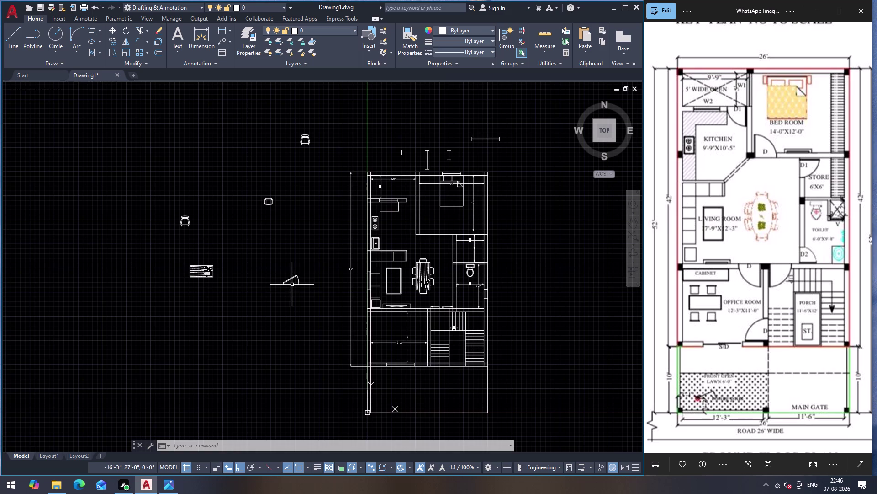
Insert the Door - Imperial block from the Tool Palette and swing it open to 90°.
scroll(up, 3)
click(279, 244)
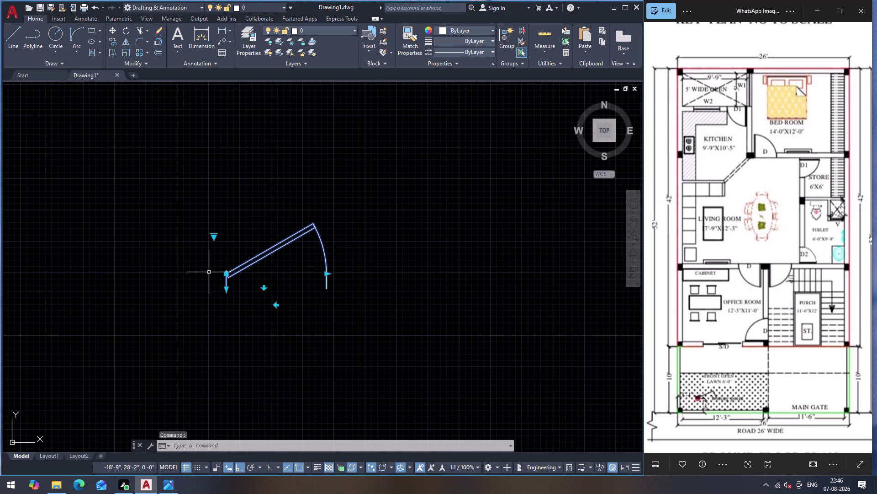
click(213, 233)
click(229, 270)
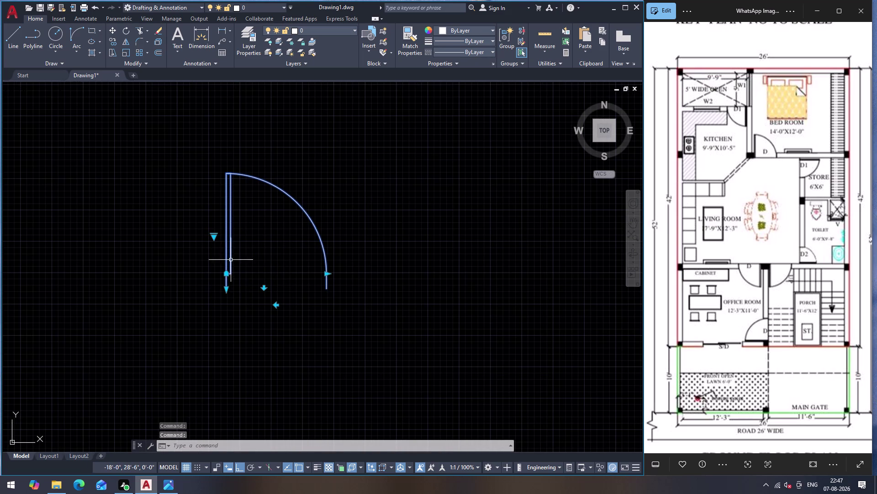
Start copying the door with CO from a base point on it.
text(CO)
key(Return)
click(327, 287)
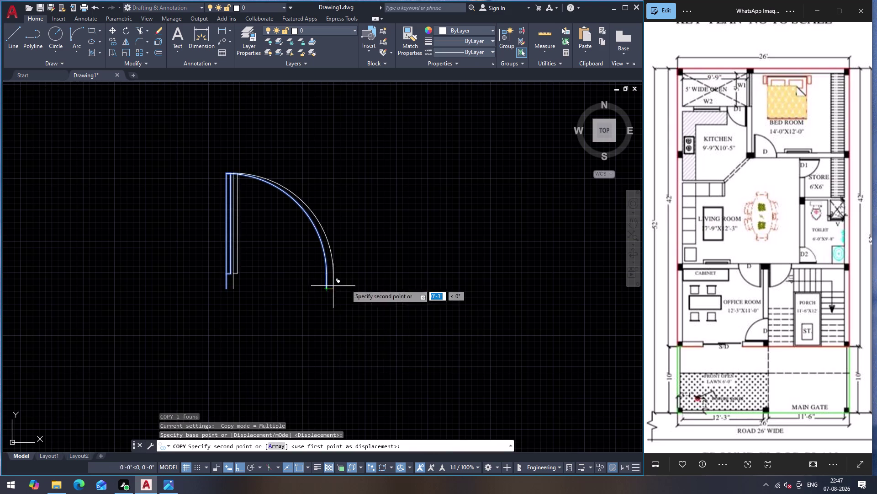
Place two door copies, one to the right and one to the left.
click(554, 277)
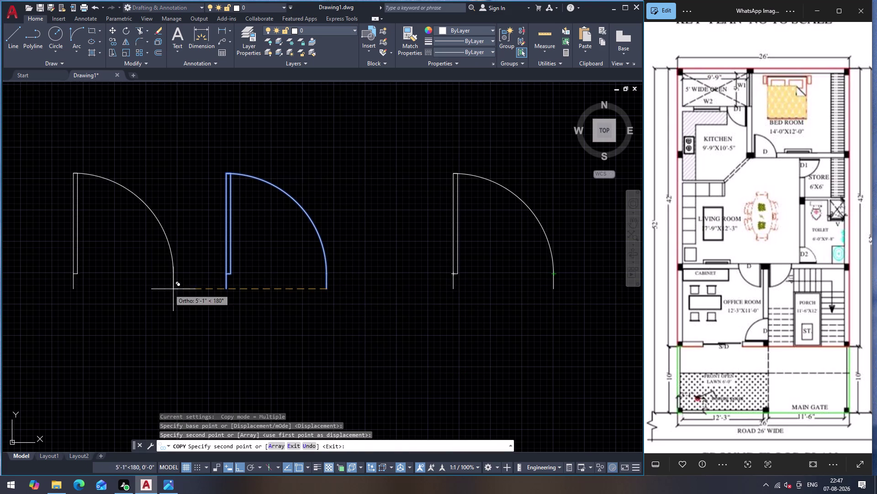
click(115, 283)
key(Escape)
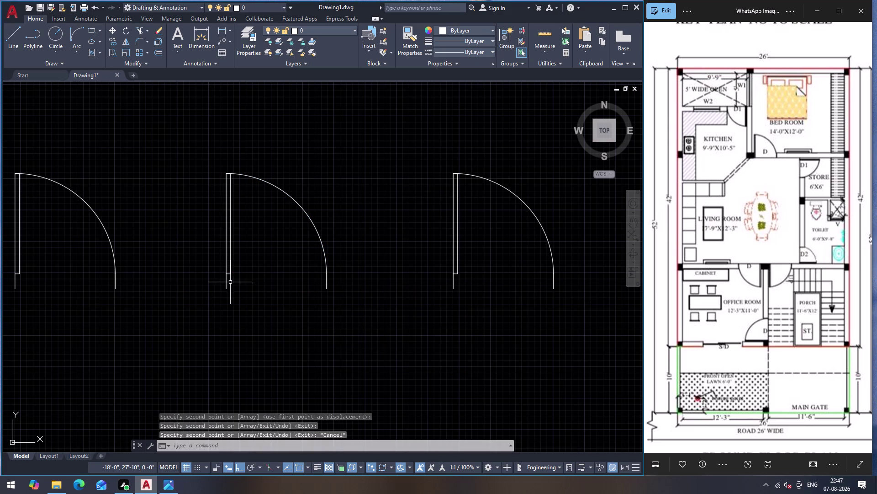
Narrow the middle door to 2' wide.
click(228, 284)
click(223, 287)
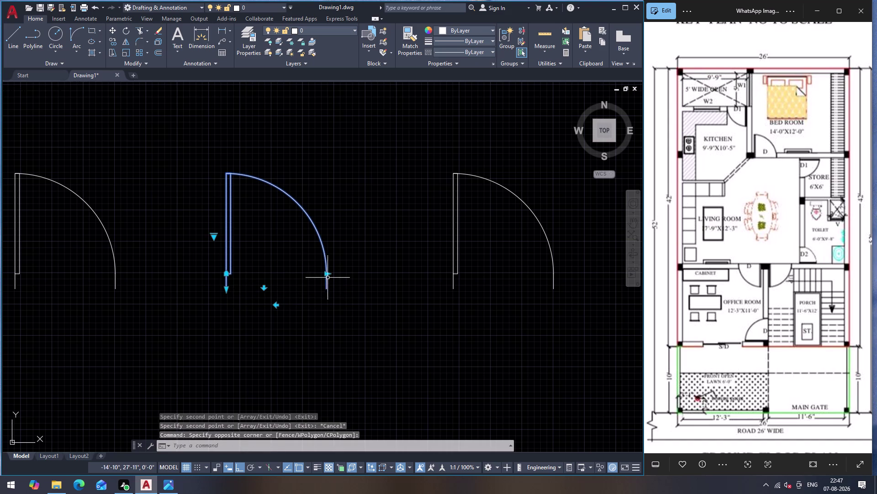
click(328, 274)
key(2)
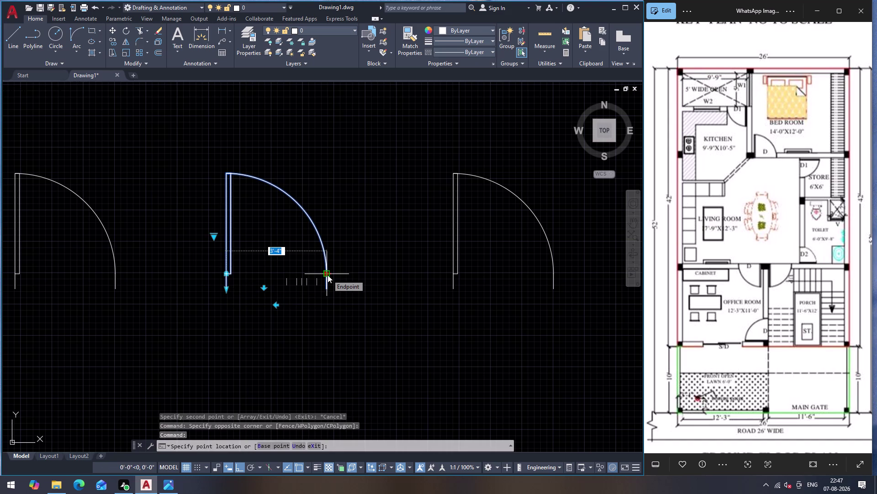
key(apostrophe)
key(Return)
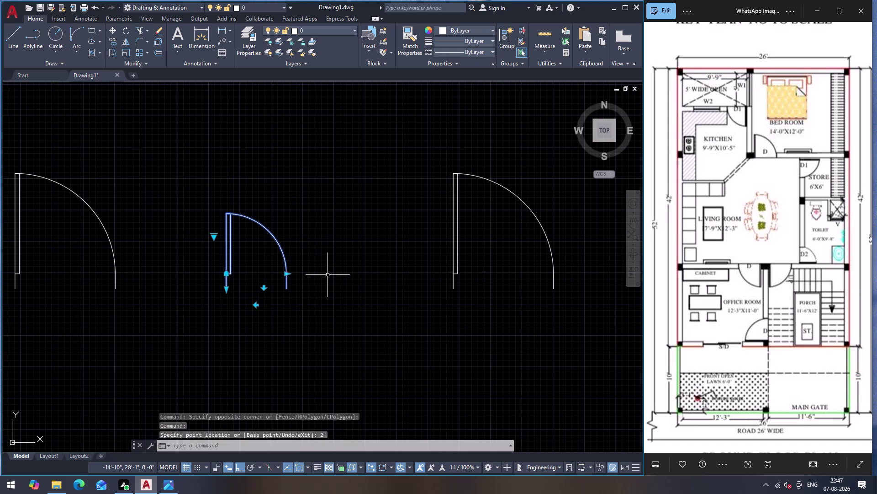
key(Escape)
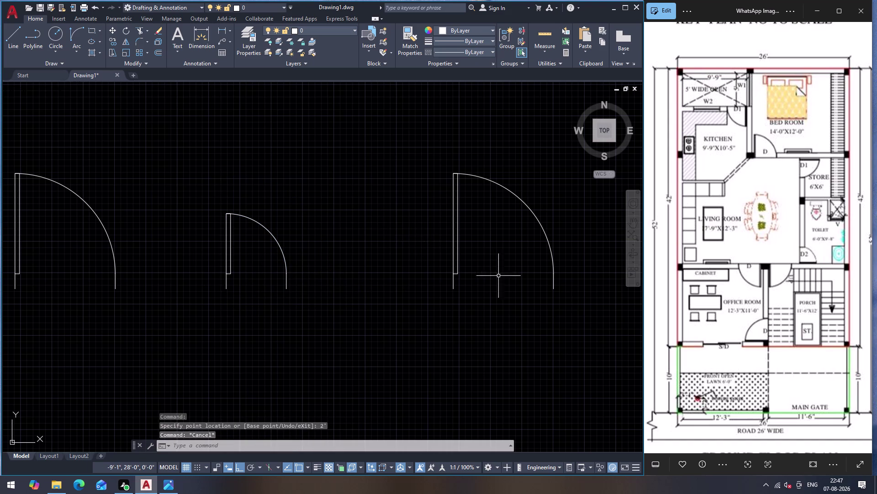
Check the width grips on the right and left doors without resizing them.
scroll(down, 3)
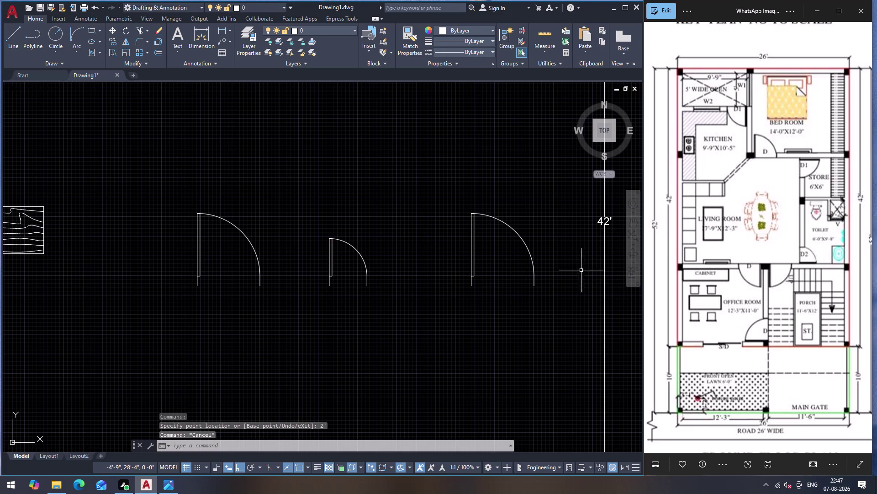
click(534, 267)
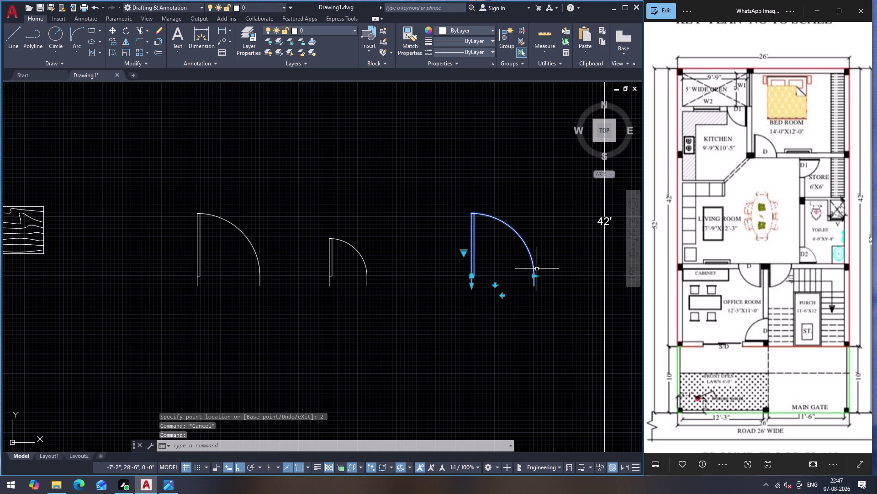
click(535, 275)
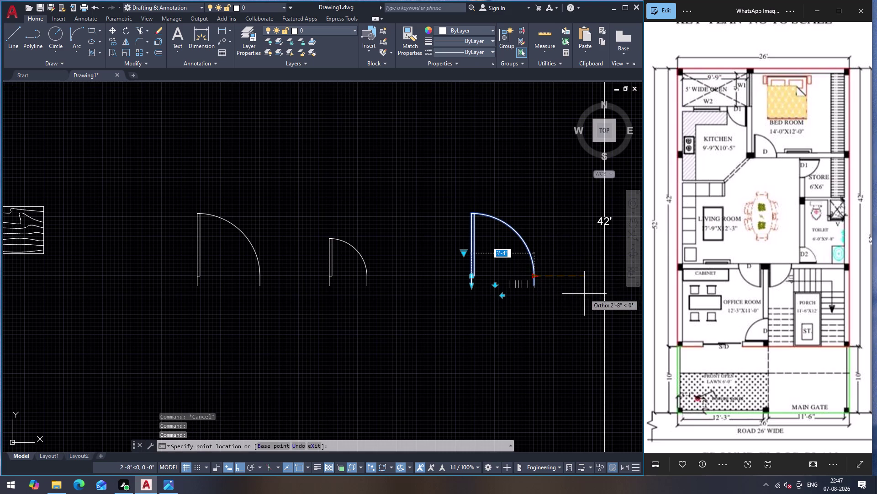
click(579, 288)
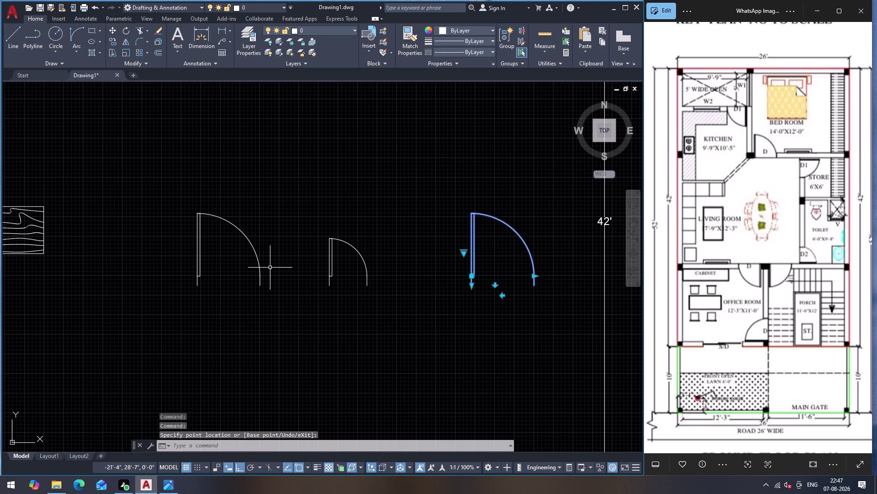
click(260, 269)
click(259, 276)
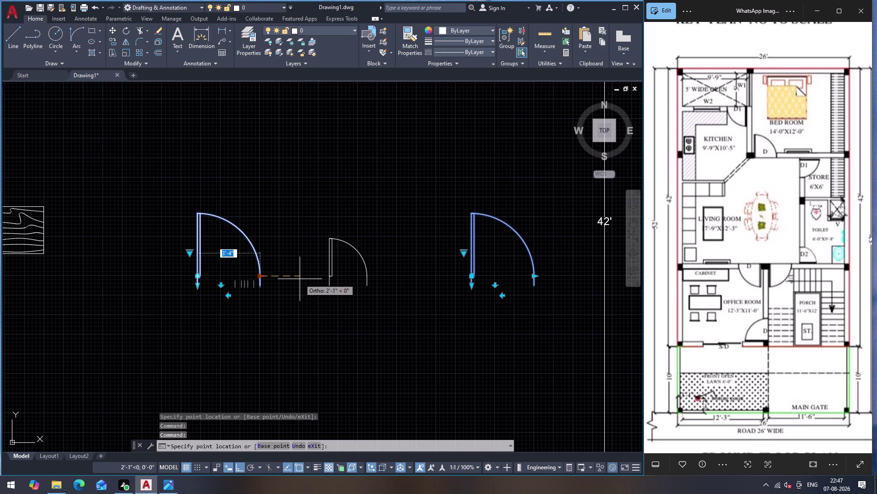
click(311, 280)
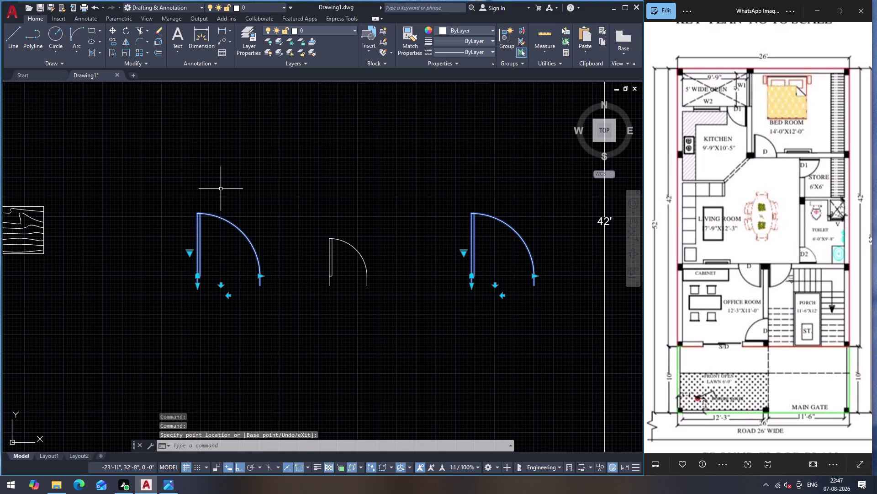
key(Escape)
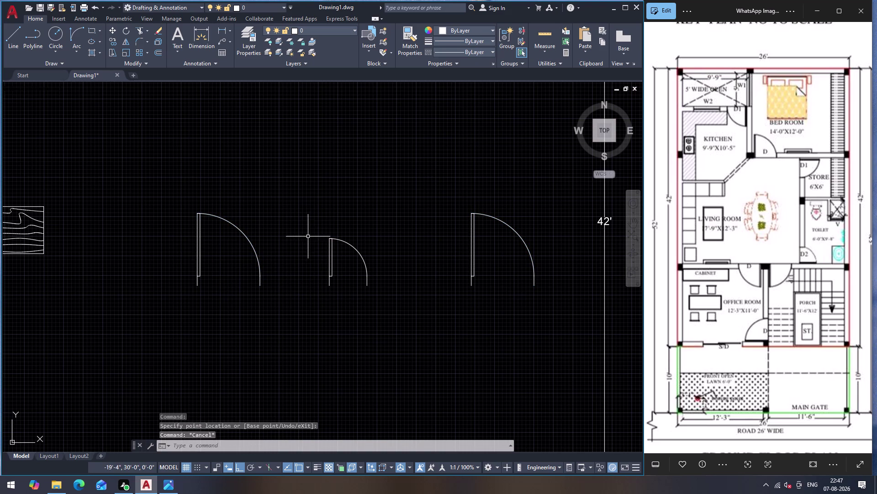
click(308, 227)
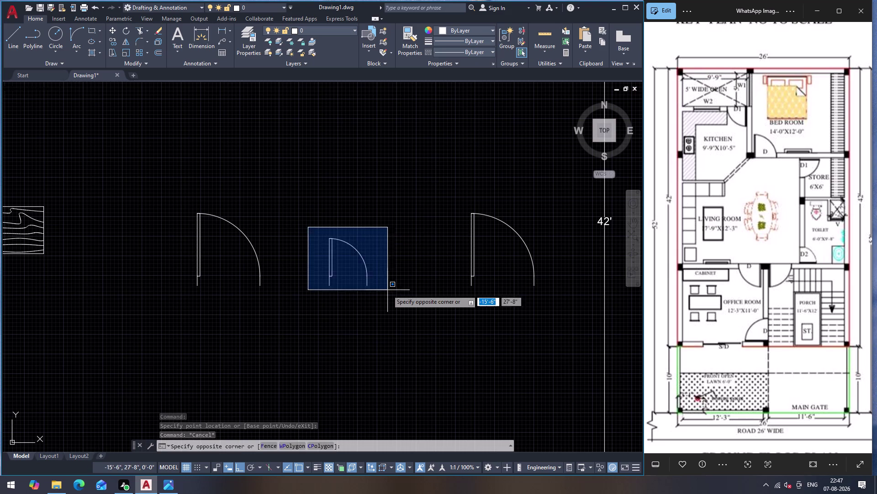
Mirror the small door across a mirror line.
click(398, 305)
text(MI)
key(Return)
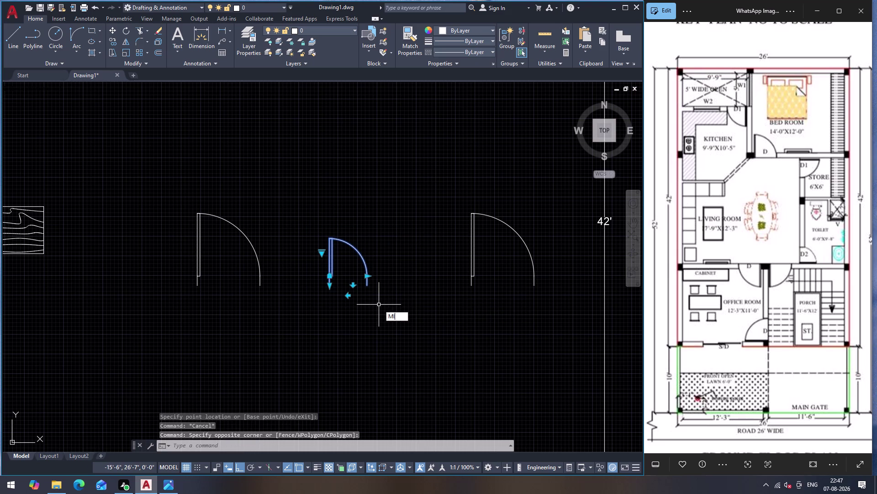
click(330, 286)
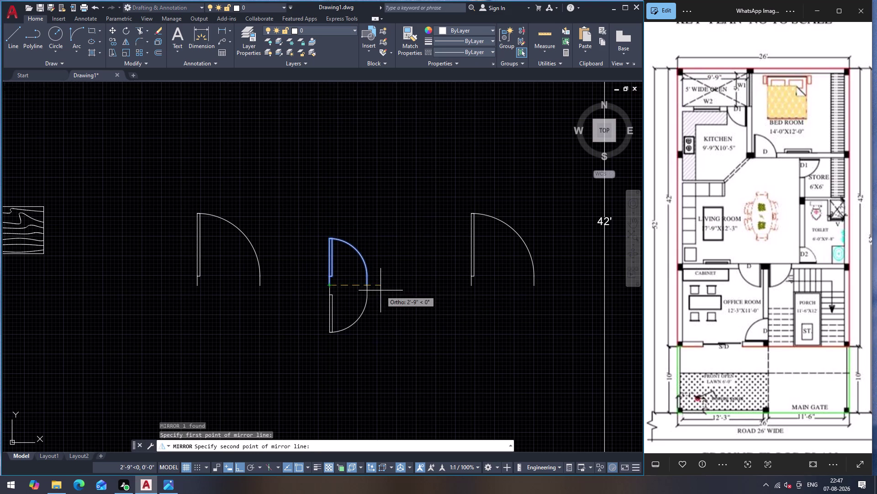
click(369, 287)
drag(390, 311, 369, 287)
click(305, 277)
click(376, 339)
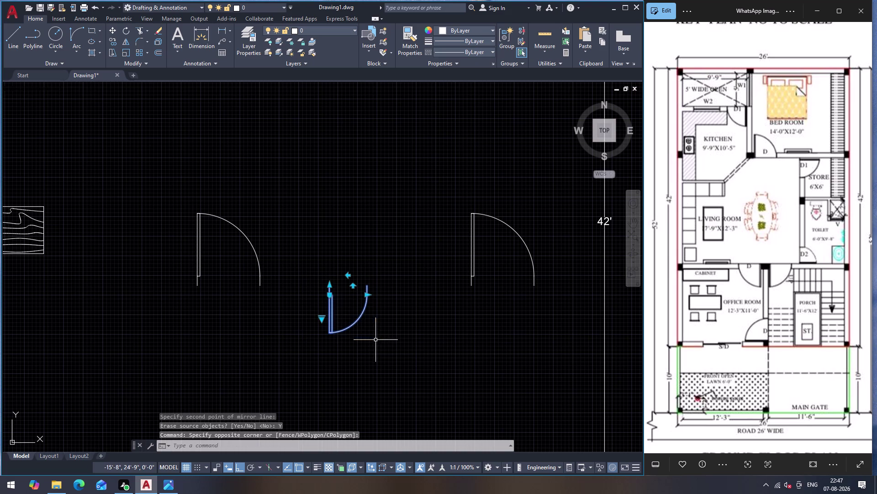
Mirror the door across a vertical line, erasing the source so only the flipped door remains.
key(m)
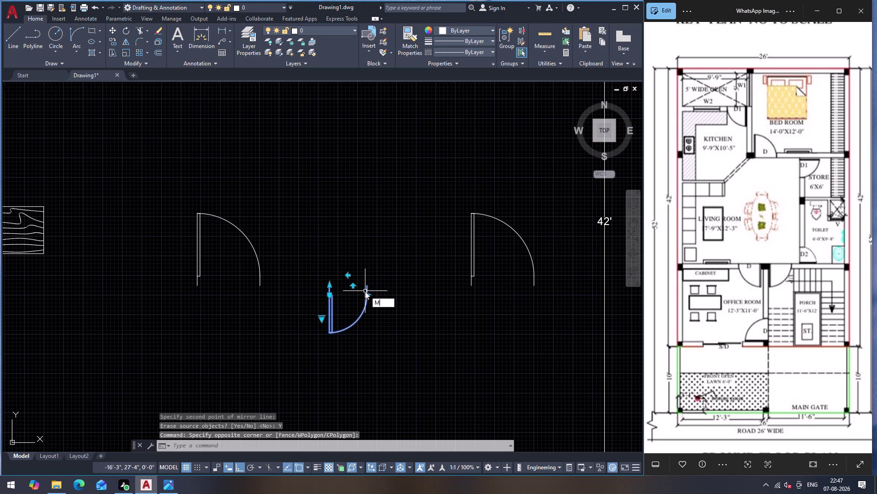
key(i)
key(Return)
click(366, 286)
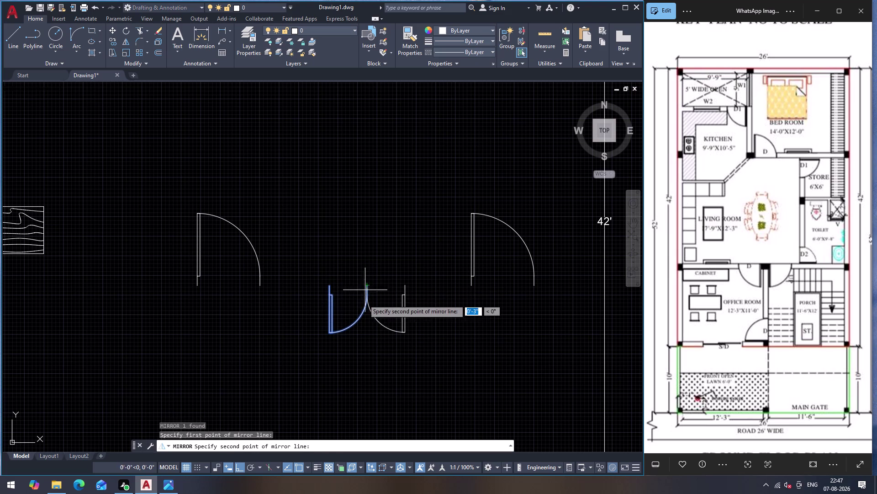
click(361, 347)
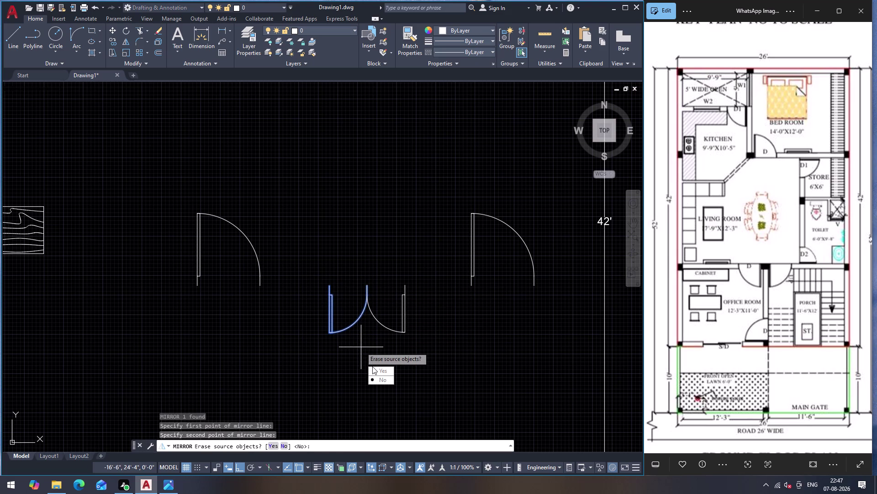
drag(373, 366, 361, 347)
click(339, 267)
click(459, 364)
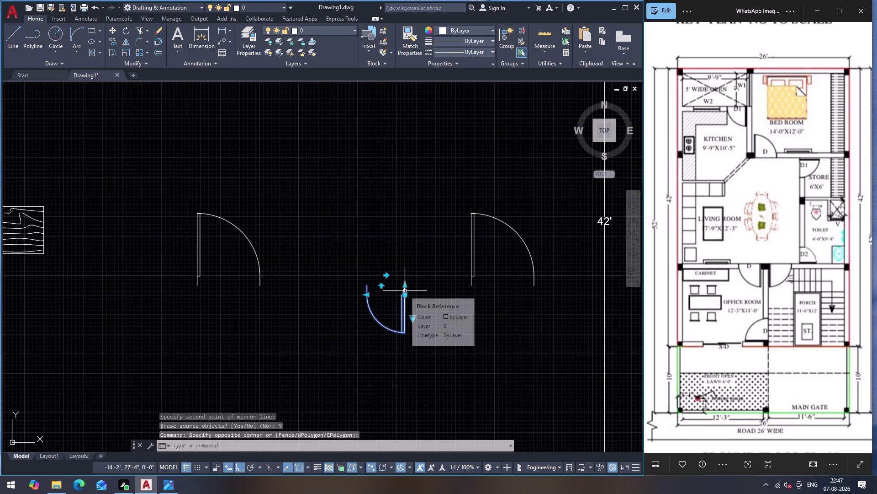
Start moving the flipped door from a base point on it.
key(m)
key(Return)
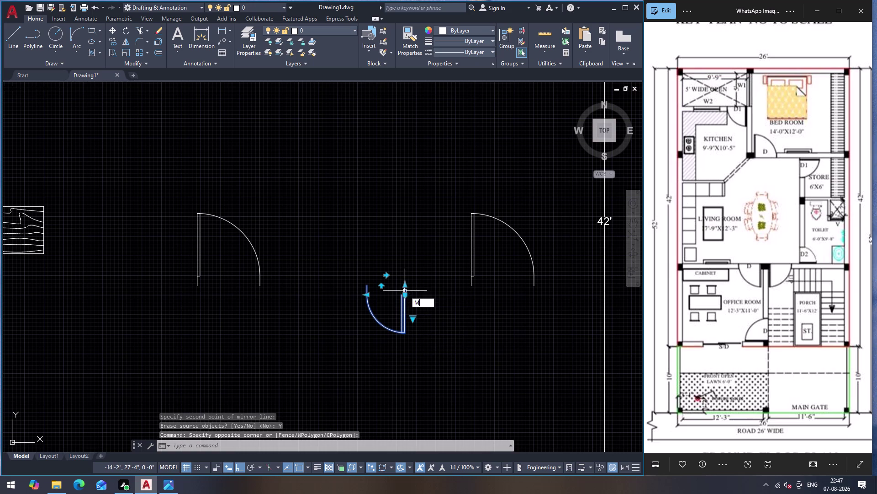
click(404, 284)
Move the flipped door by its hinge corner into the kitchen's upper doorway.
scroll(down, 3)
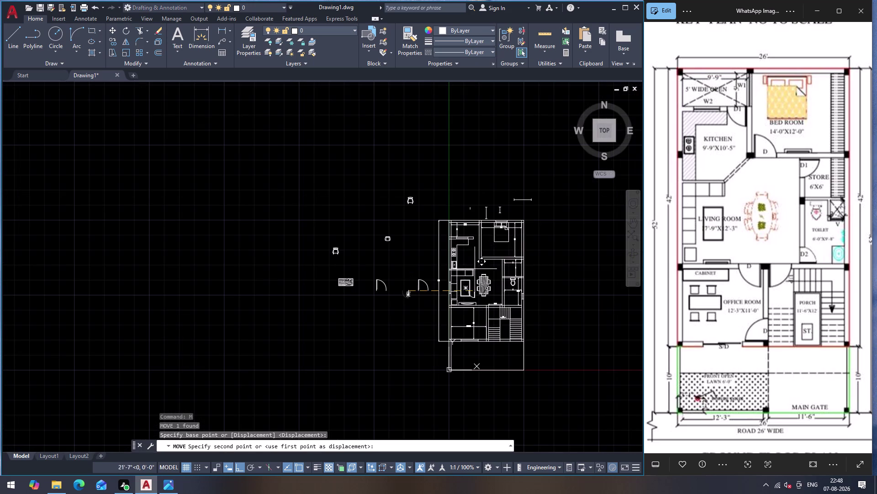
scroll(up, 3)
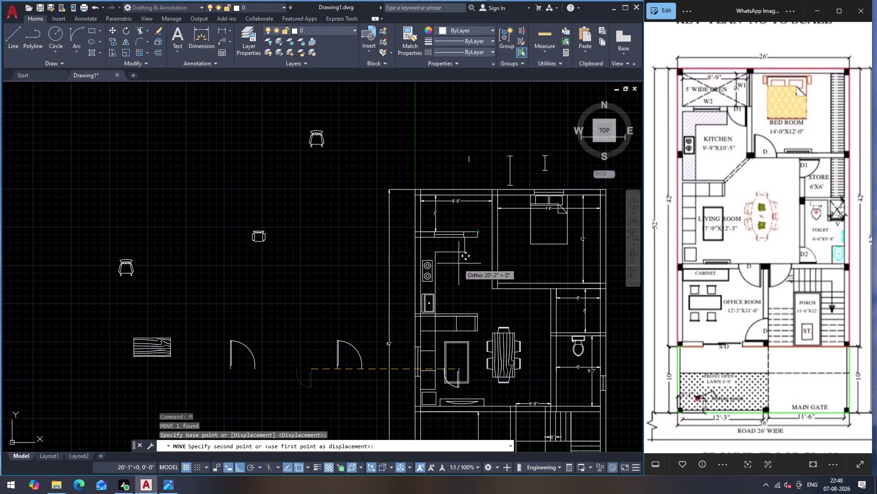
key(Escape)
drag(281, 358, 290, 371)
click(329, 394)
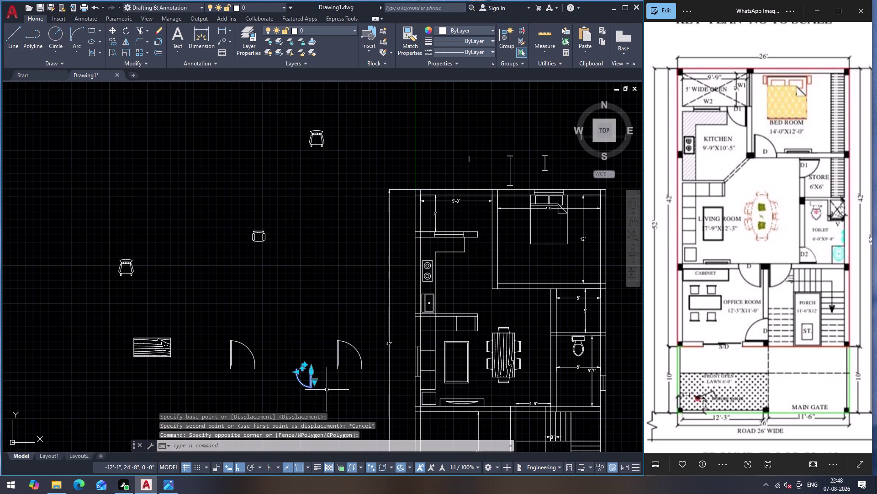
key(m)
key(Return)
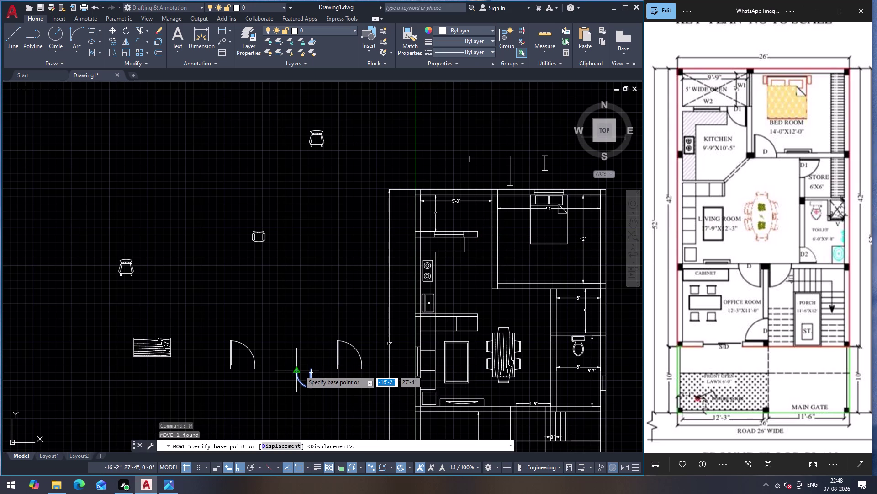
click(299, 367)
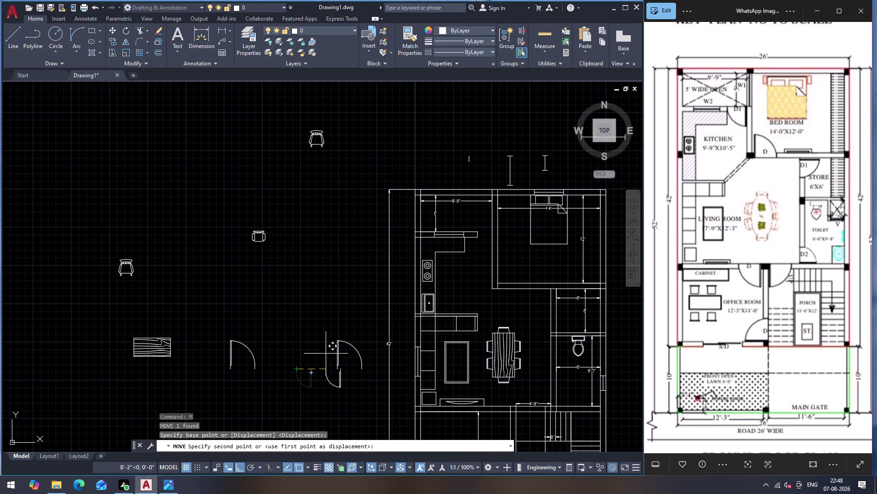
click(478, 231)
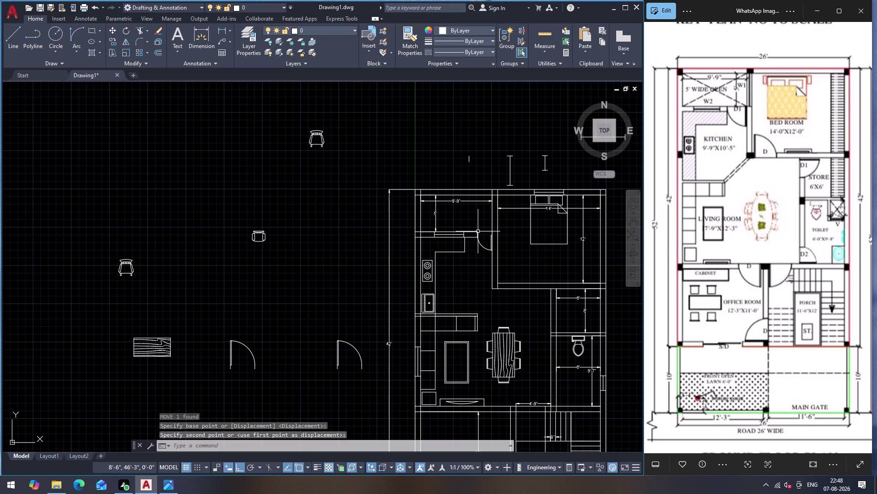
Adjust the view and start the EXTEND command with EX.
scroll(up, 3)
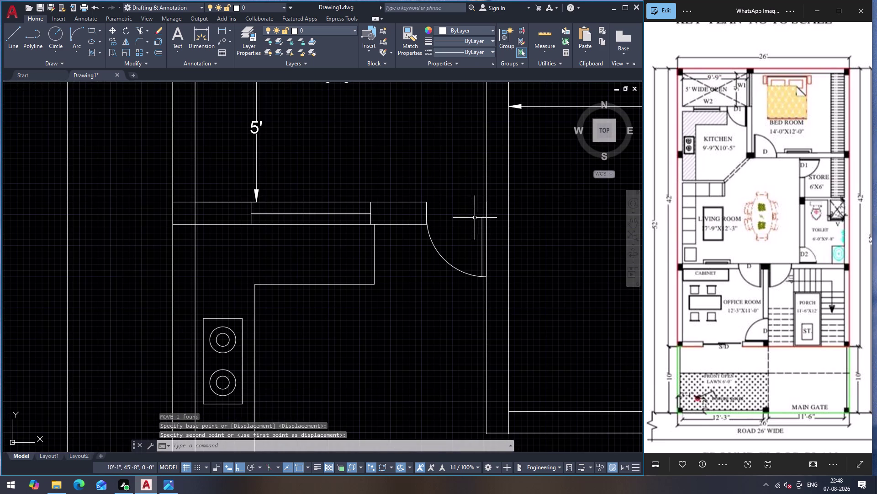
scroll(down, 3)
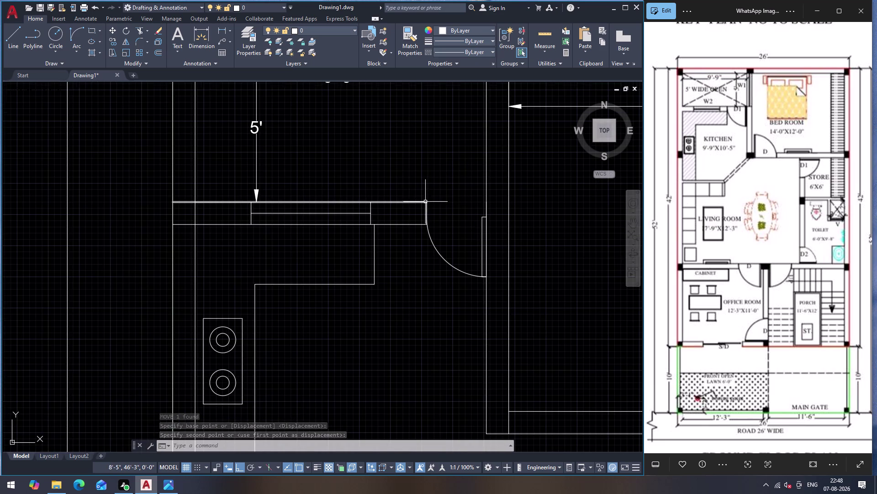
scroll(down, 3)
key(Escape)
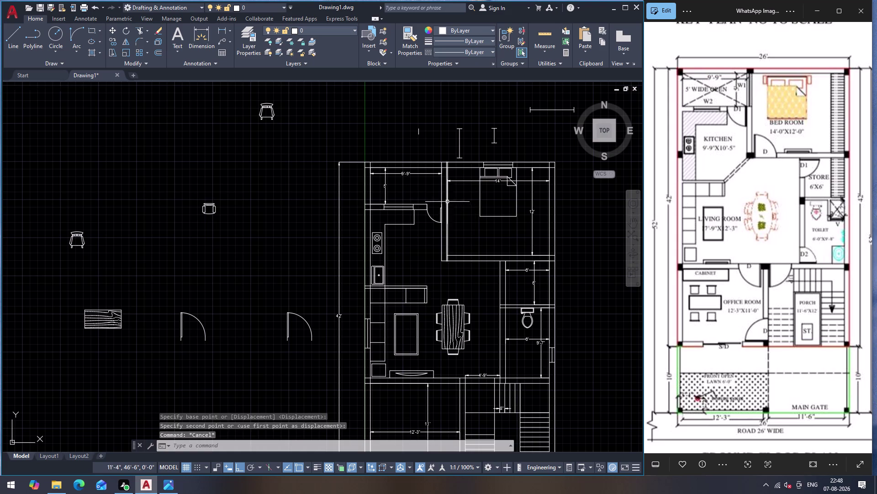
scroll(up, 3)
scroll(up, 3)
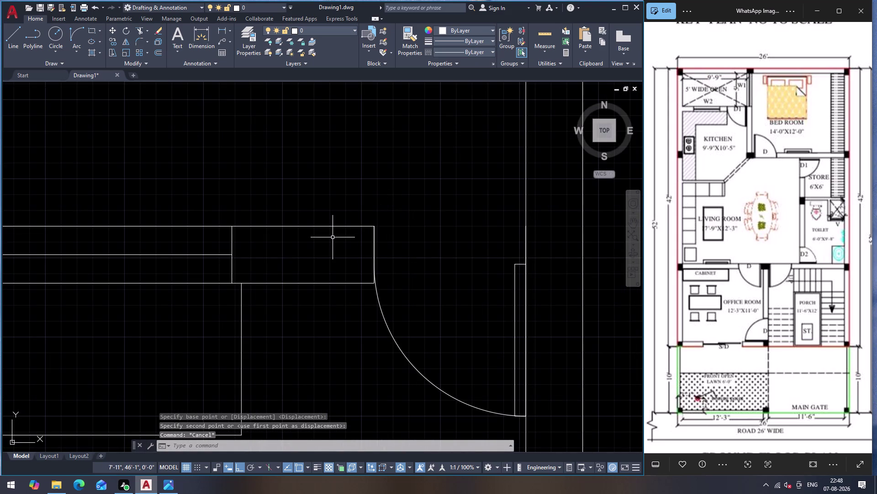
text(EX)
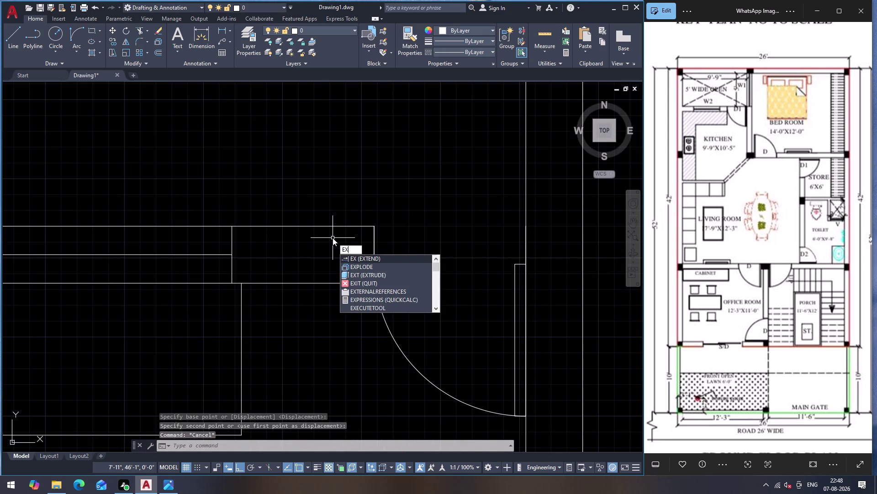
key(Return)
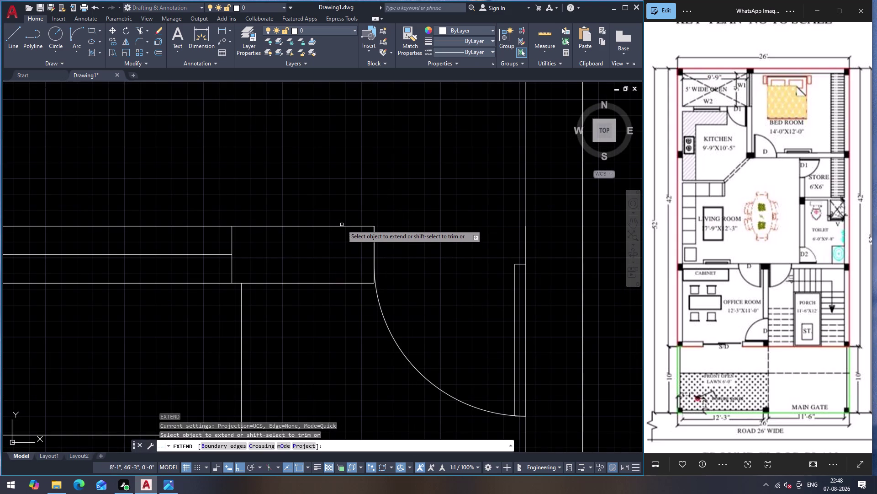
click(366, 225)
scroll(down, 3)
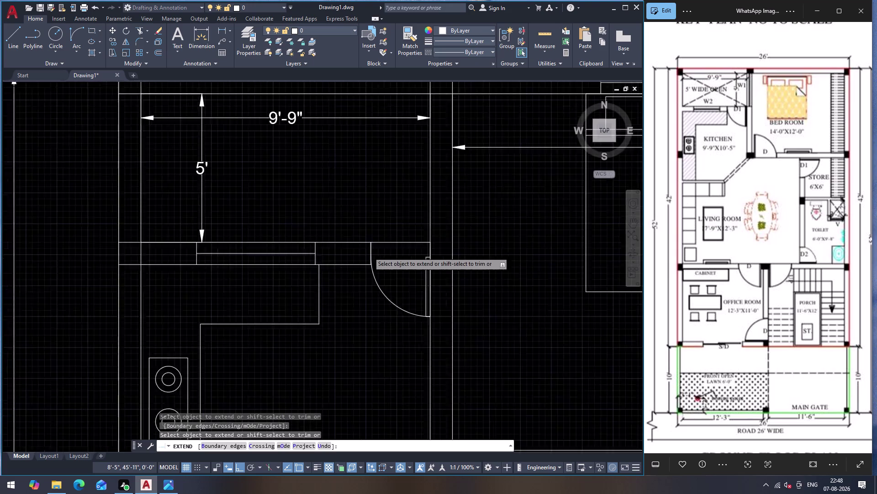
key(Escape)
key(Escape)
scroll(down, 3)
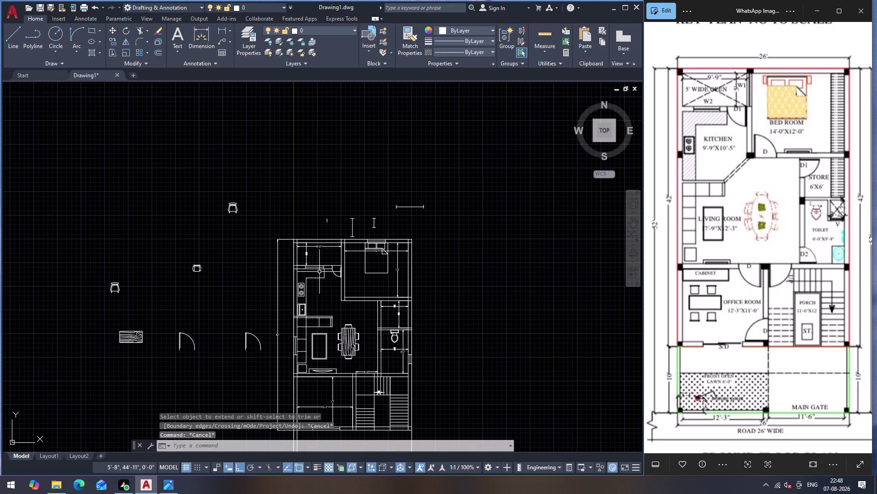
scroll(up, 3)
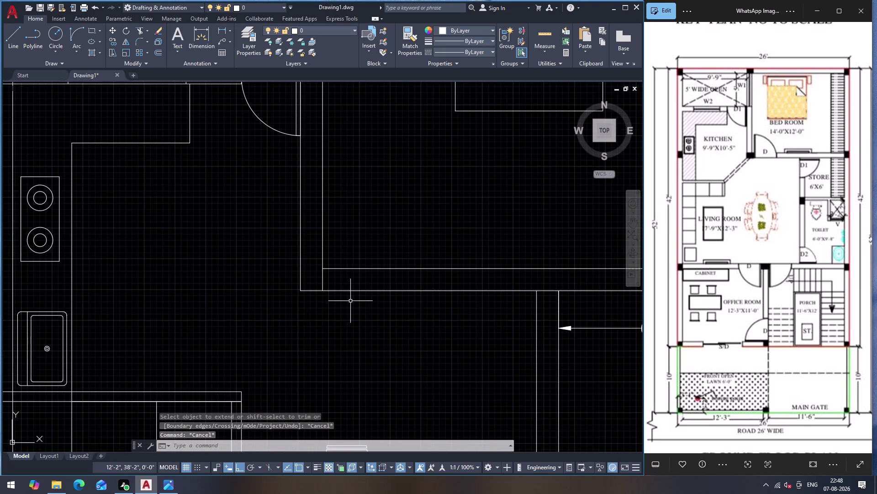
scroll(down, 3)
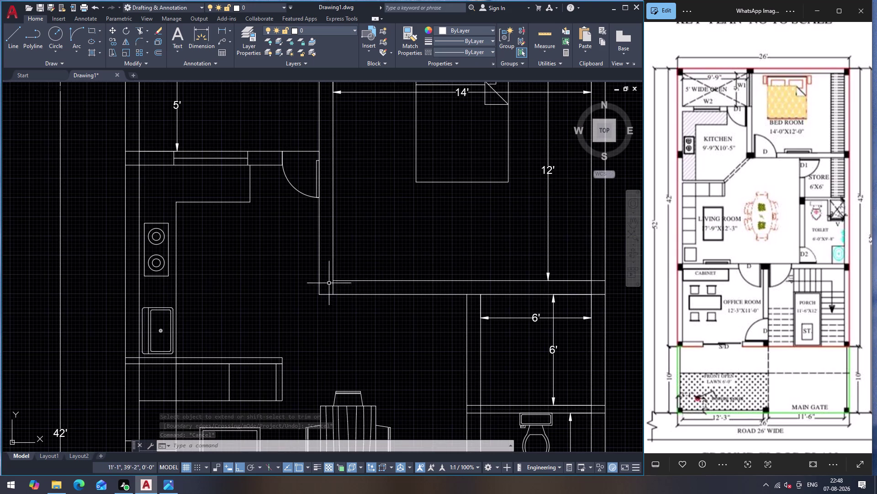
scroll(down, 3)
click(224, 314)
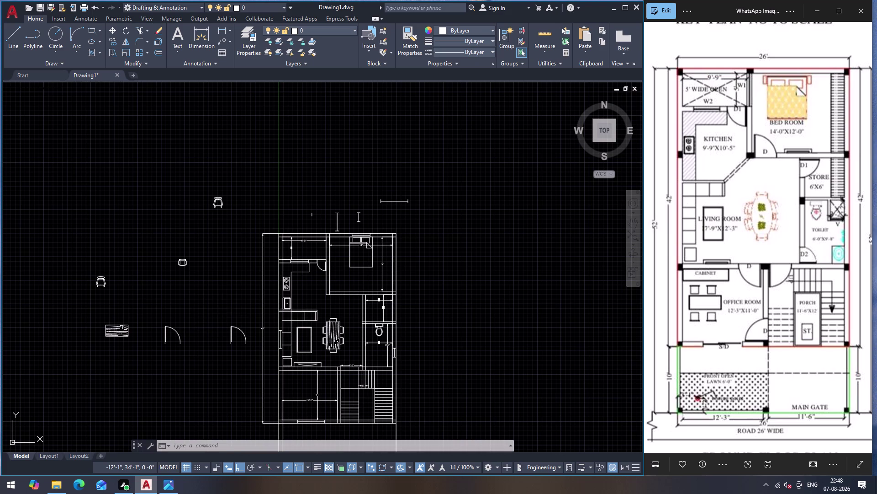
Move the door left of the plan to the bedroom's lower-left corner, then select the last loose door.
click(246, 356)
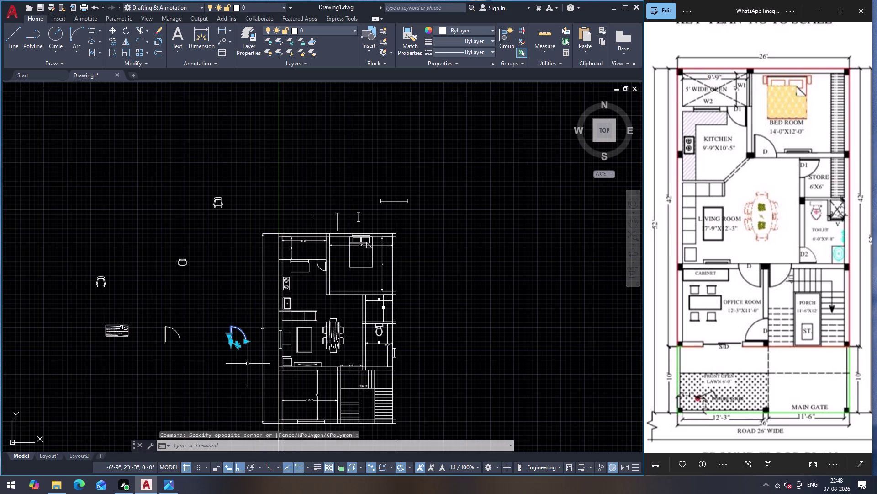
key(m)
key(Return)
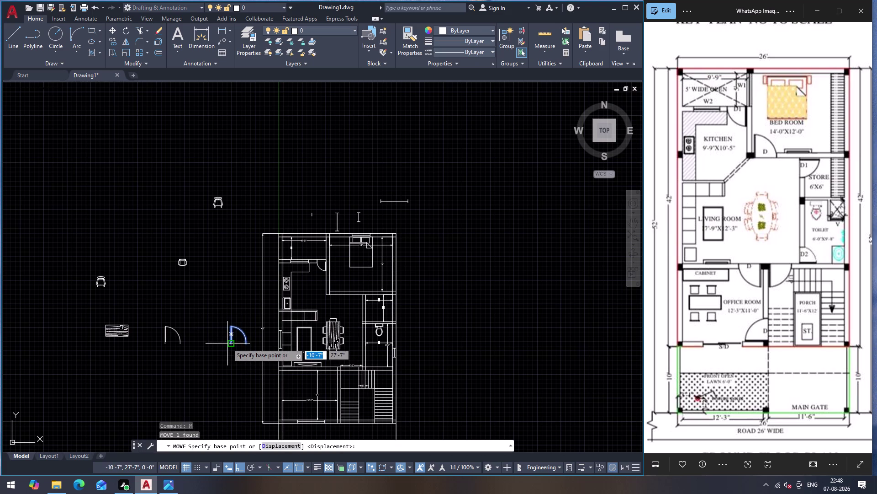
scroll(up, 3)
click(243, 351)
scroll(down, 3)
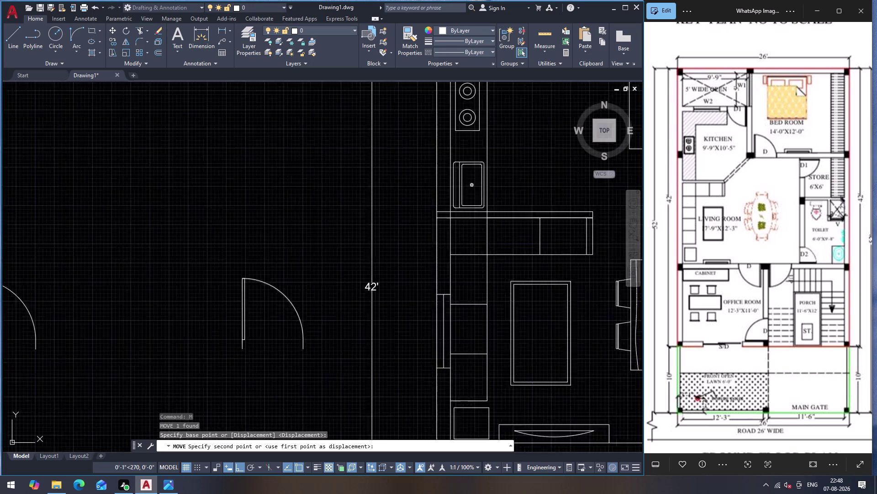
scroll(down, 3)
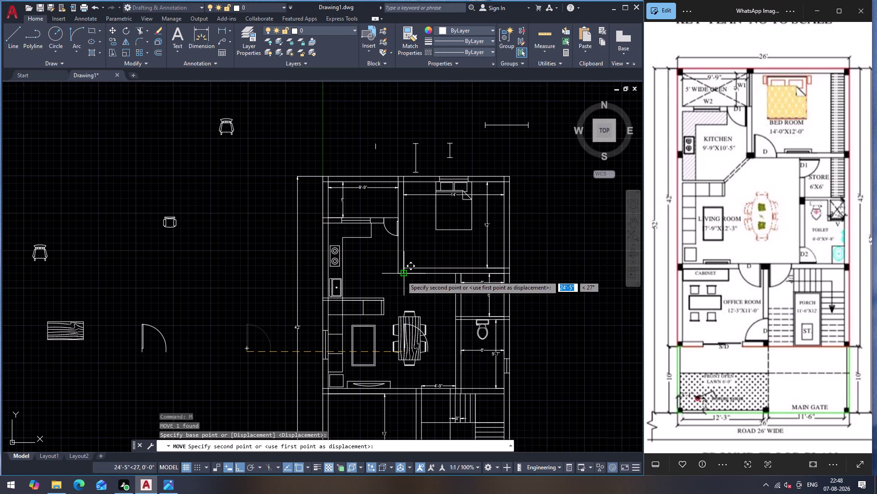
click(402, 275)
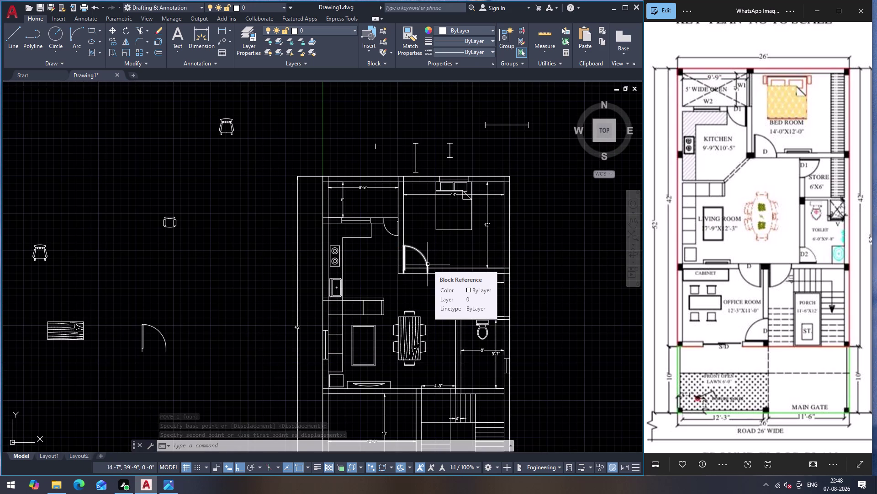
click(135, 316)
click(186, 376)
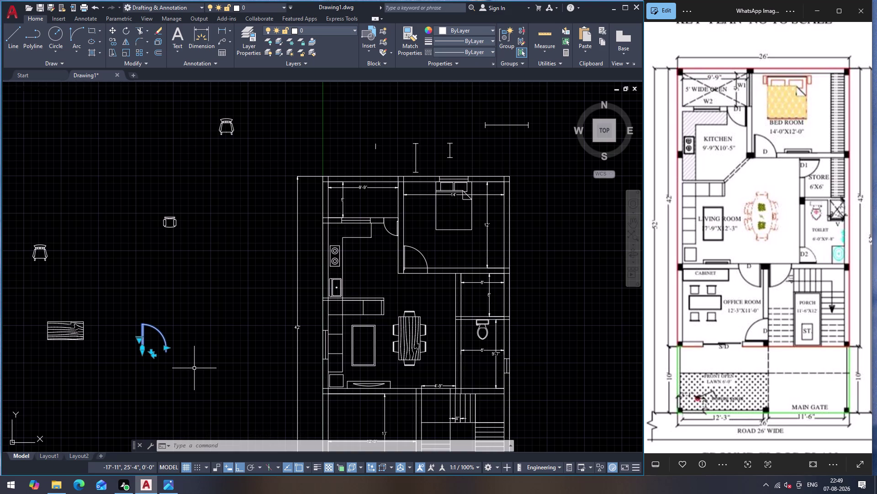
Rotate the last loose door a half turn about a pivot point.
text(RO)
key(Return)
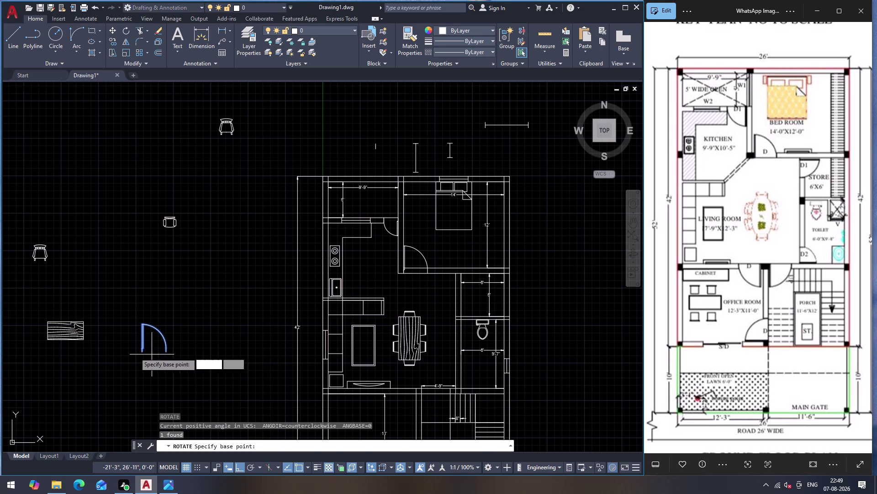
click(169, 353)
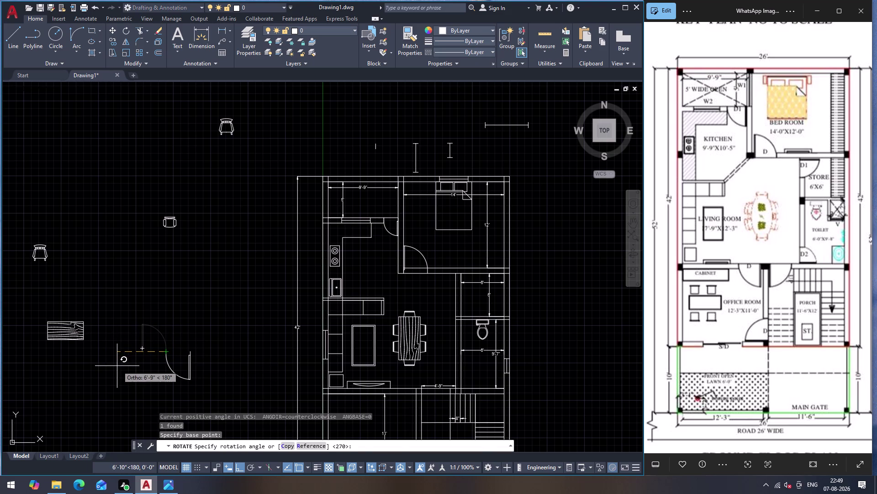
click(171, 367)
click(155, 317)
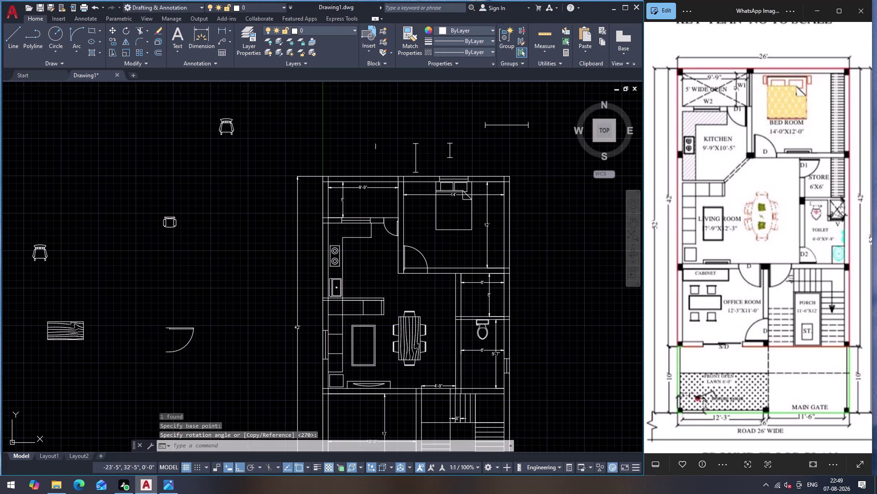
Select the rotated door and start COPY.
click(216, 369)
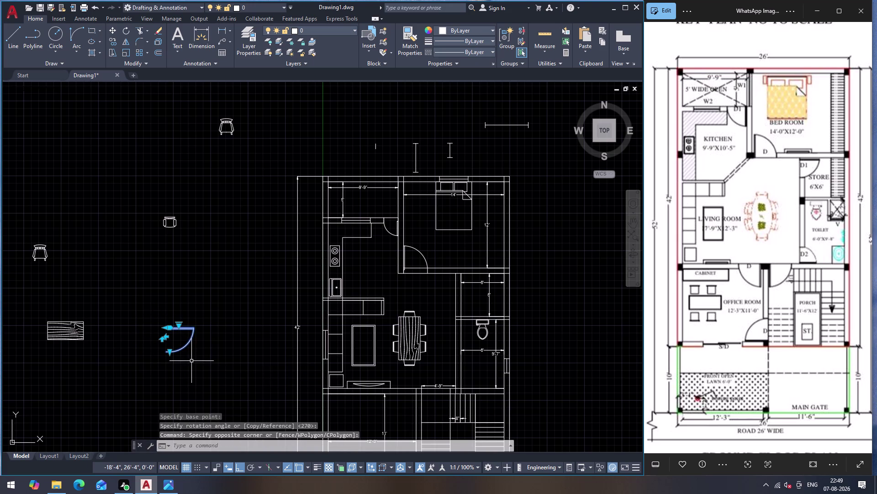
key(c)
key(o)
key(Return)
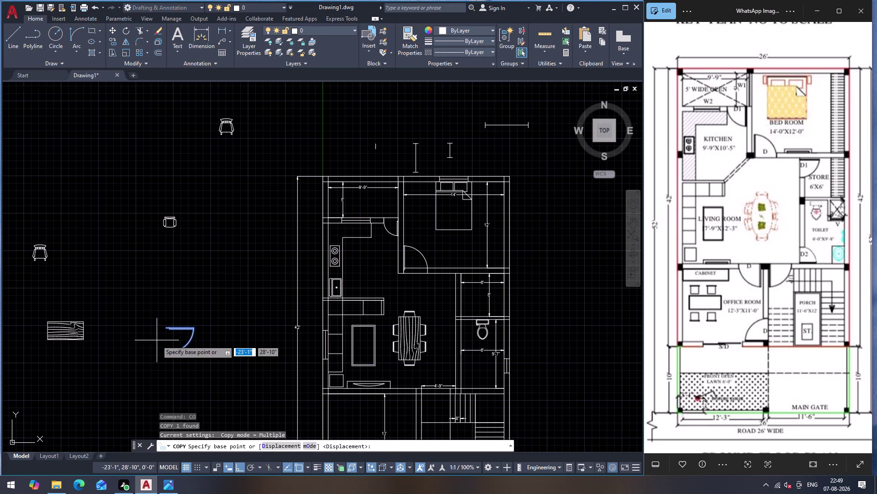
Copy the rotated door to a spot just below it, left of the plan.
click(162, 327)
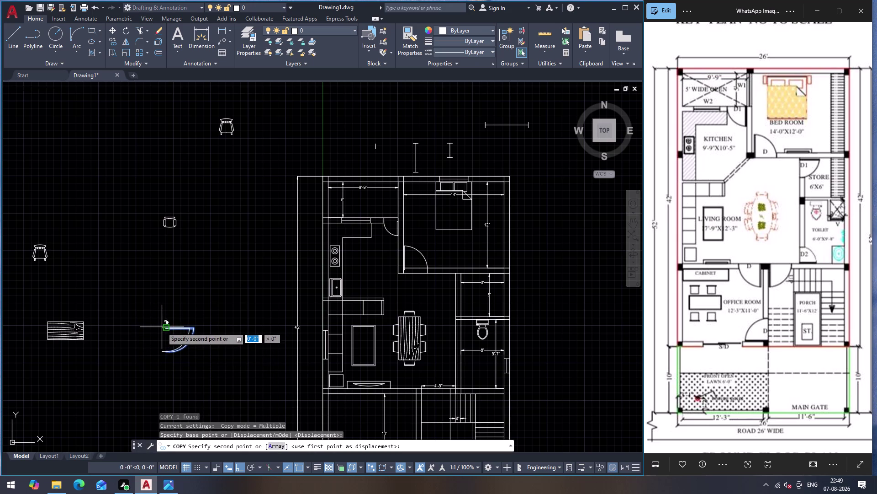
click(456, 274)
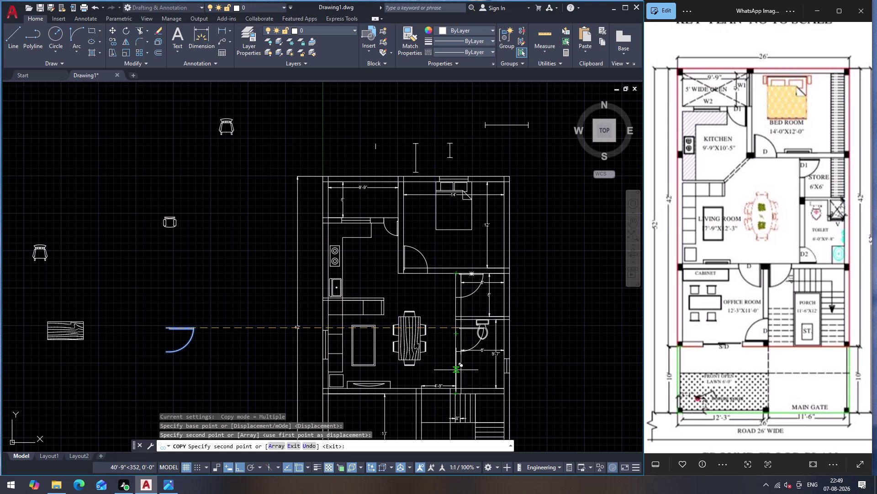
click(208, 372)
key(Escape)
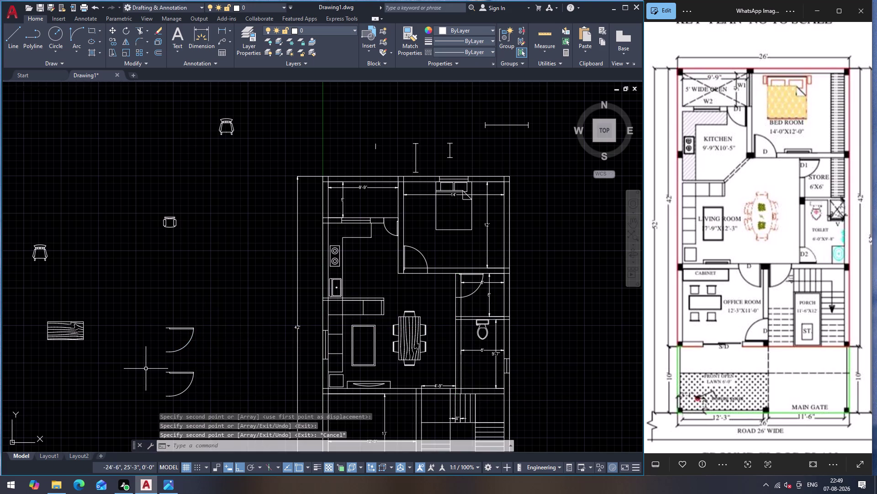
click(161, 323)
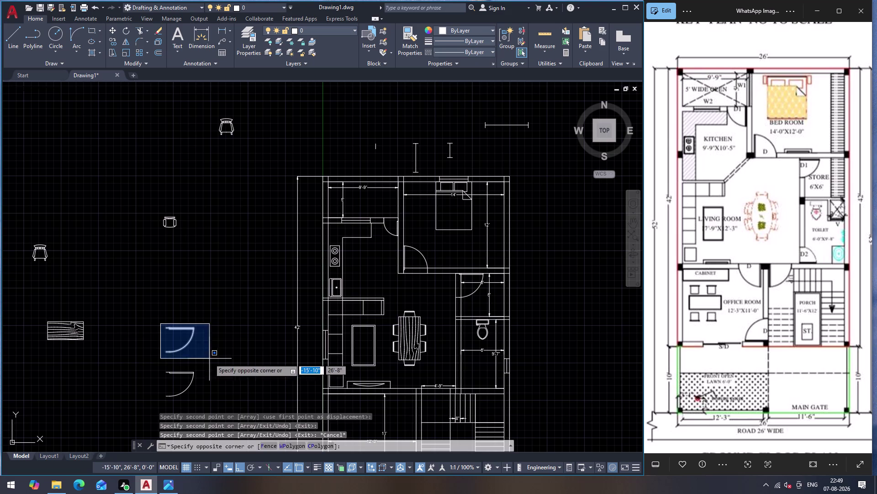
Mirror the upper door across a two-point line, erasing the original, and select the flipped door.
click(210, 358)
text(MI)
key(Return)
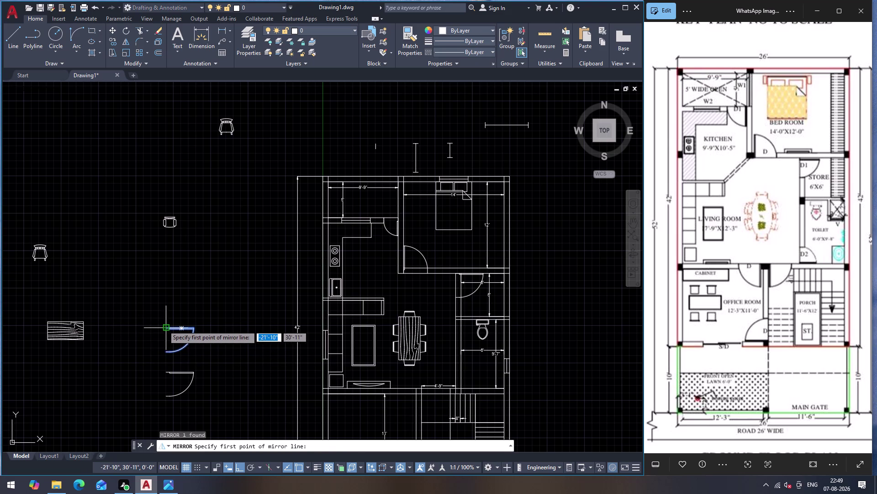
click(164, 325)
click(202, 328)
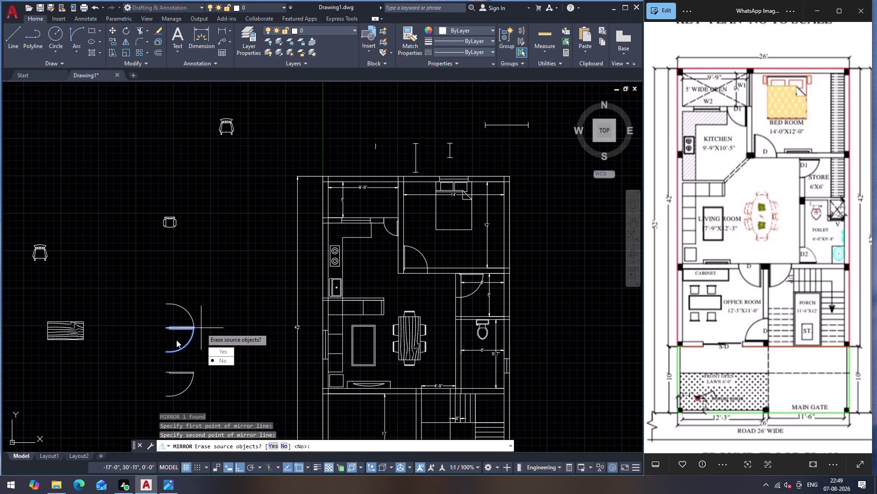
drag(216, 350, 201, 328)
click(148, 296)
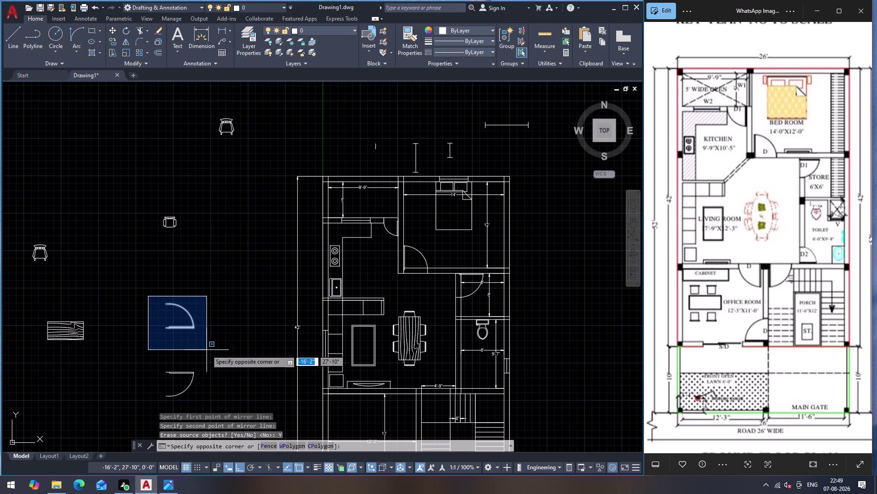
click(206, 349)
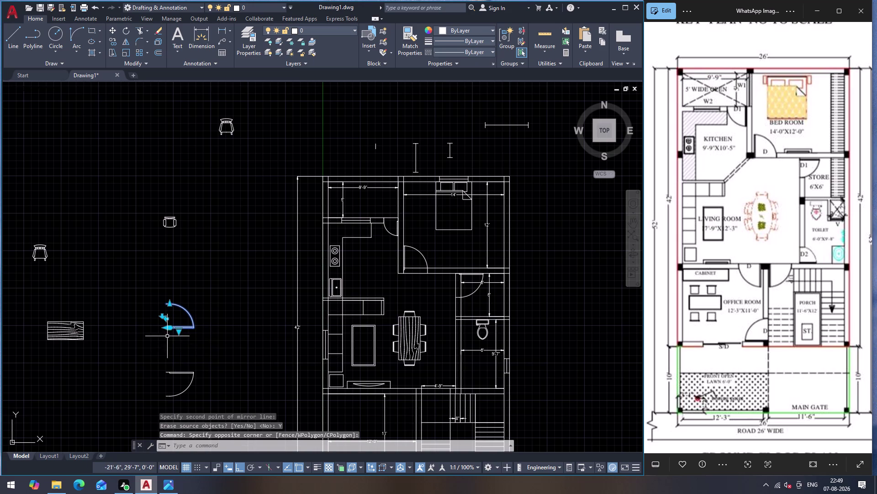
scroll(up, 3)
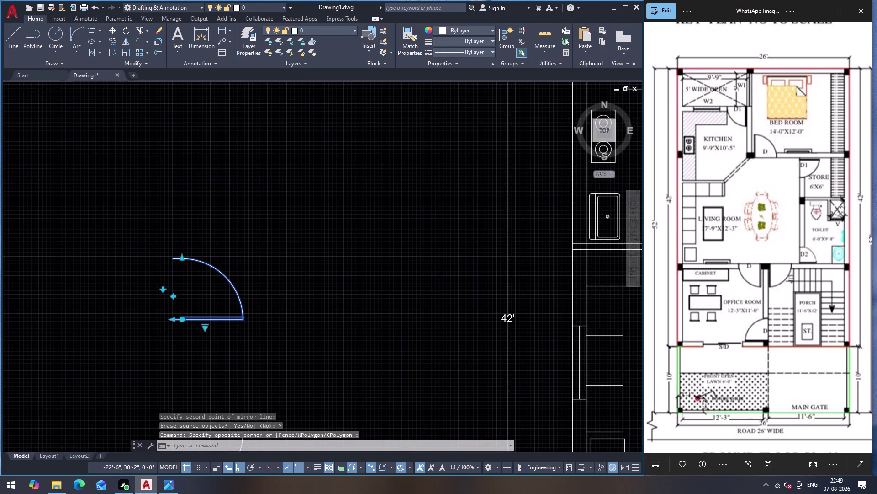
Move the flipped door by its corner to the wall intersection at the 4'-9" dimension, then select the remaining loose door.
key(m)
key(Return)
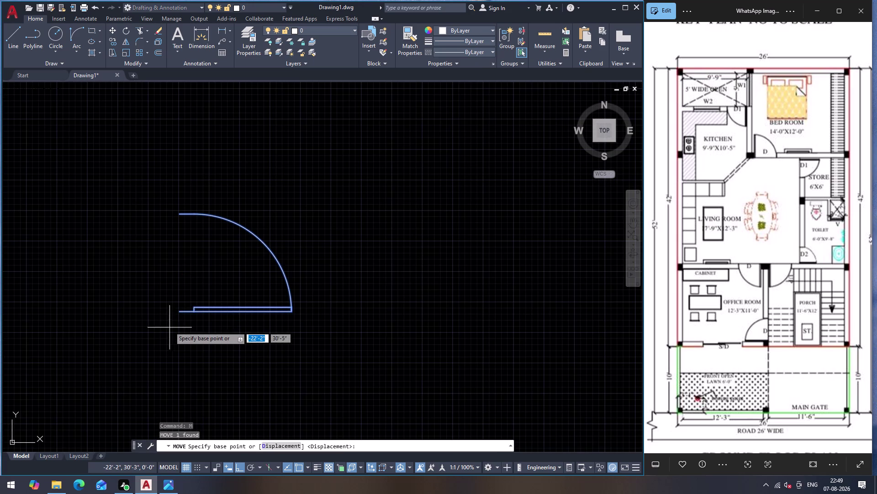
click(177, 313)
scroll(down, 3)
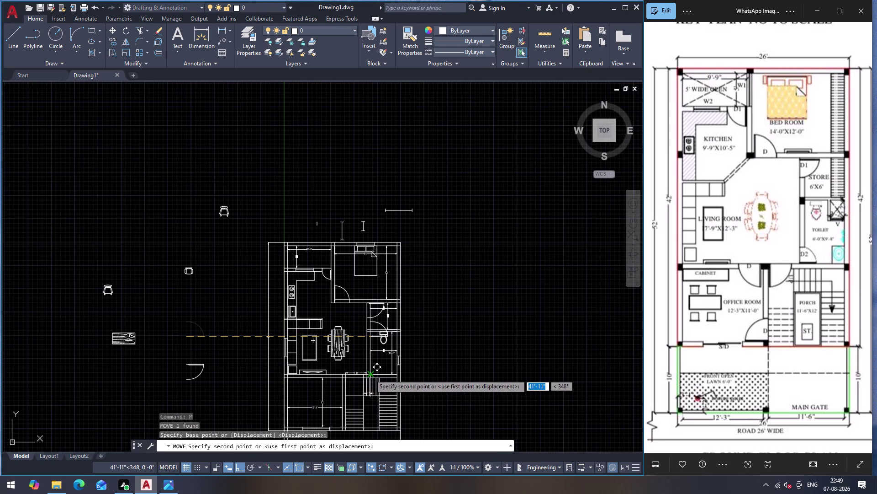
scroll(up, 3)
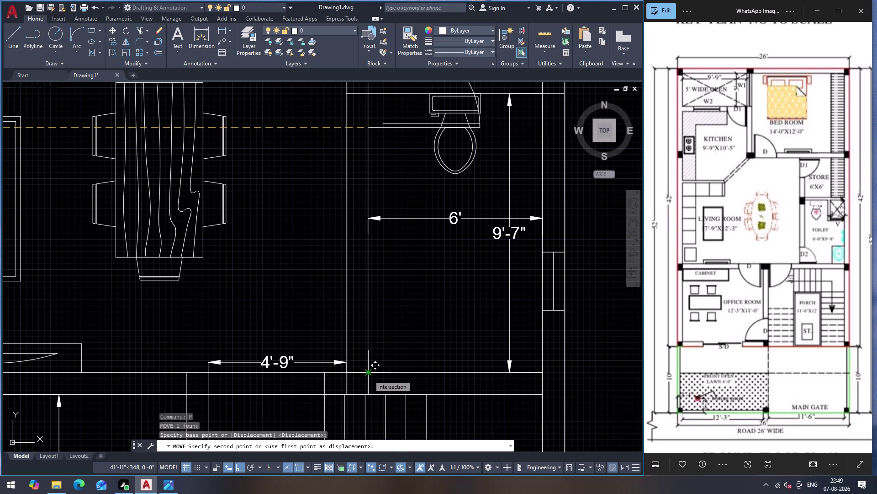
click(369, 375)
scroll(down, 3)
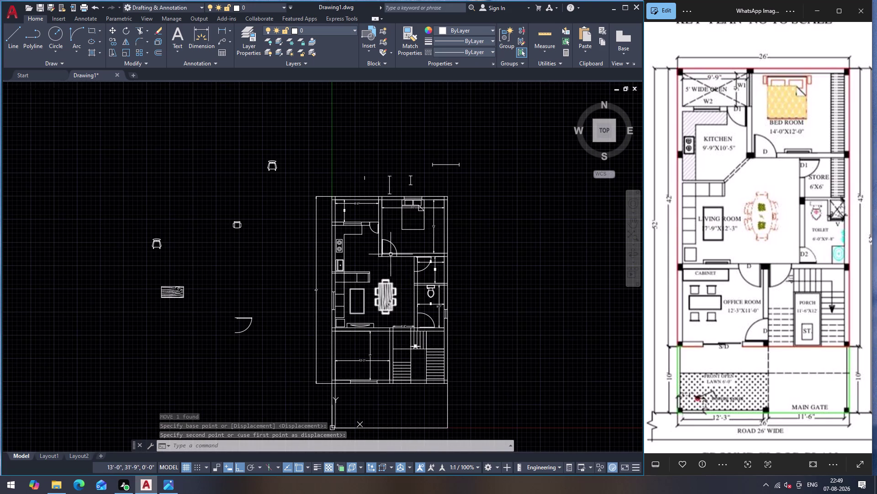
scroll(up, 3)
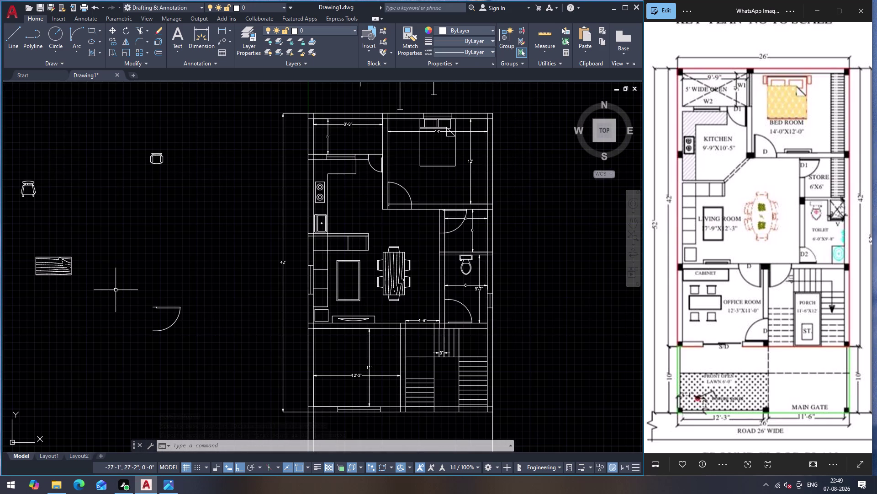
drag(116, 286, 127, 297)
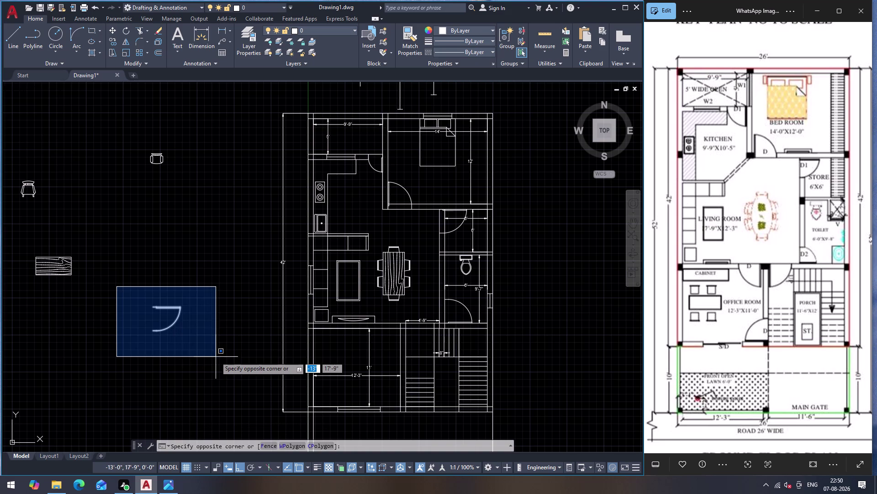
Rotate the remaining loose door 270° about its pivot point so its leaf stands upright.
click(216, 356)
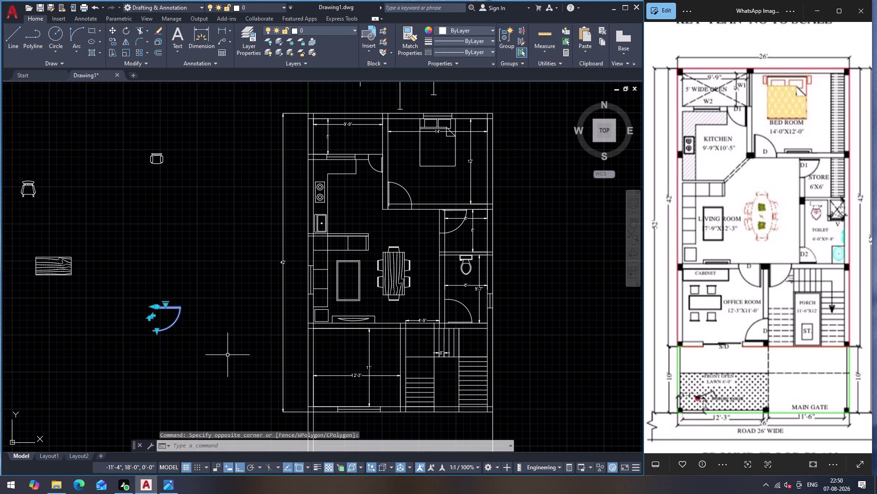
text(RO)
key(Return)
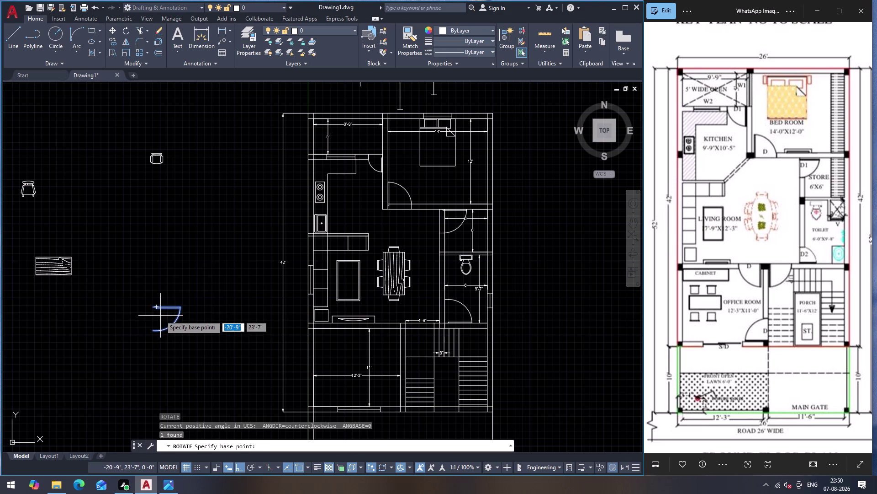
click(151, 306)
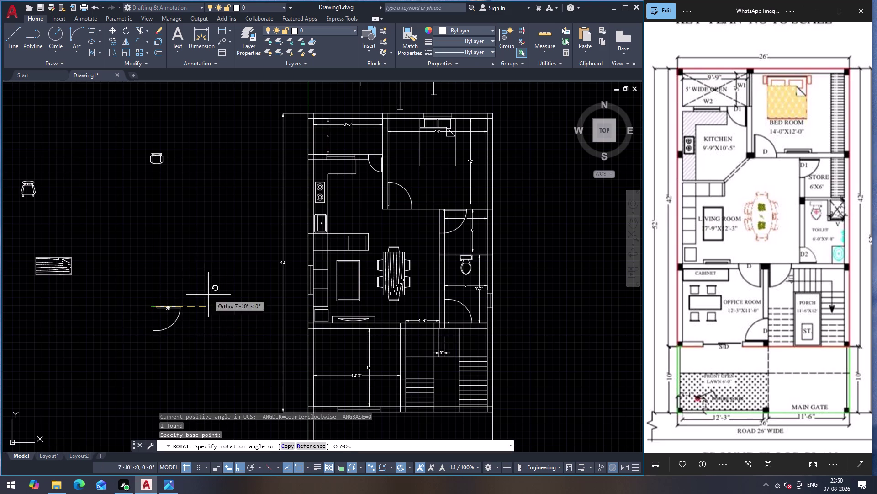
click(107, 358)
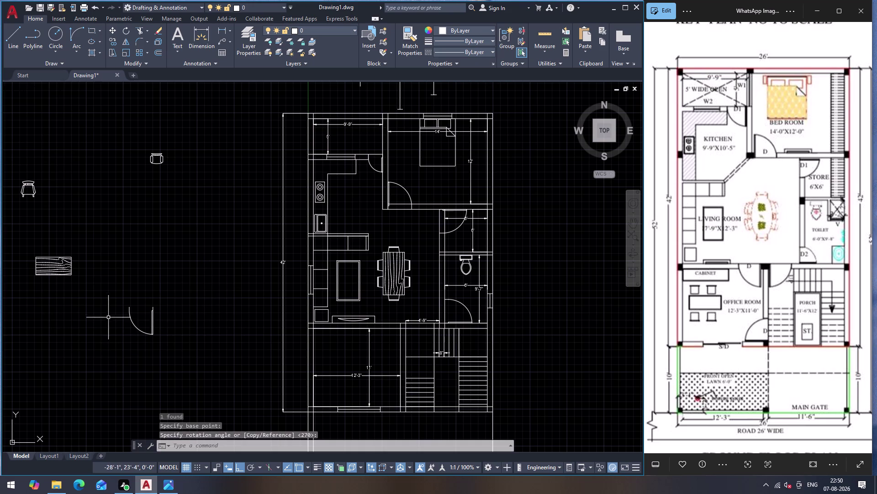
key(Escape)
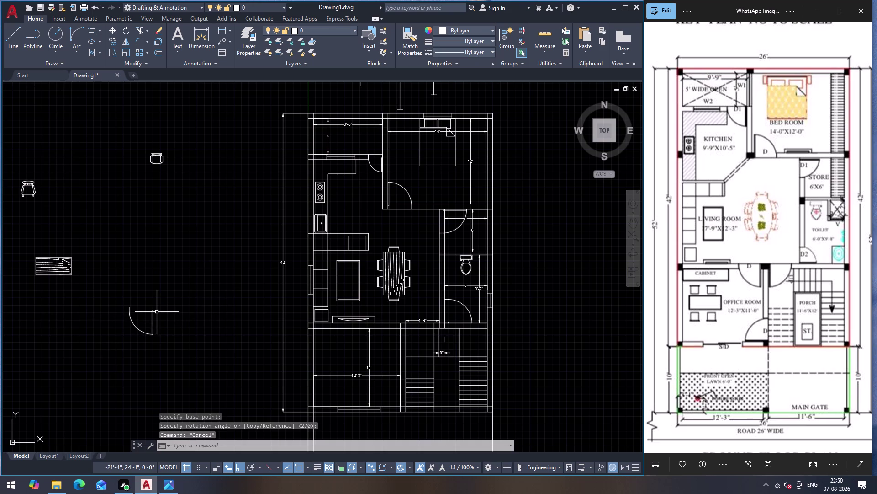
Mirror the upright door across a vertical line, keeping the original, to form a double door.
key(m)
key(i)
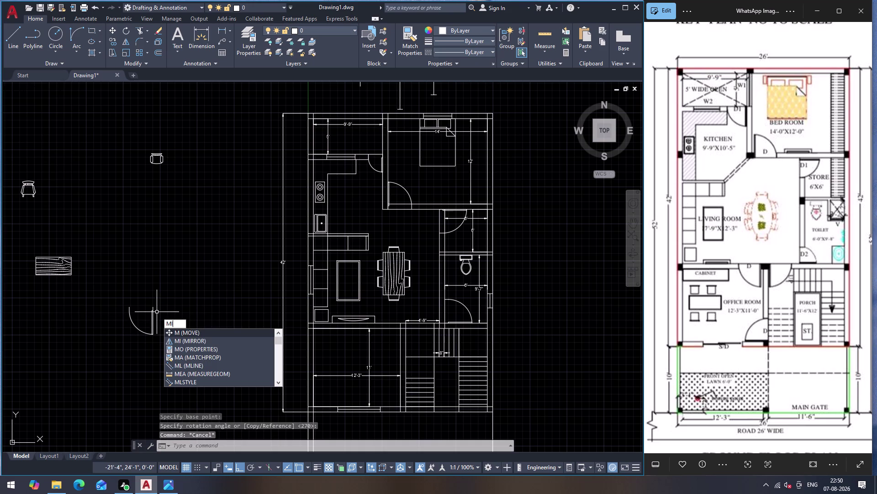
key(Escape)
click(153, 313)
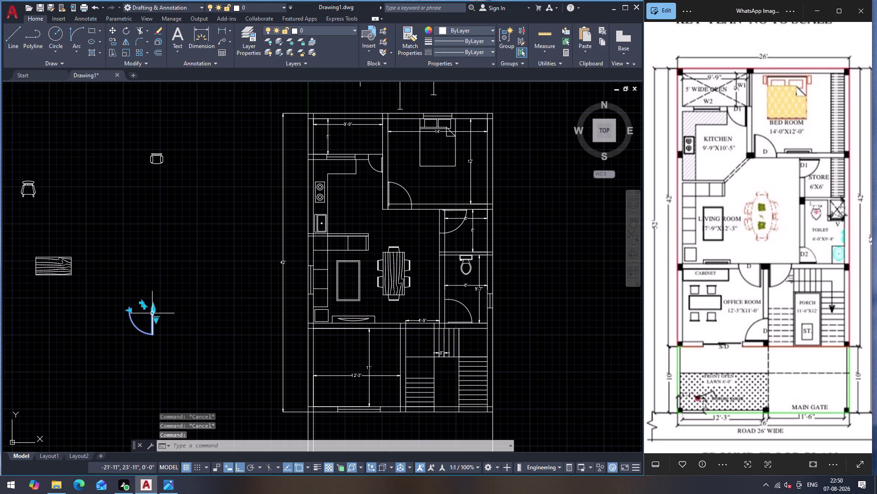
text(MI)
key(Return)
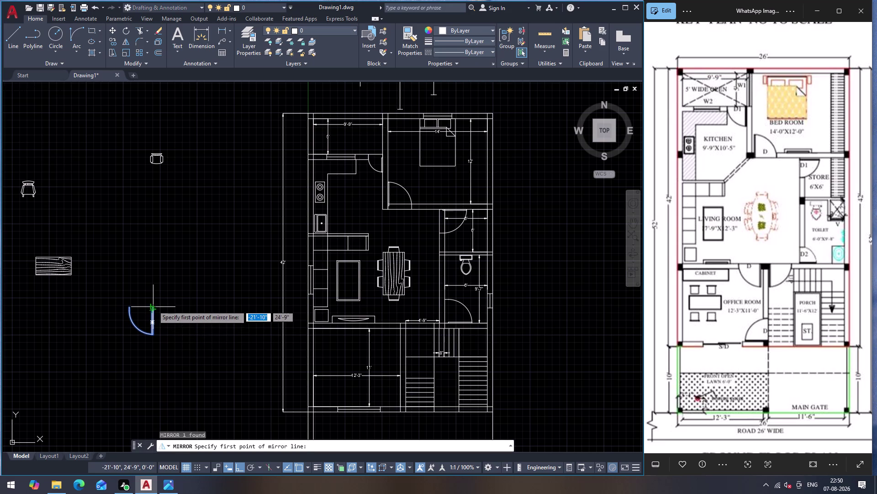
click(153, 305)
click(154, 336)
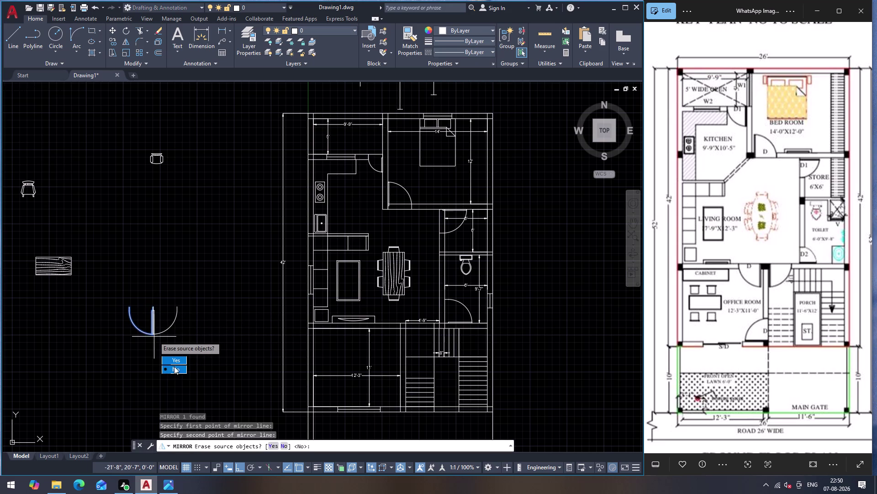
drag(175, 367, 154, 336)
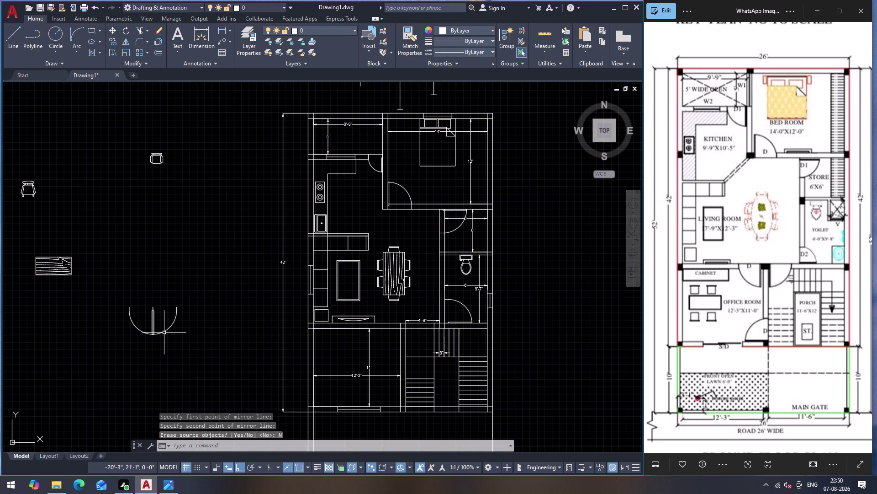
click(165, 333)
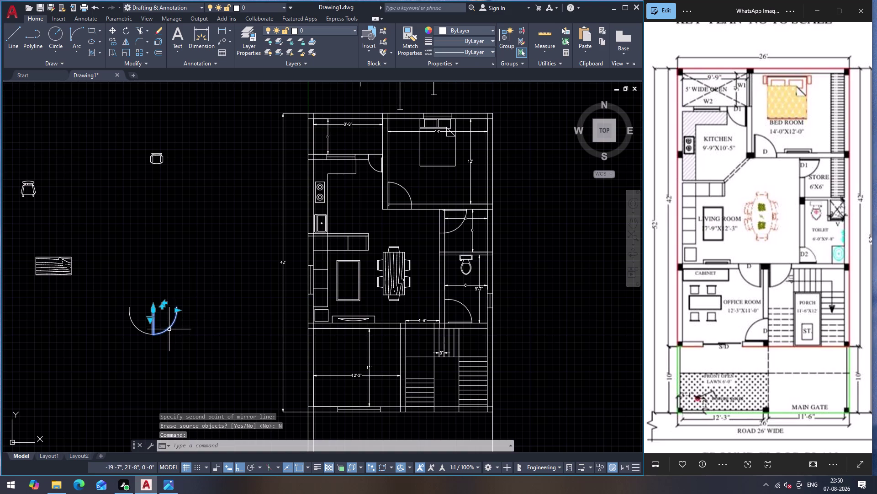
Begin moving one leaf of the double door.
key(c)
key(BackSpace)
key(m)
key(Return)
scroll(up, 3)
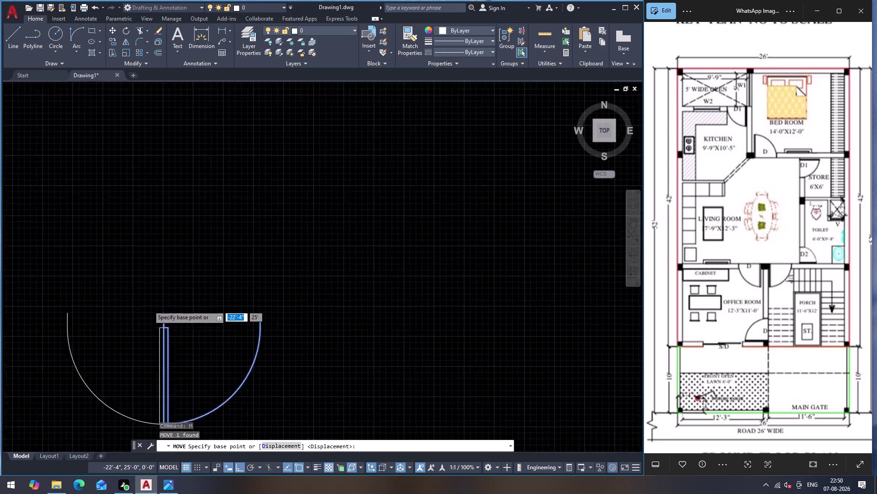
Move the door leaf by its hinge corner to below the 4'-9" passage.
scroll(up, 3)
click(189, 325)
scroll(down, 3)
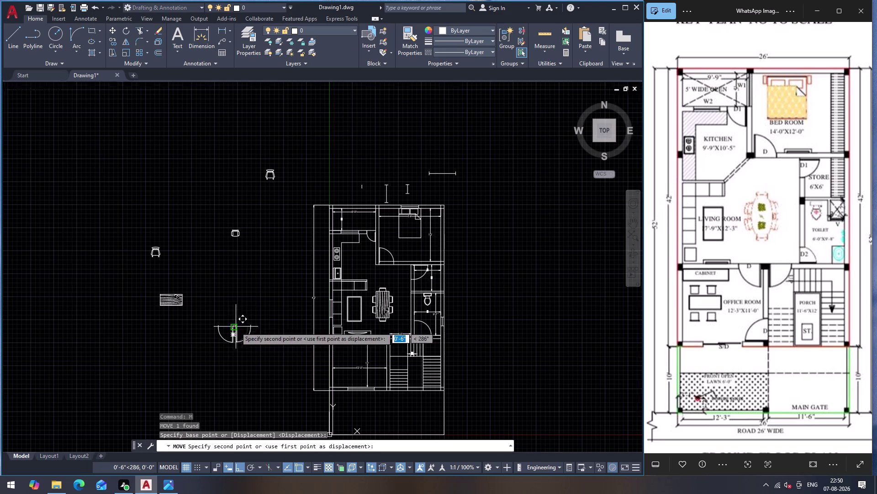
scroll(up, 3)
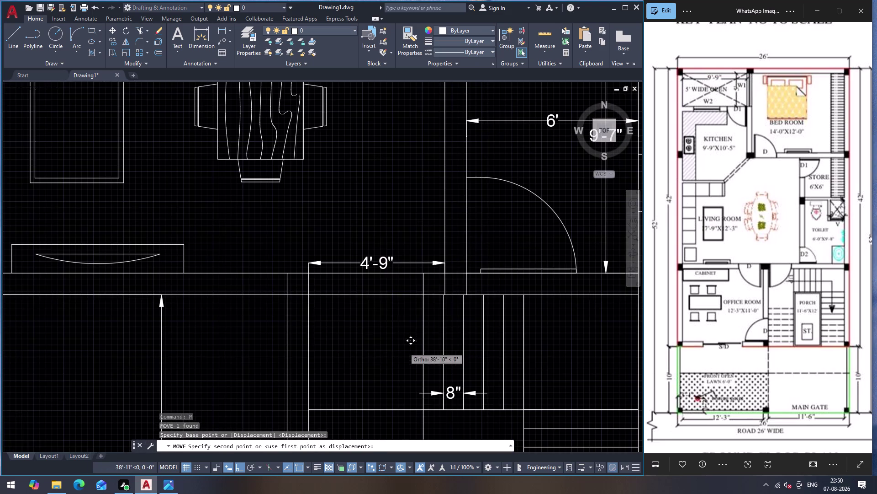
click(305, 273)
scroll(down, 3)
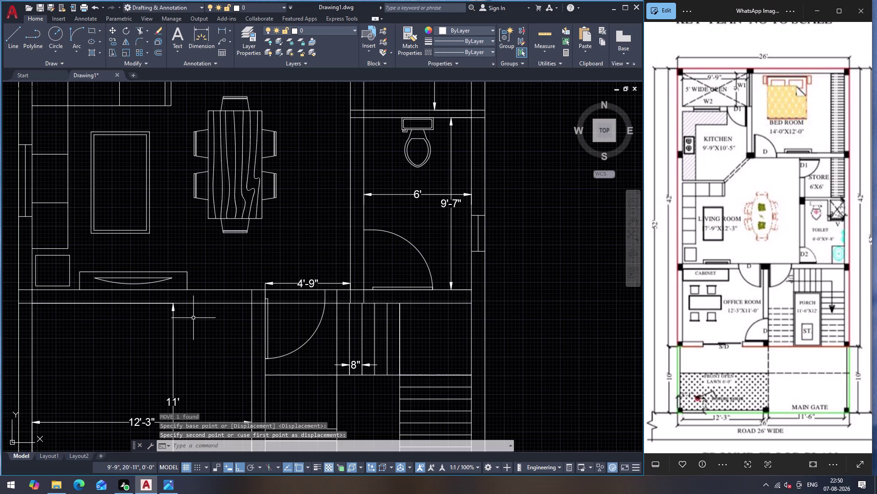
scroll(down, 3)
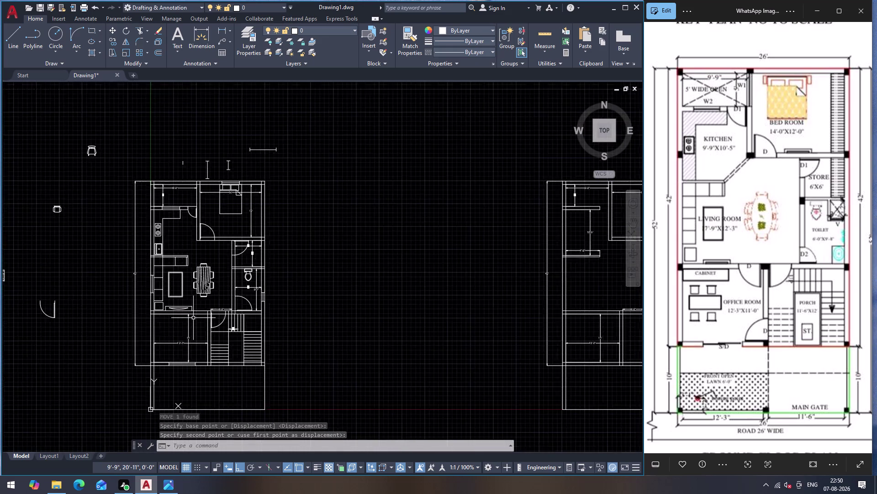
Move the loose door swing by its hinge corner into the right plan's doorway opening.
click(85, 301)
click(108, 334)
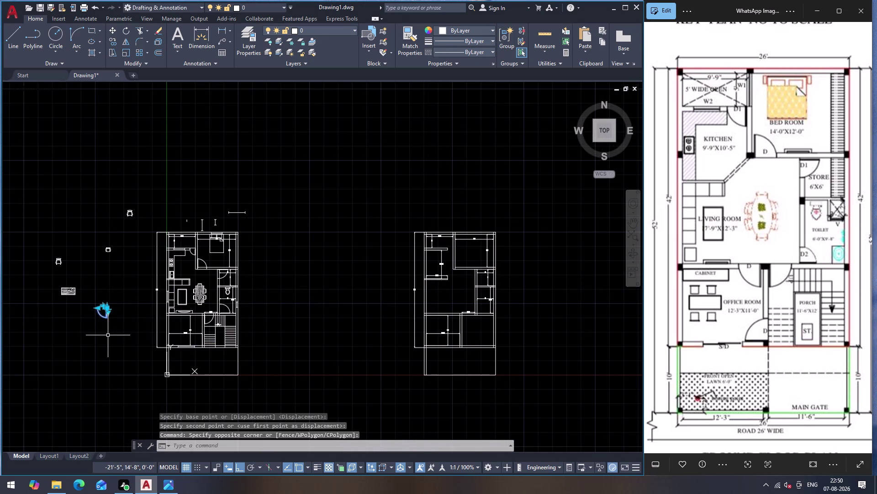
key(m)
key(Return)
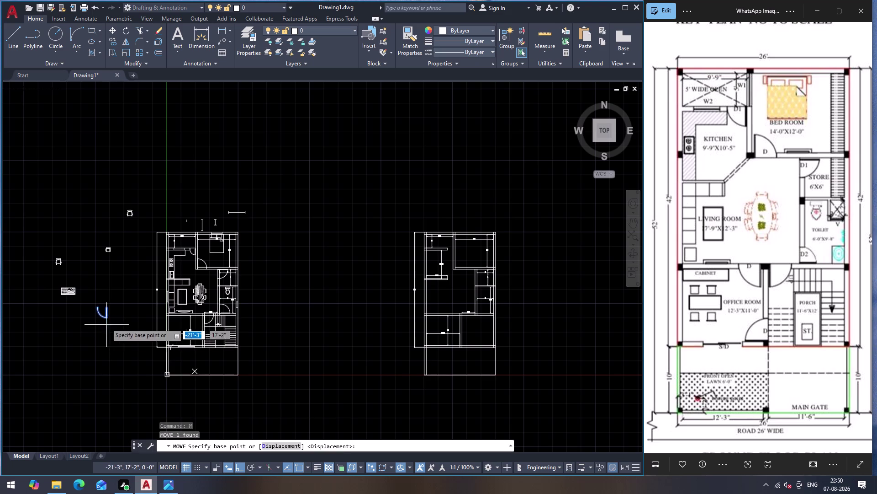
scroll(up, 3)
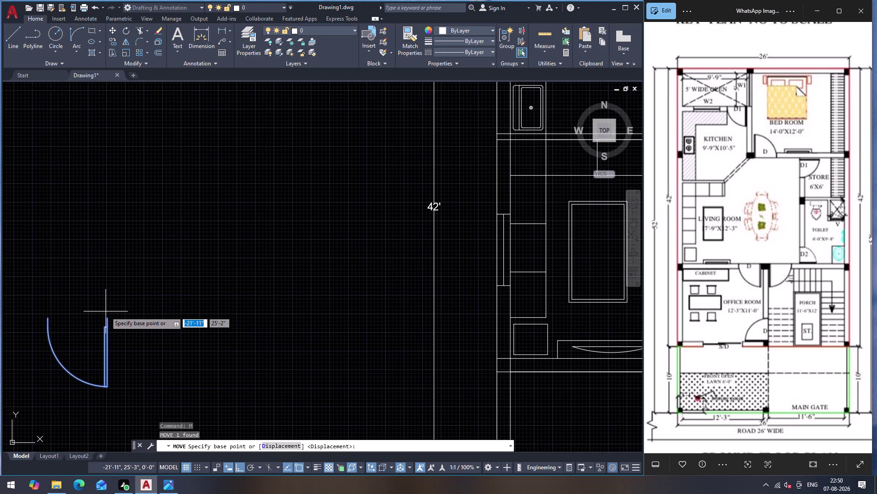
click(106, 315)
scroll(down, 3)
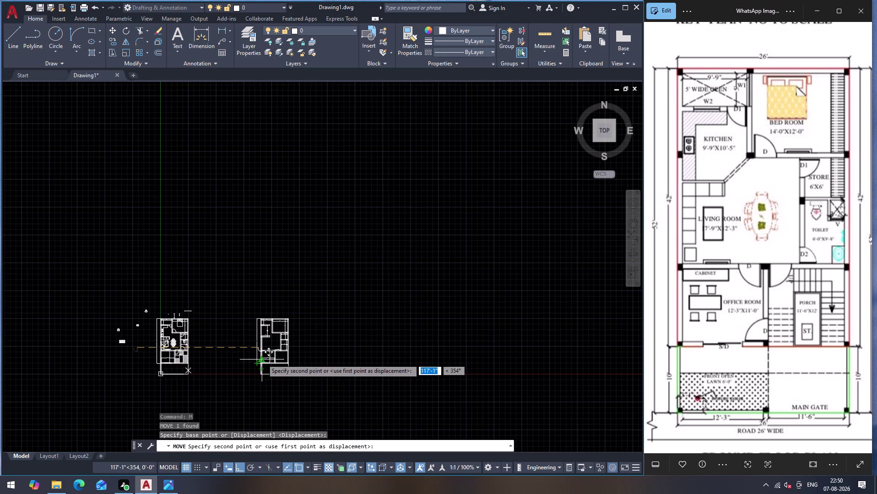
scroll(up, 3)
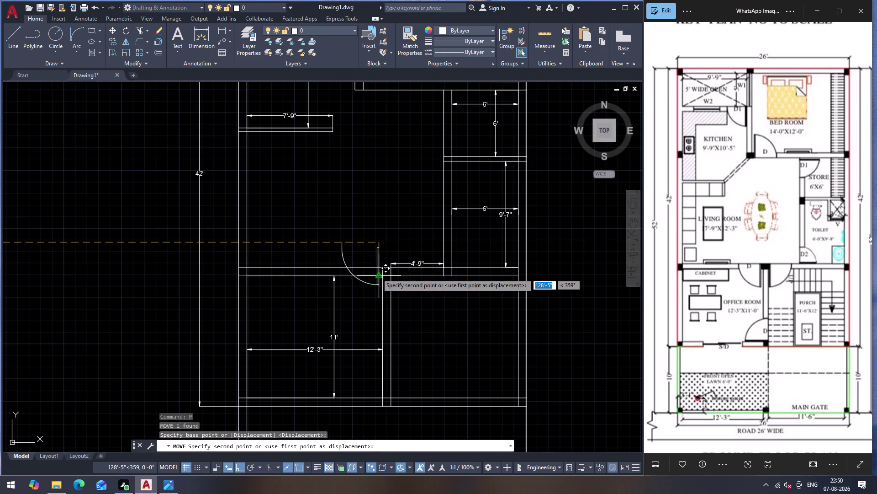
click(381, 266)
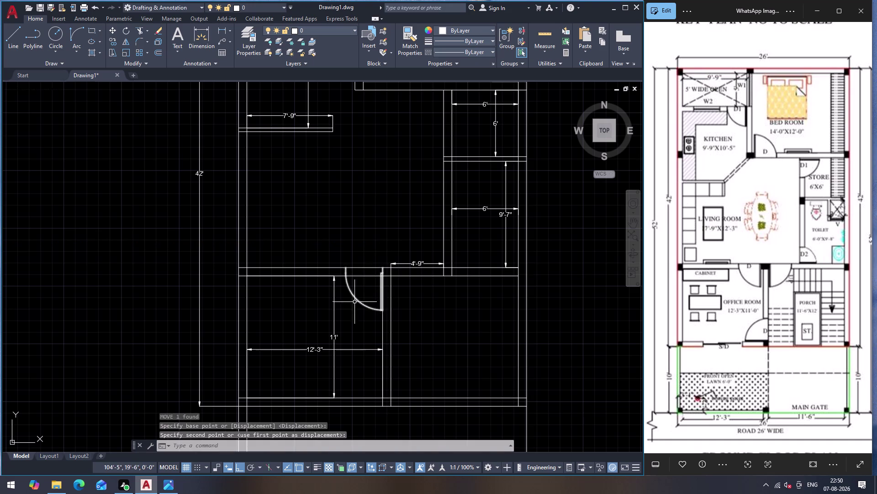
key(Escape)
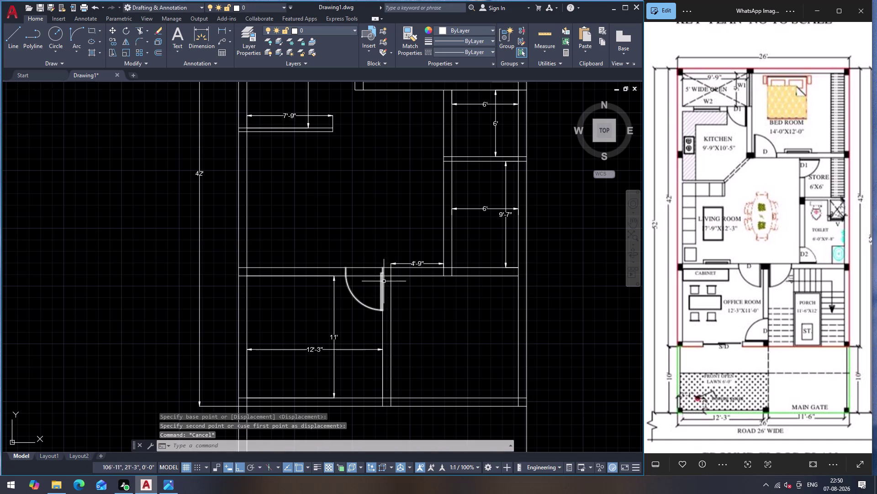
scroll(down, 3)
click(377, 291)
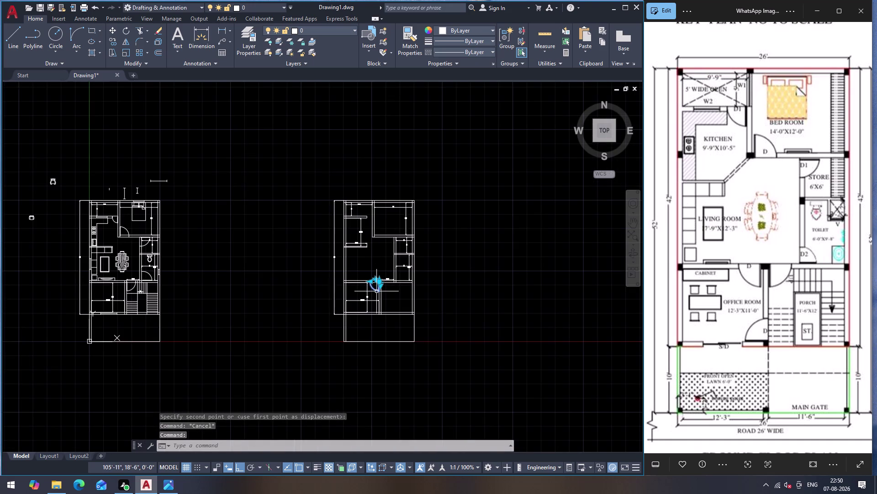
Move the placed door into the left plan beside the existing door.
key(m)
key(Return)
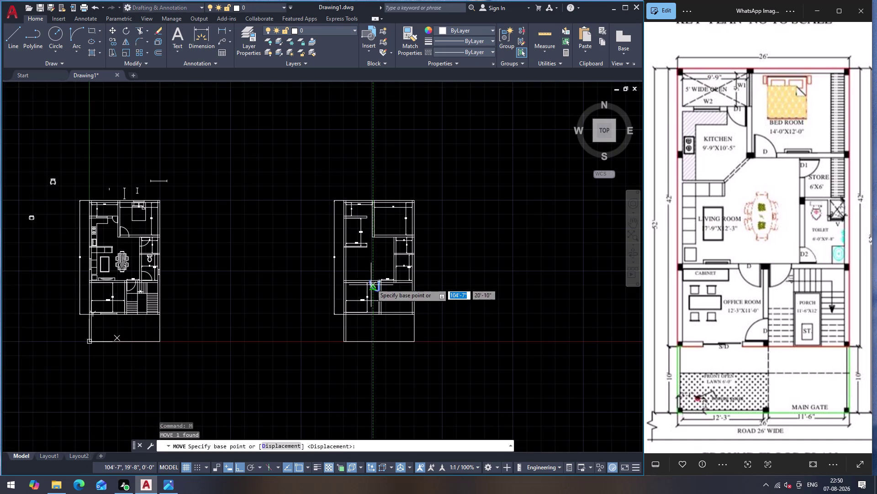
scroll(up, 3)
scroll(up, 3)
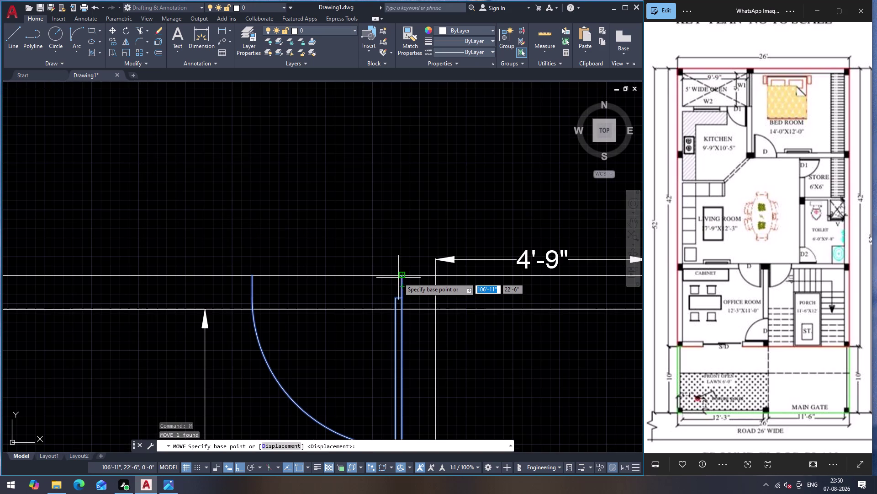
click(400, 277)
scroll(down, 3)
scroll(down, 3)
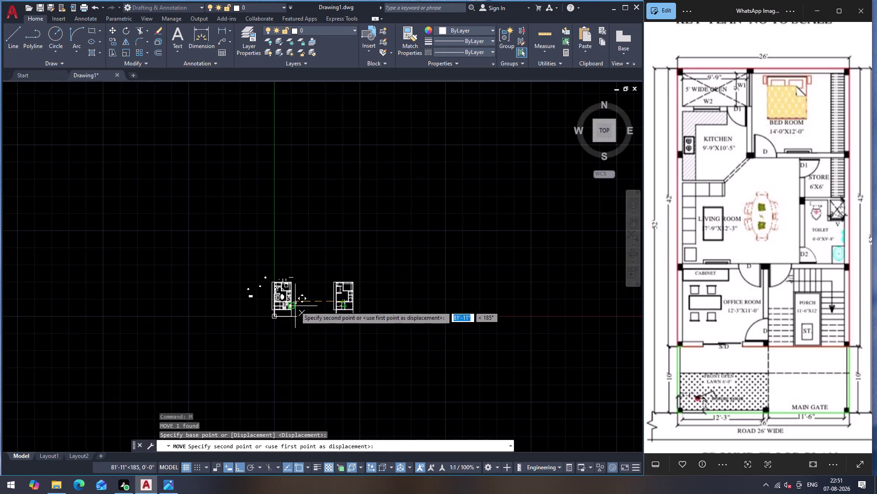
scroll(up, 3)
scroll(up, 3)
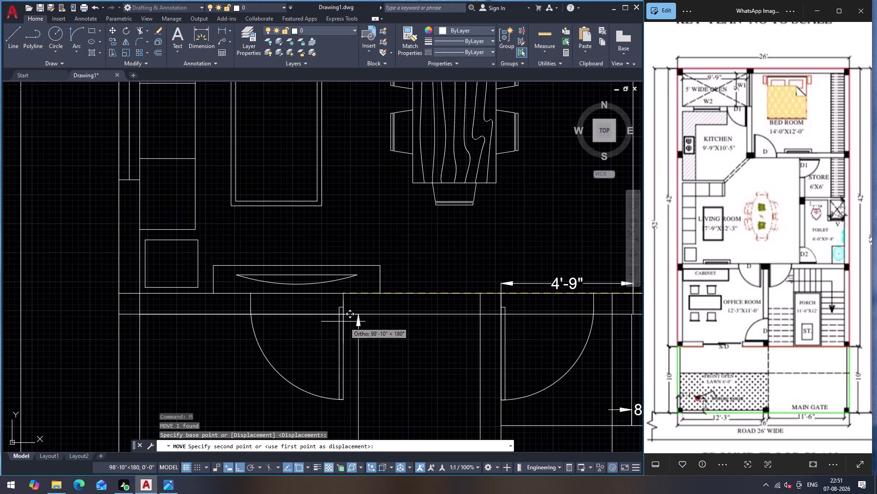
click(480, 295)
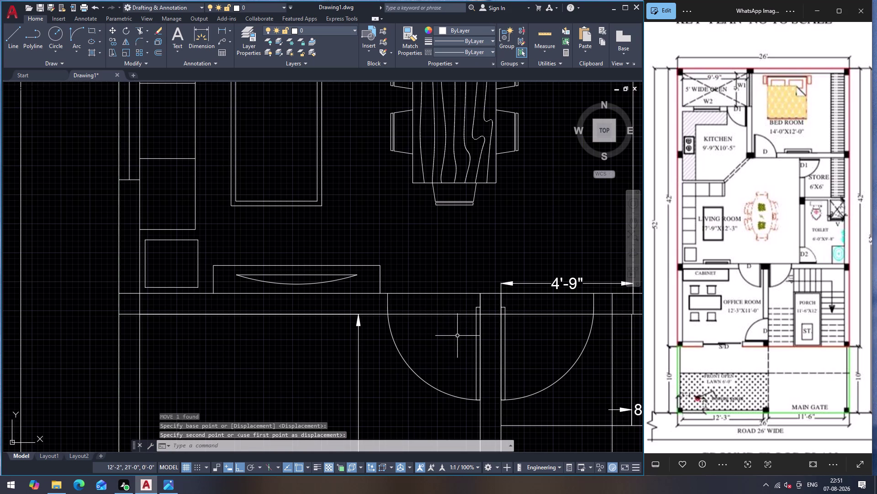
Shift the moved door 6" left from its top corner.
key(Escape)
click(478, 326)
click(475, 329)
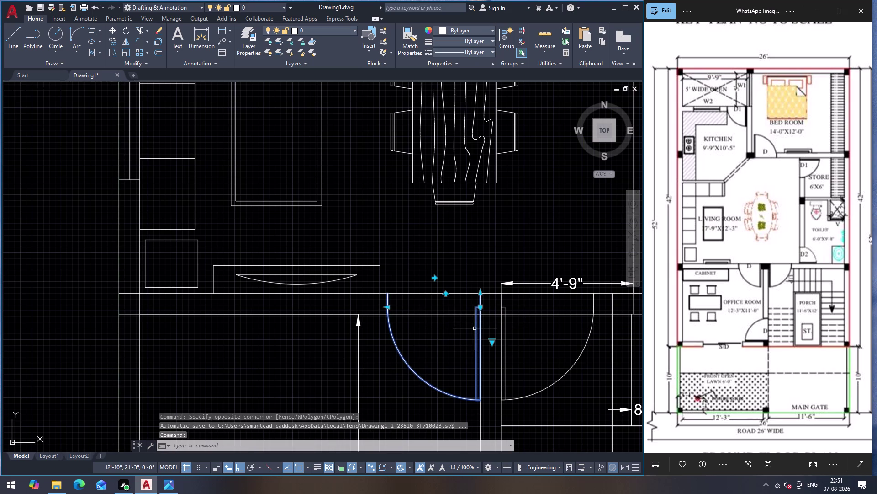
key(m)
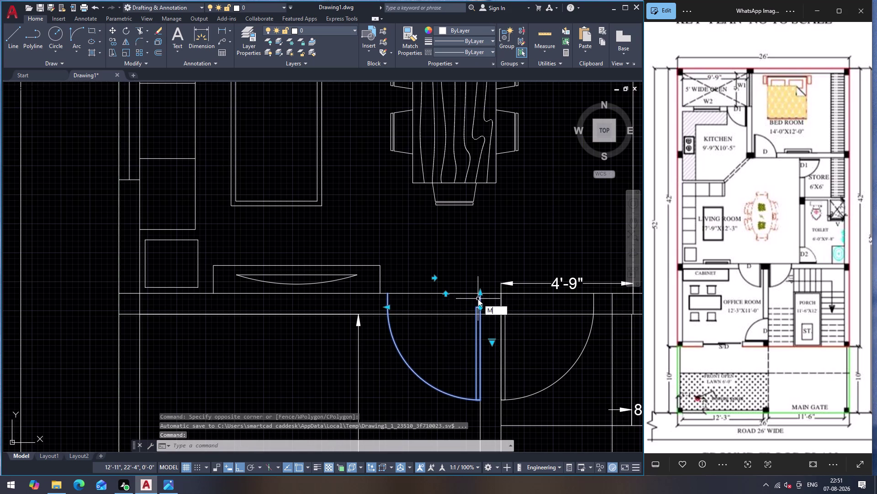
key(Return)
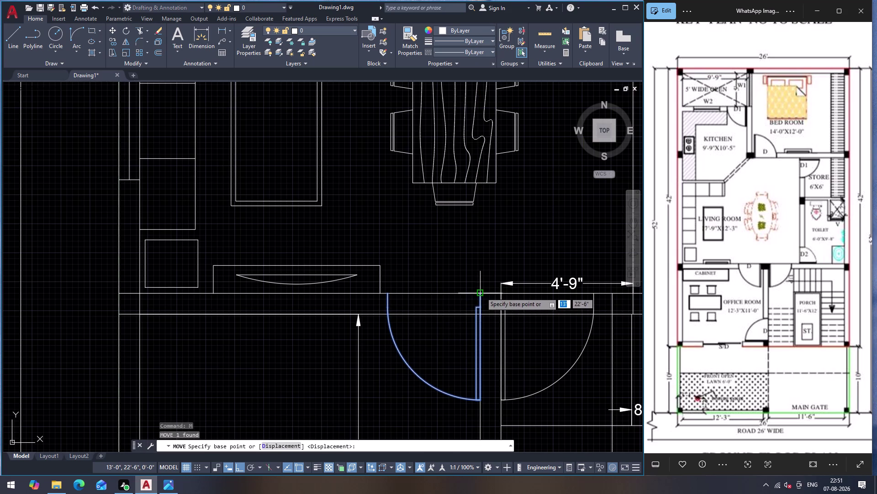
click(482, 292)
key(6)
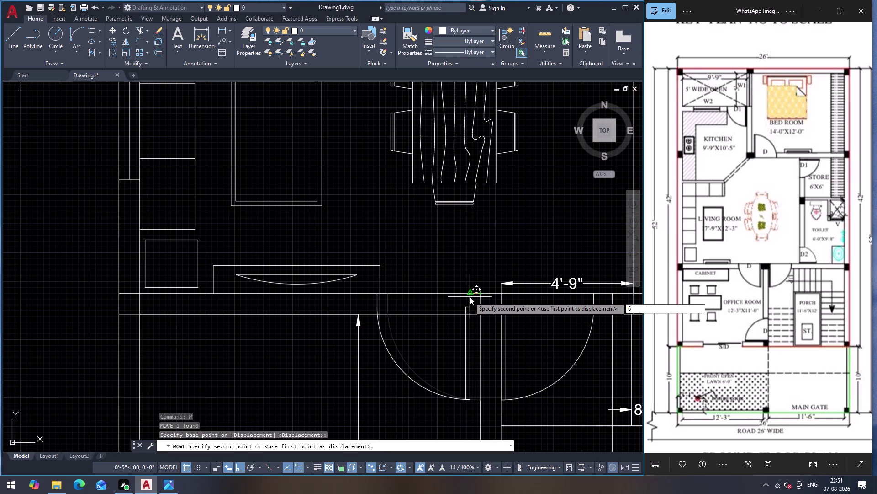
key(shift+quotedbl)
key(Return)
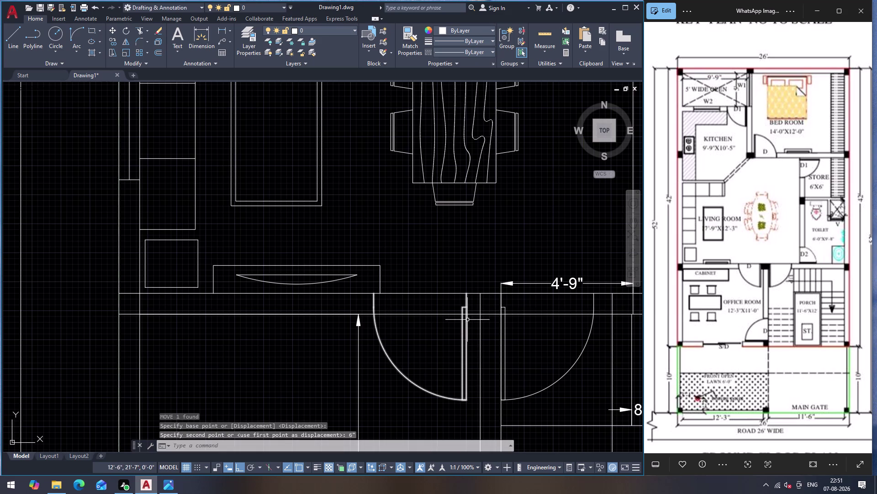
key(Escape)
scroll(up, 3)
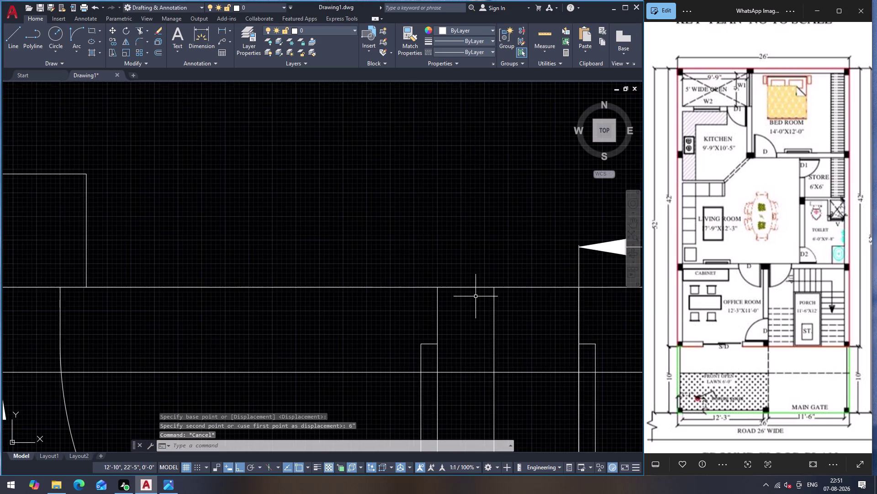
Measure the 6" wall gap beside the door with a linear dimension.
click(217, 31)
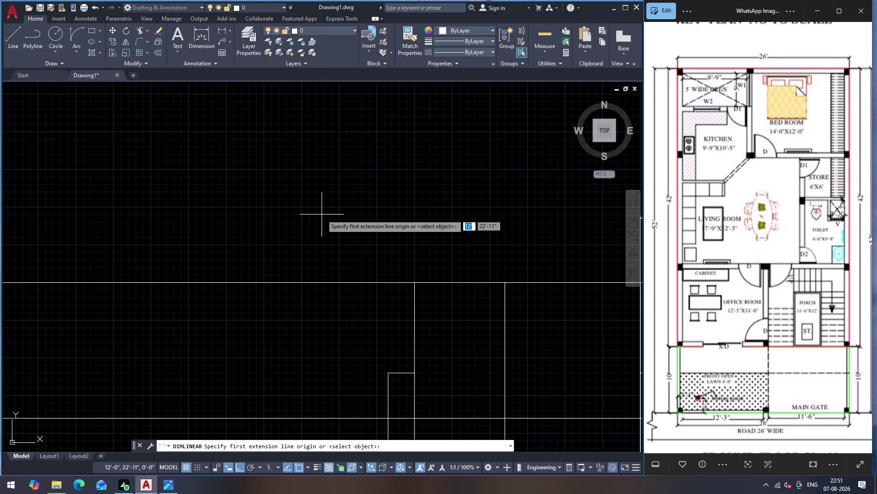
click(415, 284)
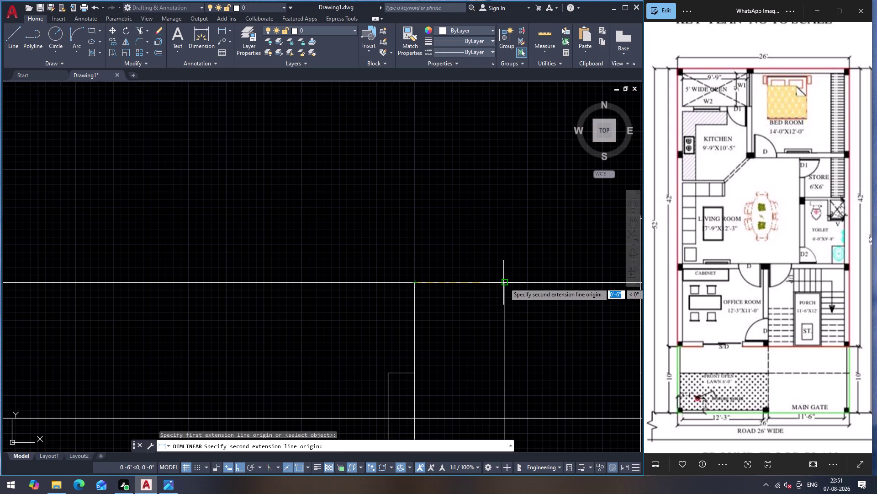
click(507, 285)
click(502, 216)
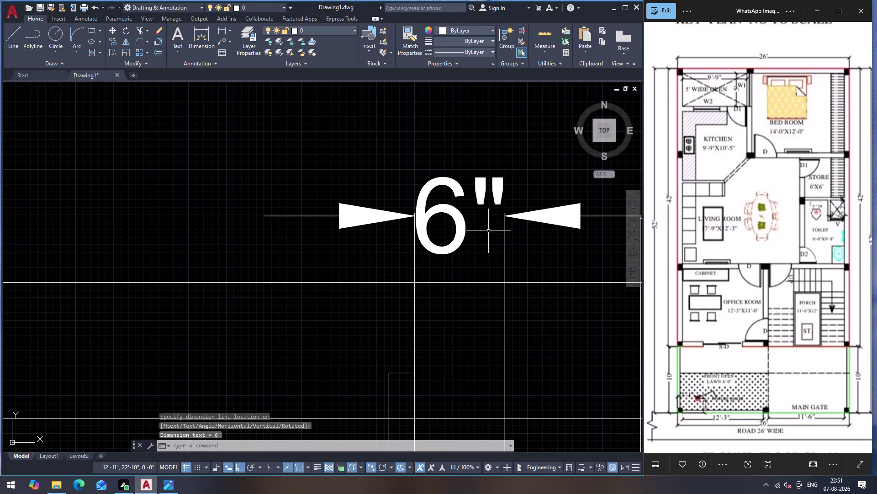
Delete the 6" measurement and the 4'-9" dimension above the doorway.
scroll(down, 3)
click(459, 247)
click(456, 250)
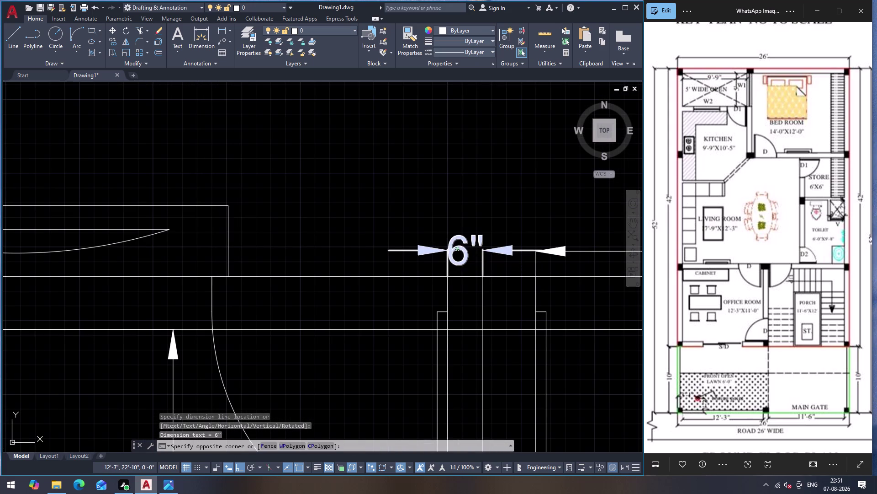
key(Delete)
scroll(down, 3)
scroll(up, 3)
click(464, 249)
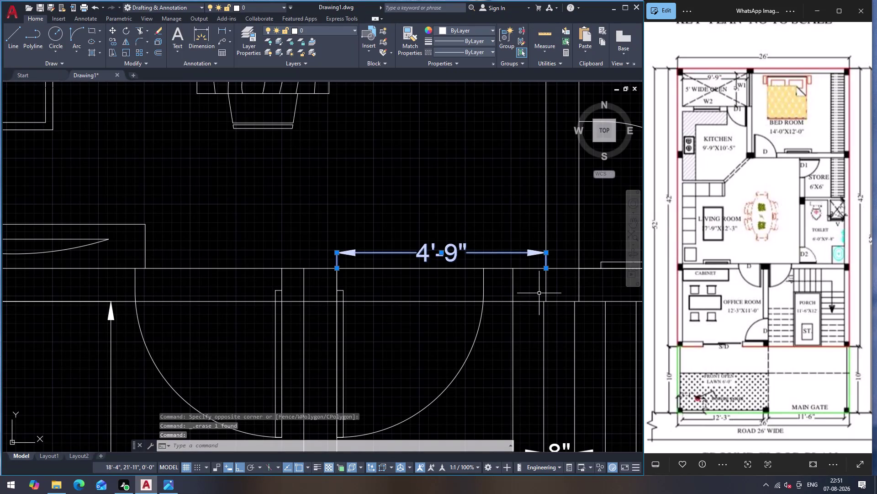
key(Delete)
scroll(down, 3)
scroll(up, 3)
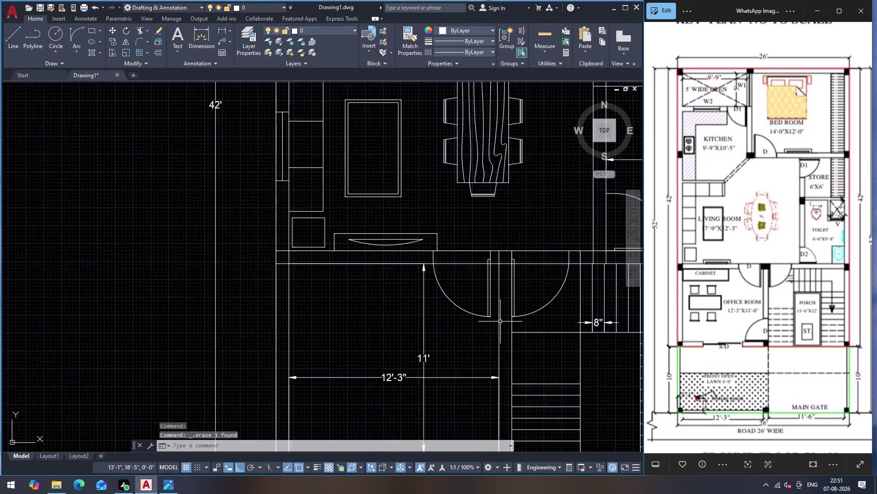
scroll(up, 3)
scroll(down, 3)
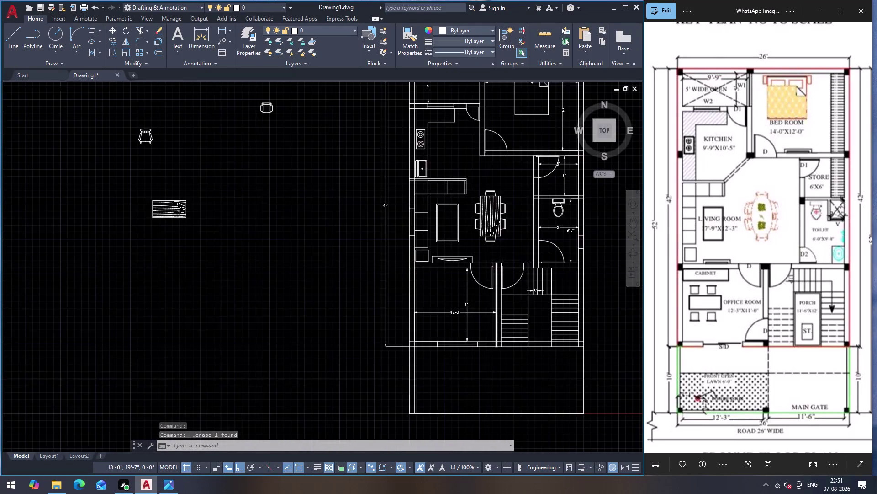
With Ortho off, move the wood-grain table into the lower-left room beside the stairs.
scroll(up, 3)
scroll(down, 3)
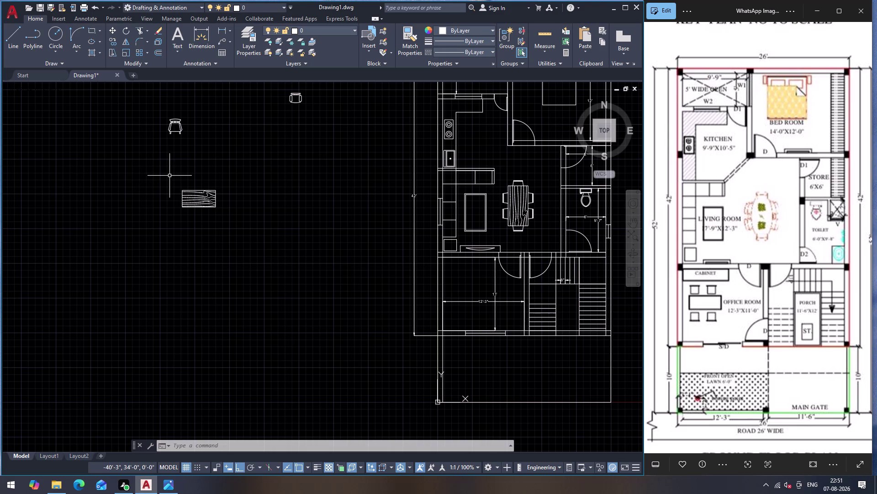
drag(170, 175, 176, 183)
click(248, 248)
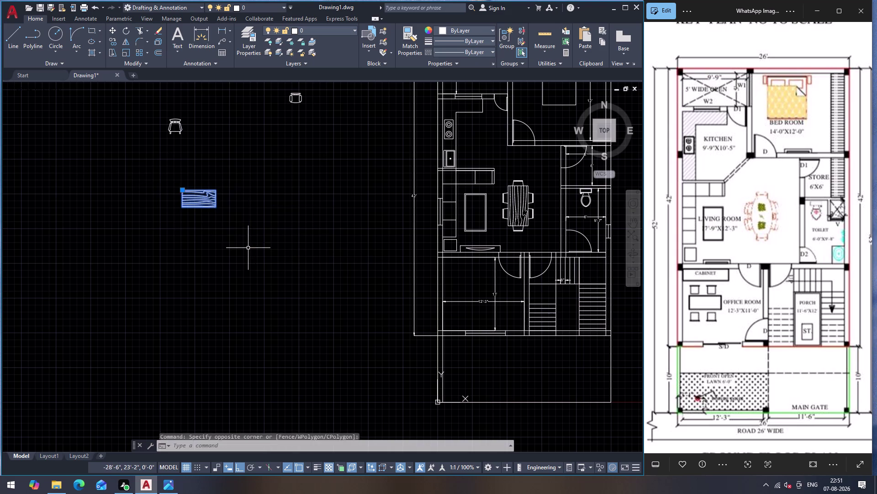
key(m)
key(Return)
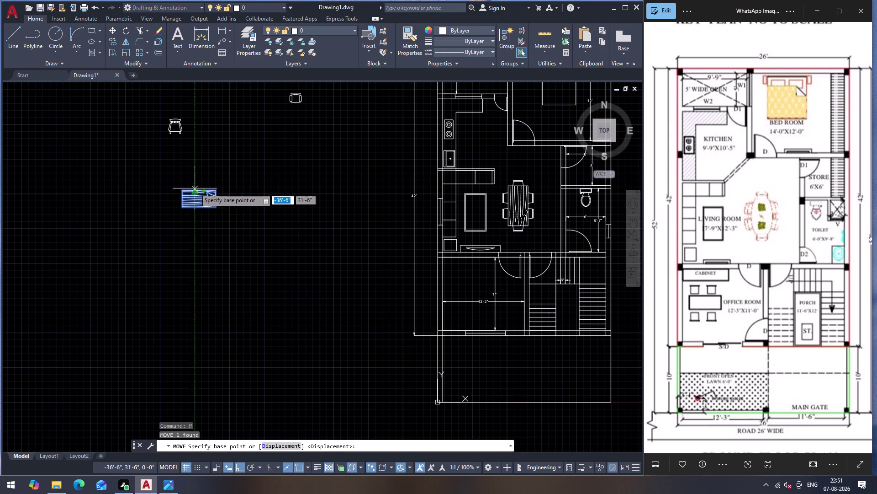
scroll(up, 3)
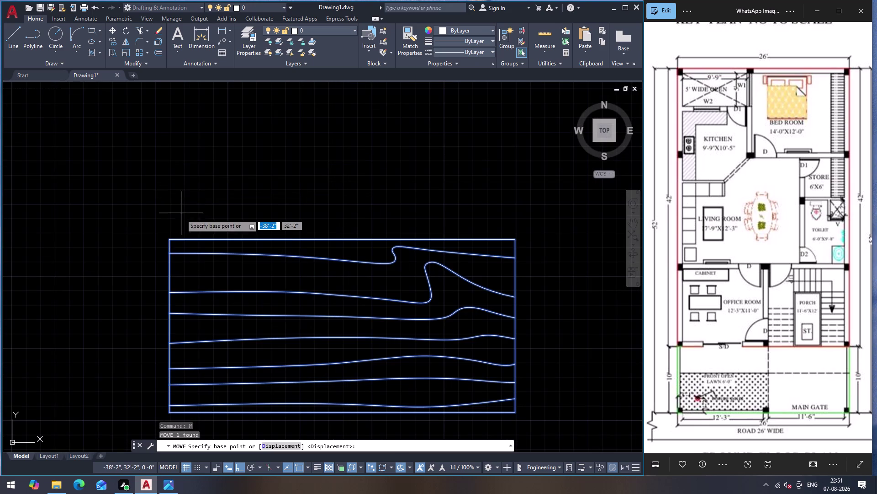
click(170, 238)
scroll(down, 3)
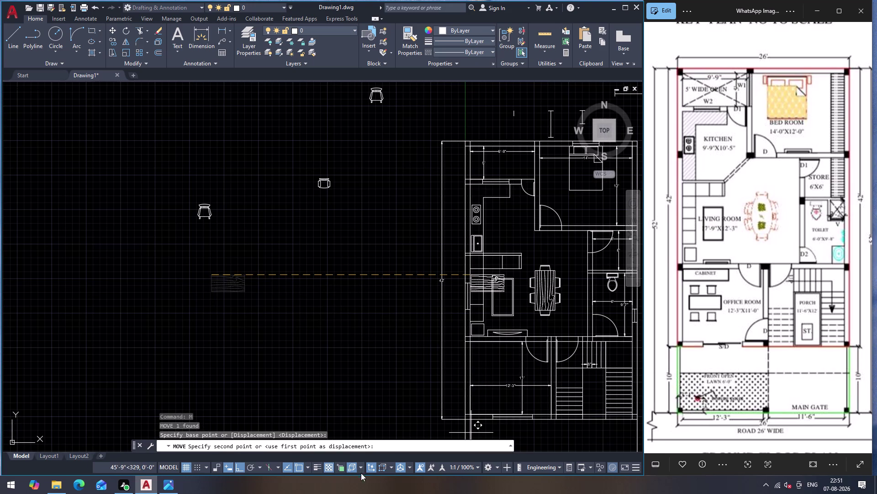
click(240, 464)
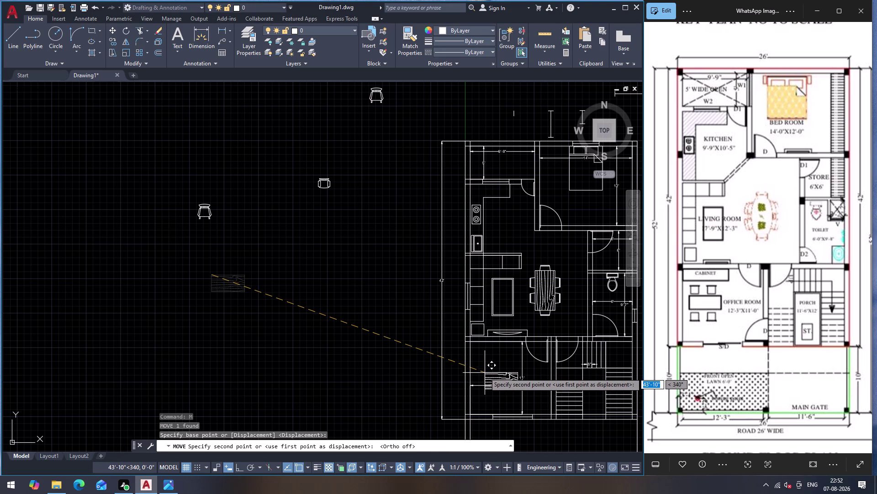
click(485, 374)
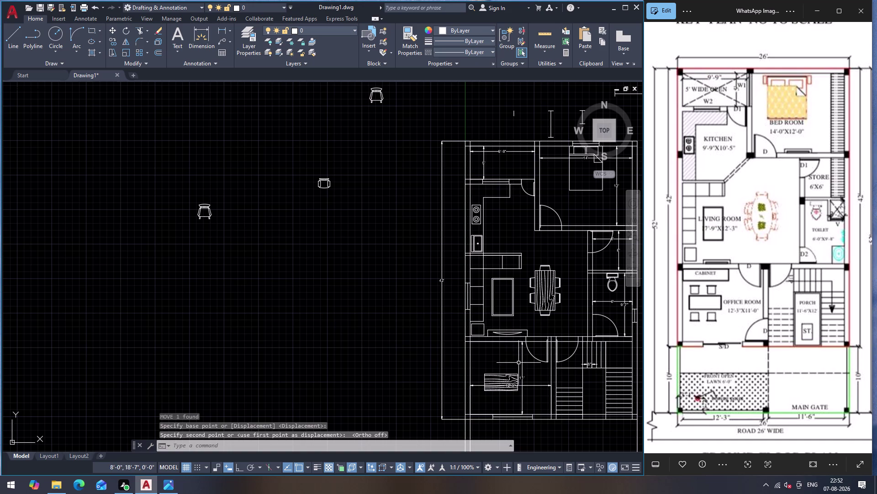
Delete two leftover lines in the office room.
click(524, 359)
click(533, 386)
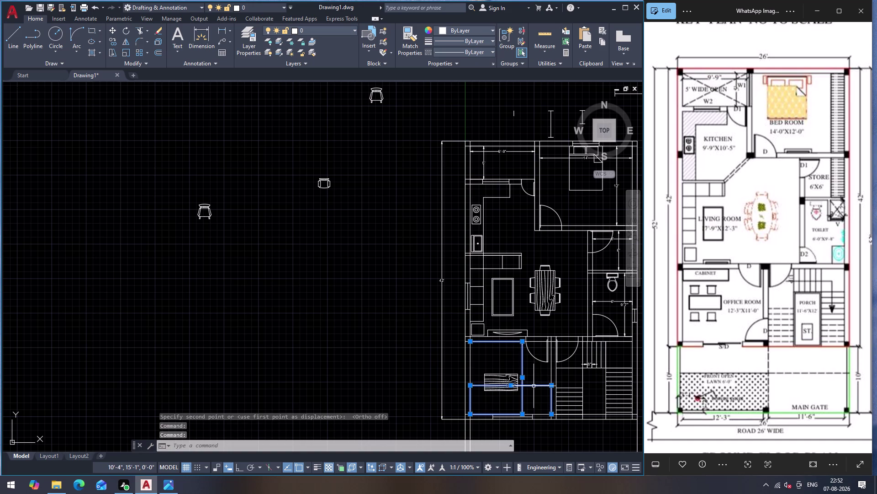
key(Delete)
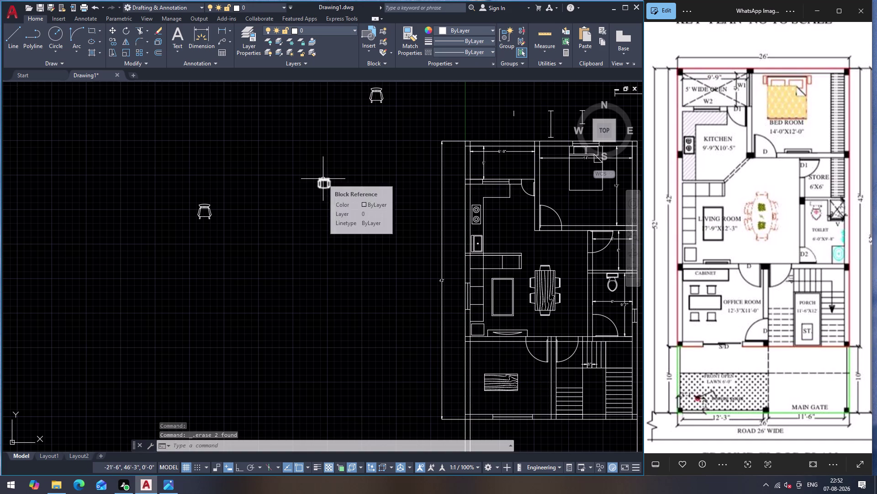
Copy the armchair twice, placing two chairs side by side above the table.
click(212, 214)
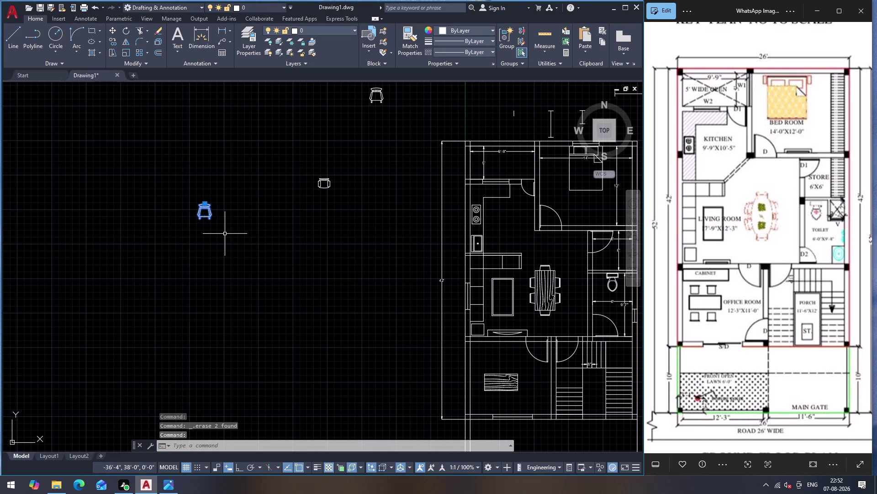
text(C)
text(O)
key(Return)
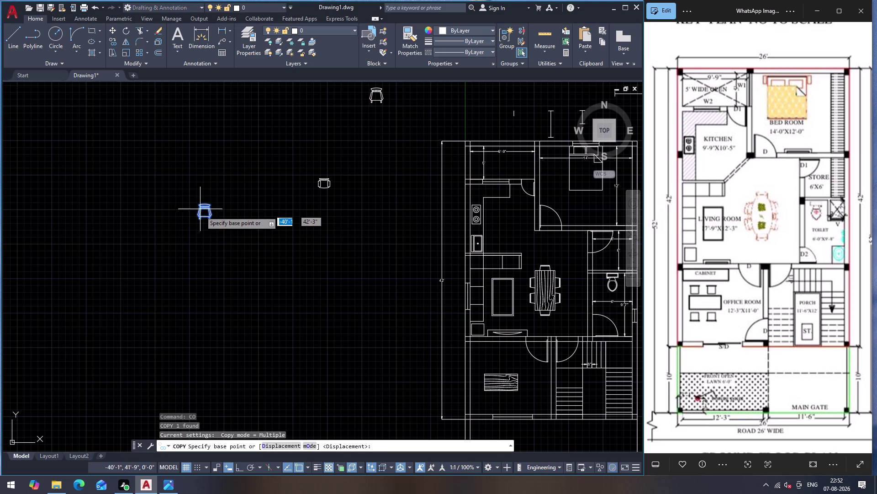
scroll(up, 3)
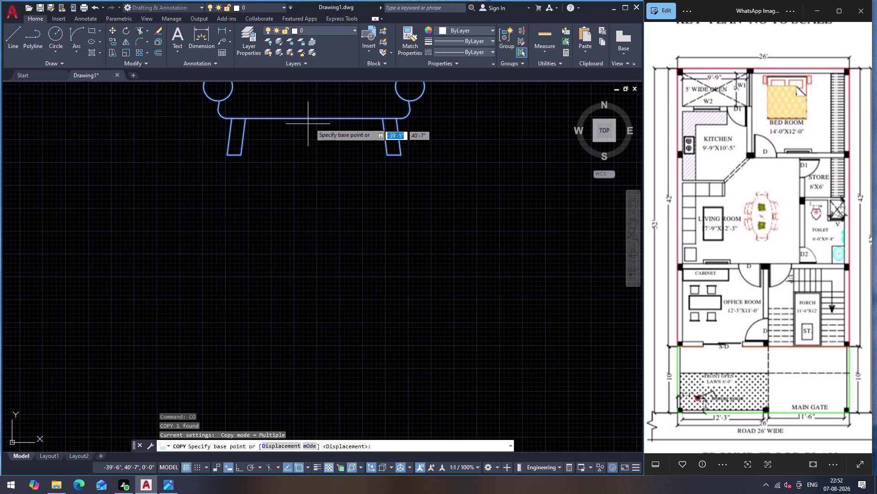
click(318, 117)
scroll(down, 3)
scroll(down, 3)
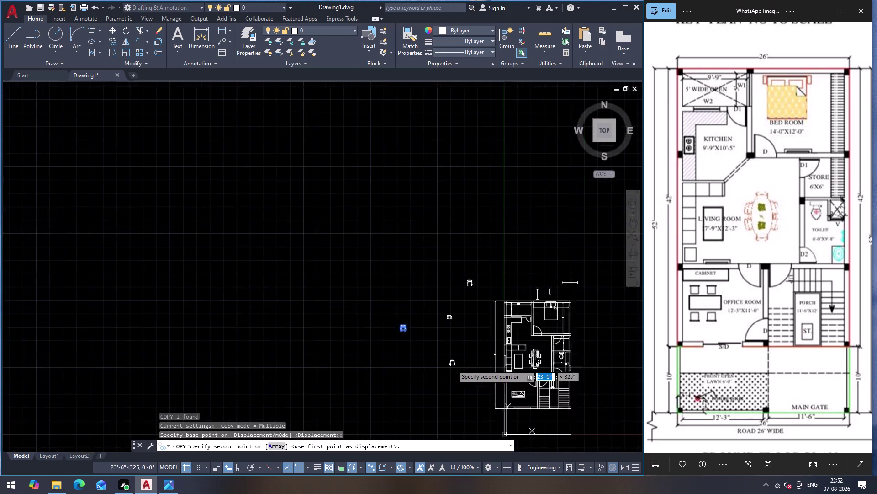
scroll(down, 3)
scroll(up, 3)
scroll(up, 3)
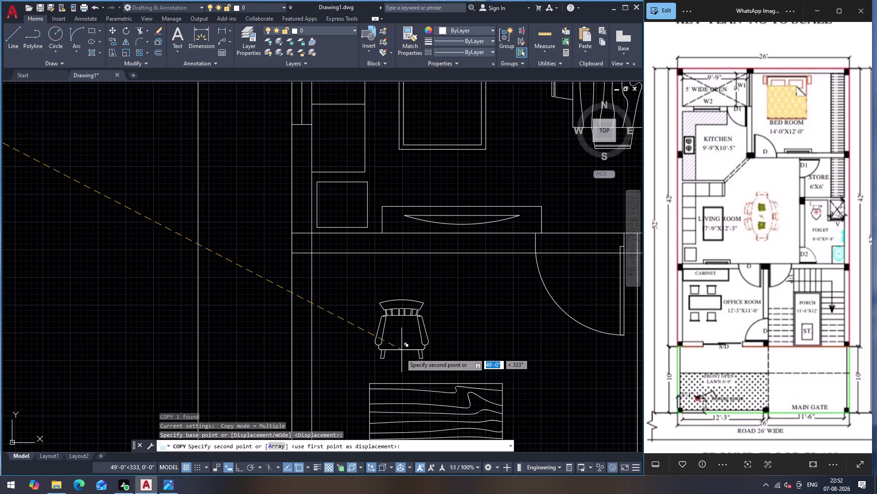
click(396, 362)
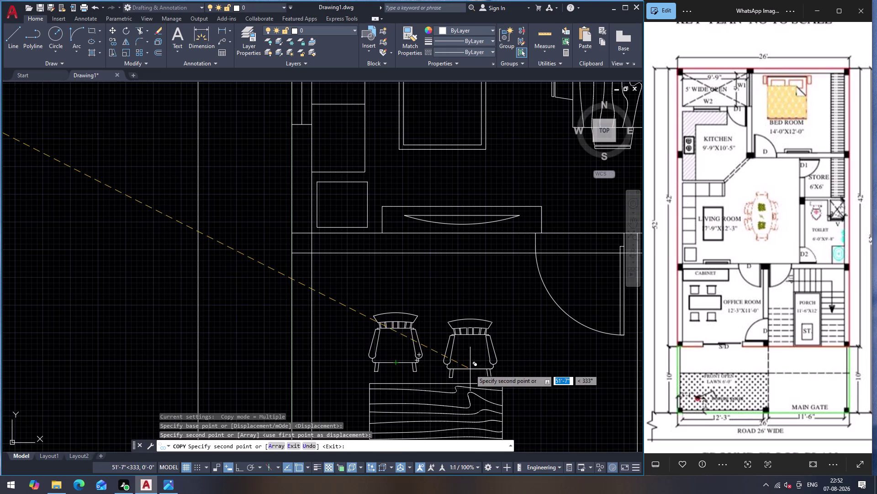
click(472, 365)
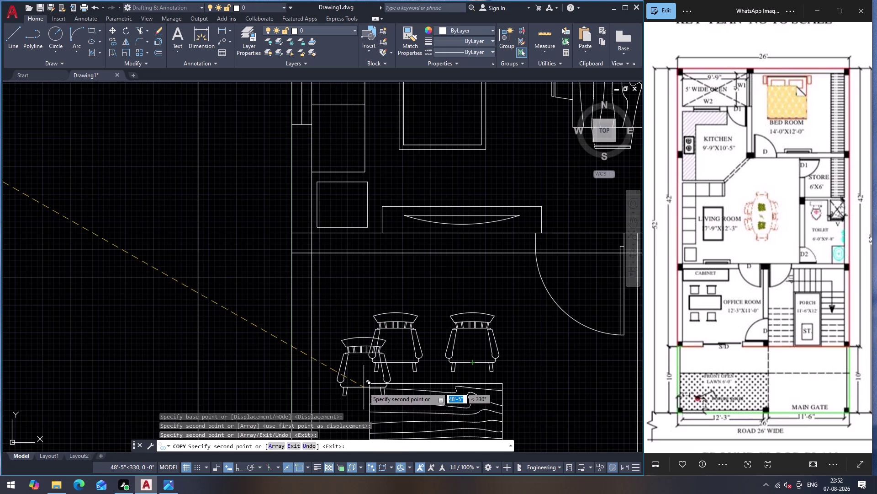
key(Escape)
Window-select the two new chairs above the table.
scroll(down, 3)
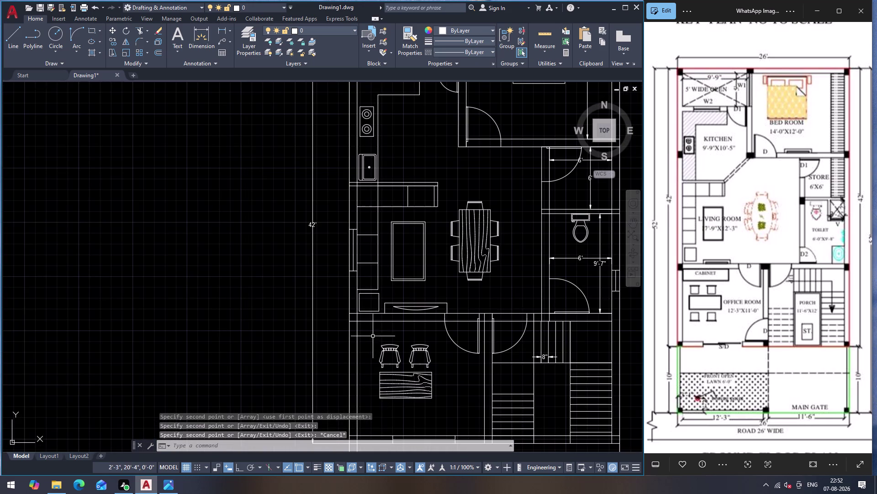
click(373, 335)
click(446, 370)
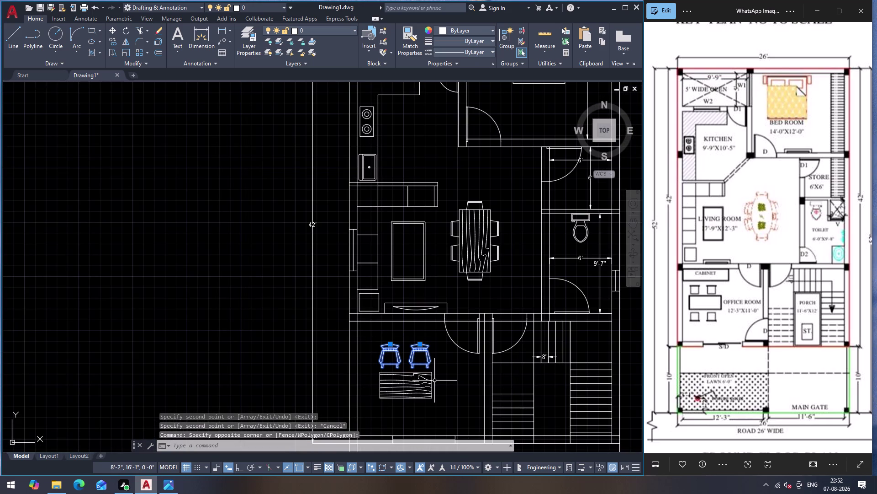
Mirror the two chairs across the table's horizontal centreline, keeping the originals.
text(MI)
key(Return)
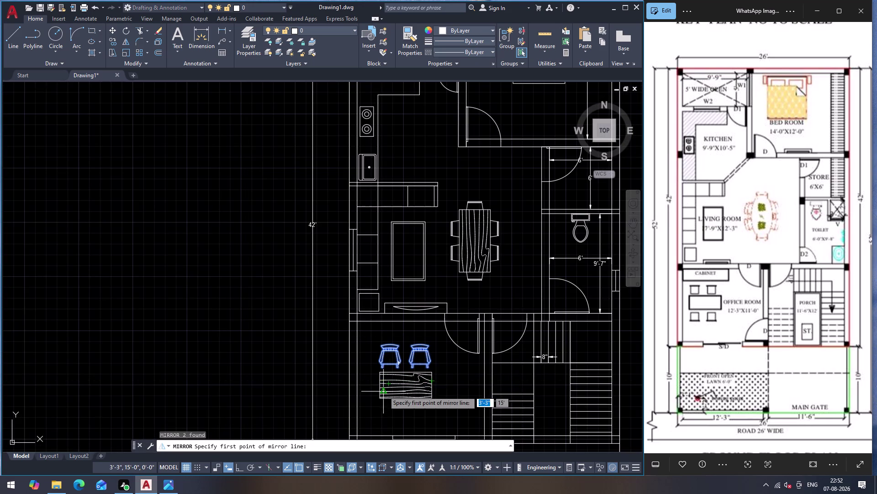
scroll(up, 3)
scroll(down, 3)
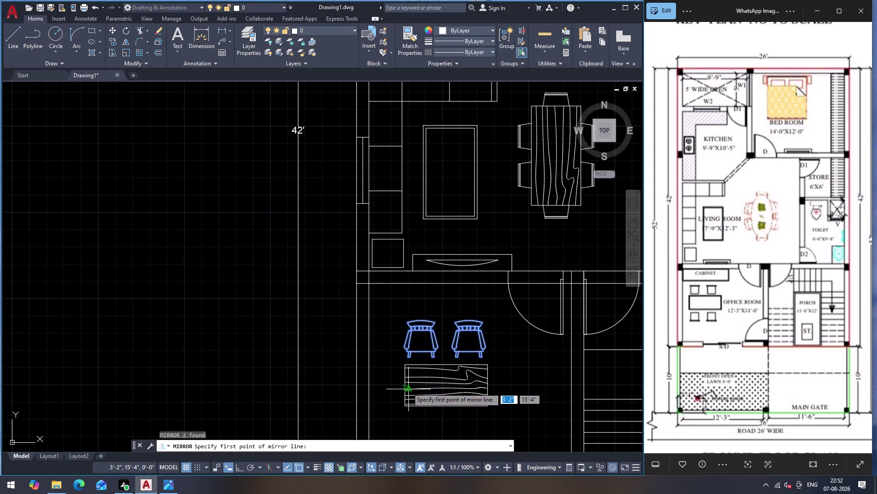
click(406, 388)
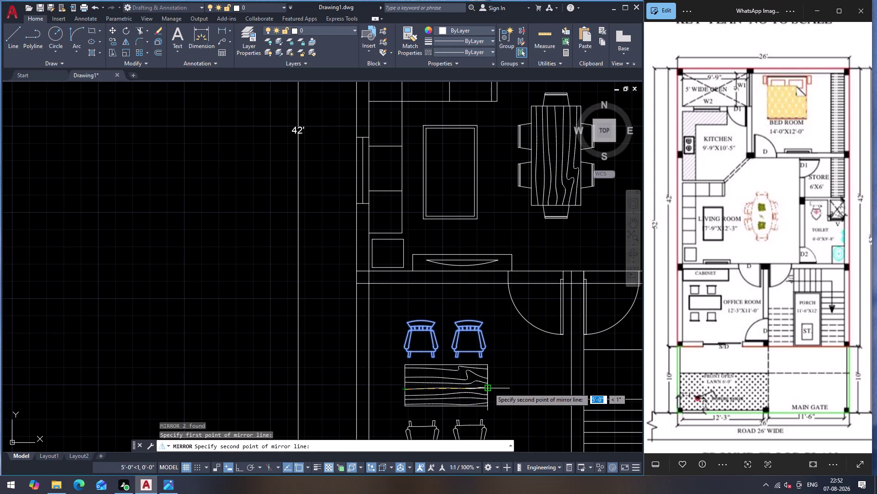
click(489, 387)
scroll(down, 3)
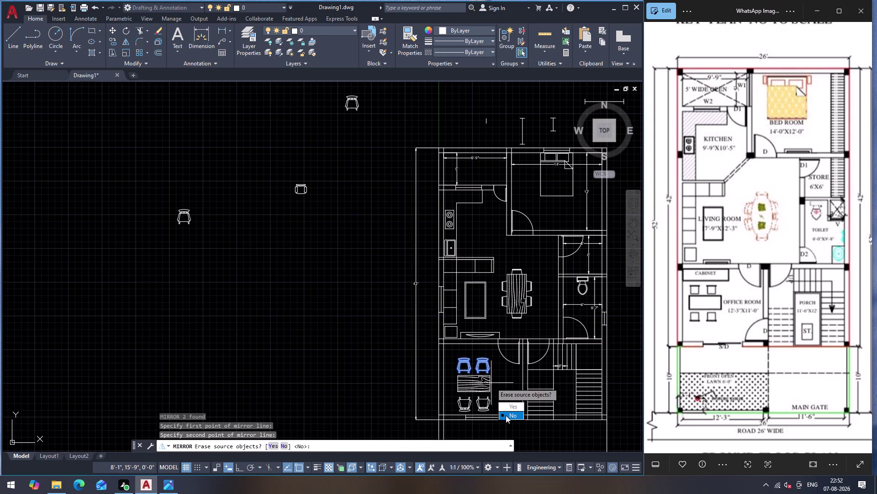
drag(506, 415, 489, 388)
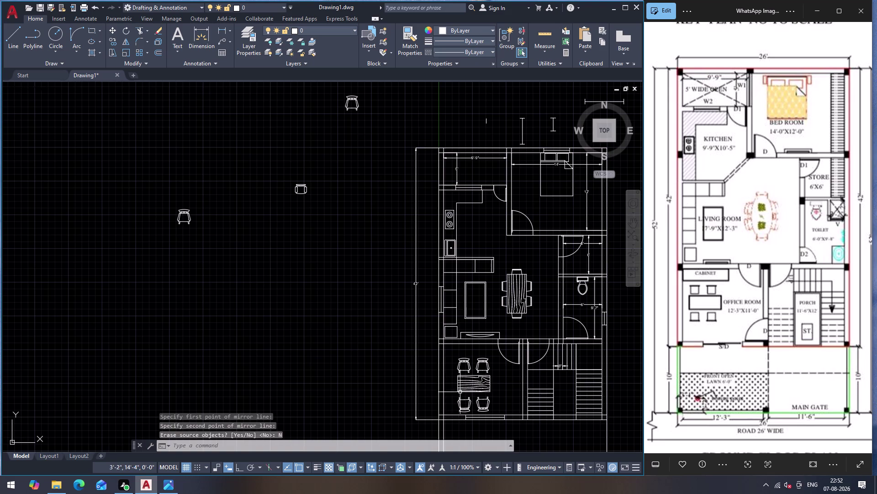
scroll(up, 3)
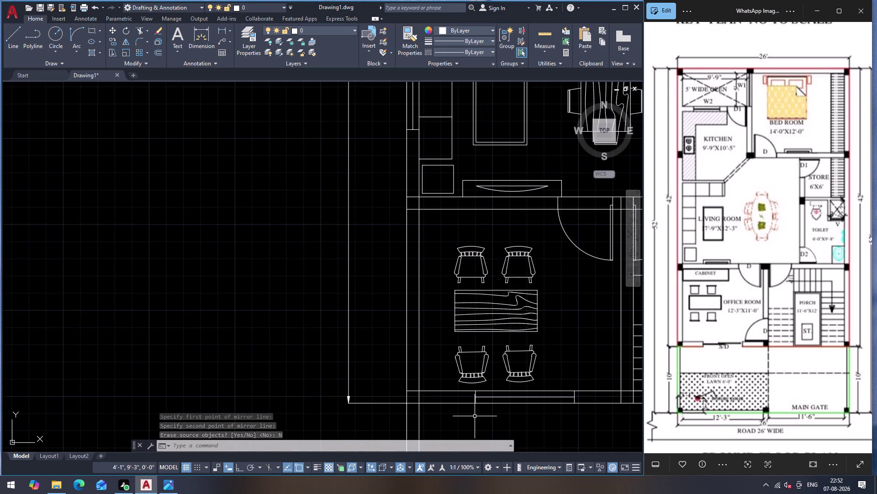
scroll(up, 3)
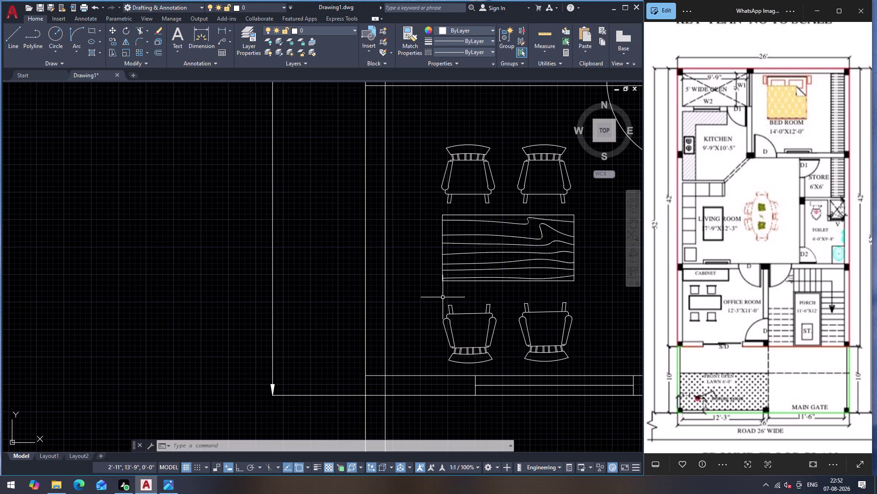
Draw a horizontal guide line across the dining table with ortho mode on.
key(l)
key(Return)
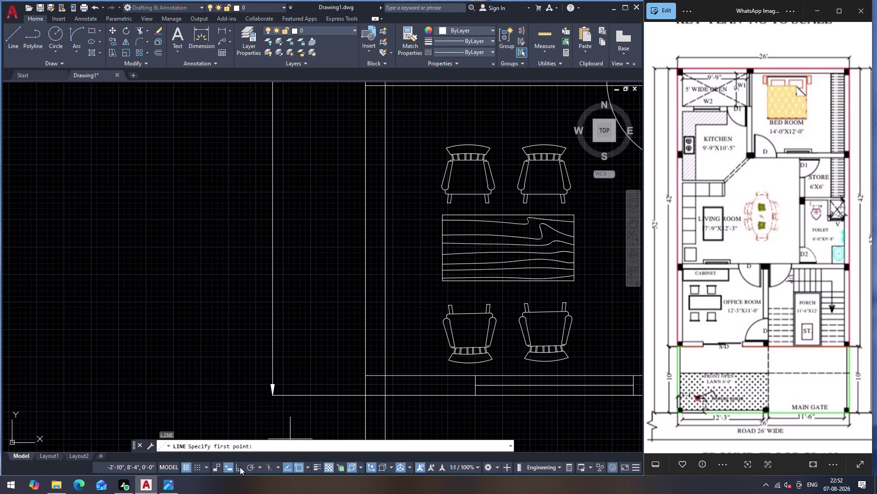
click(240, 466)
click(418, 293)
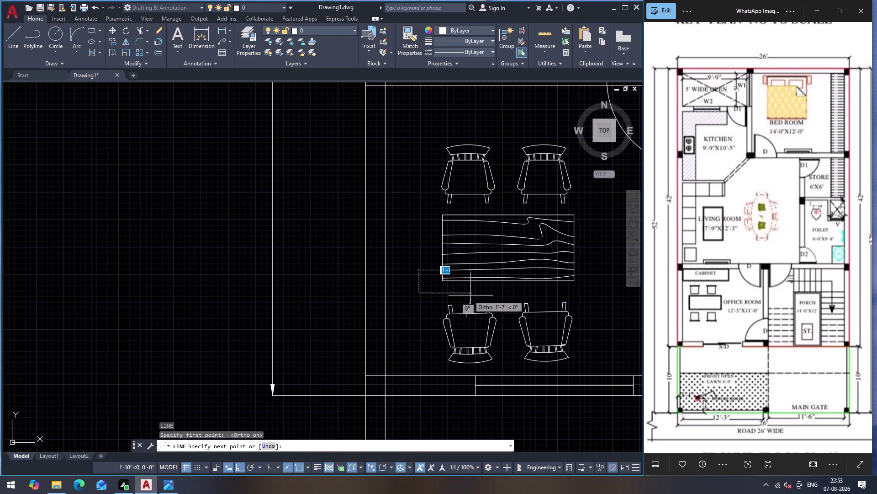
click(602, 296)
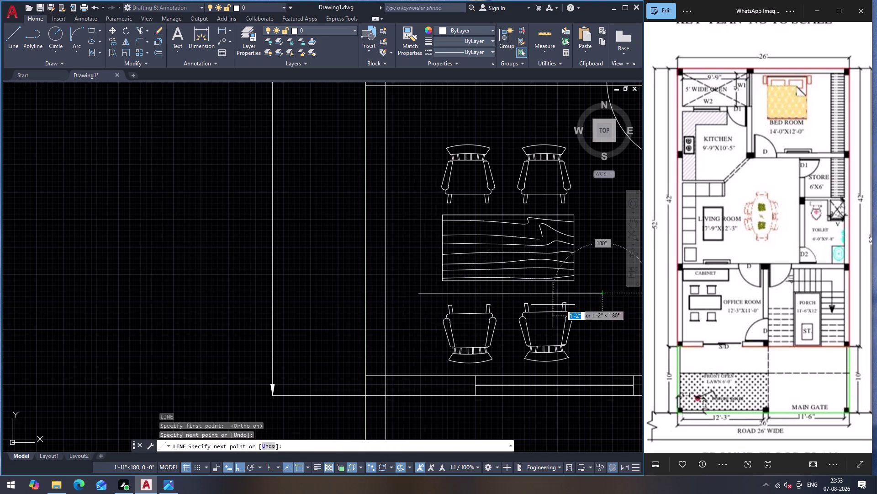
key(Escape)
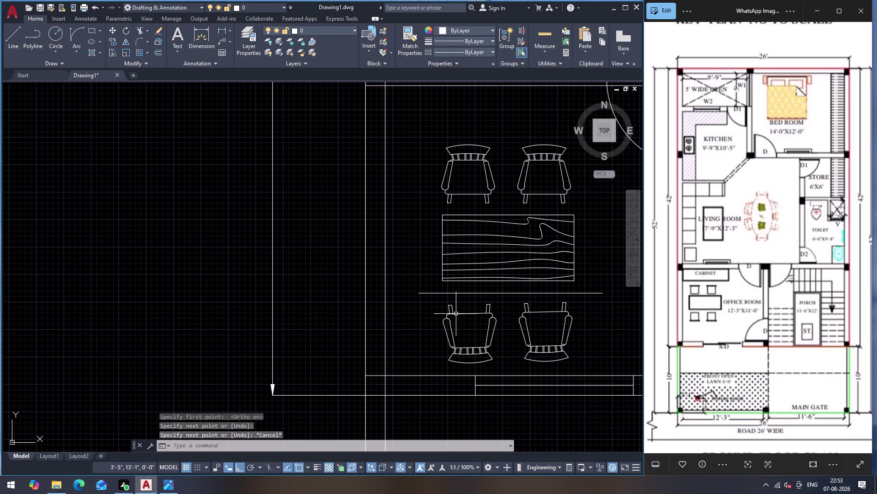
Move the lower left chair up to the guide line.
click(442, 300)
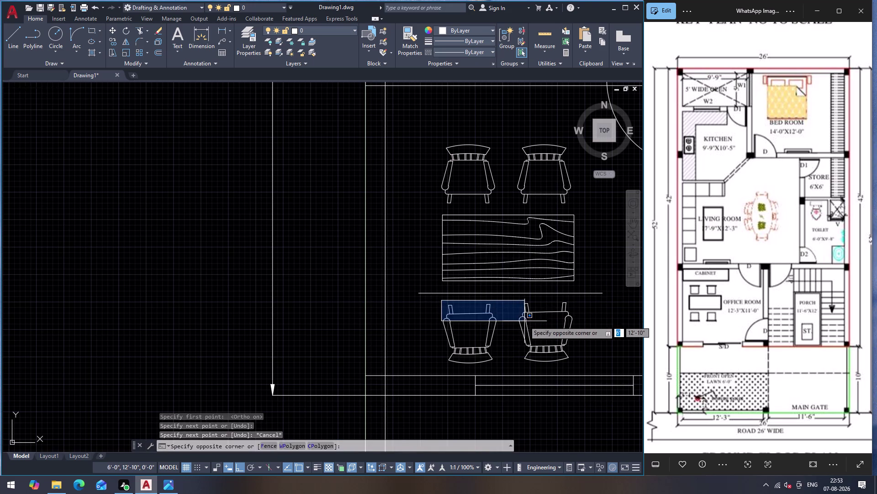
click(505, 368)
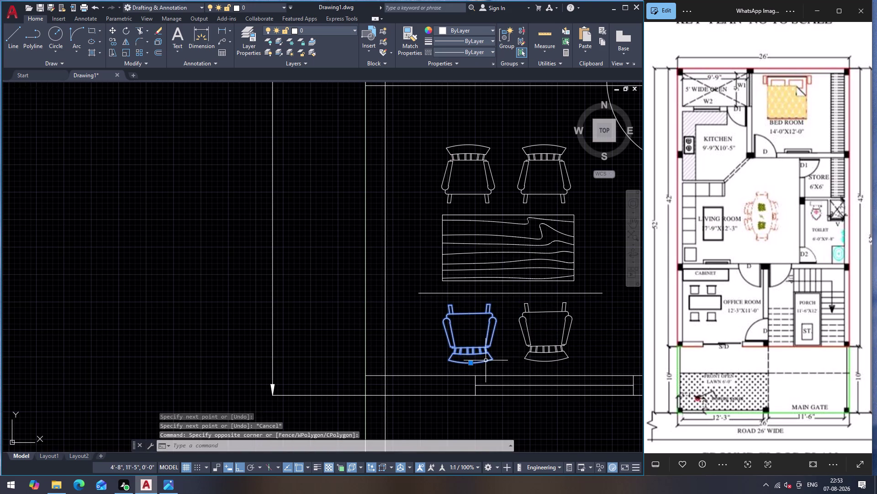
key(m)
key(Return)
click(471, 314)
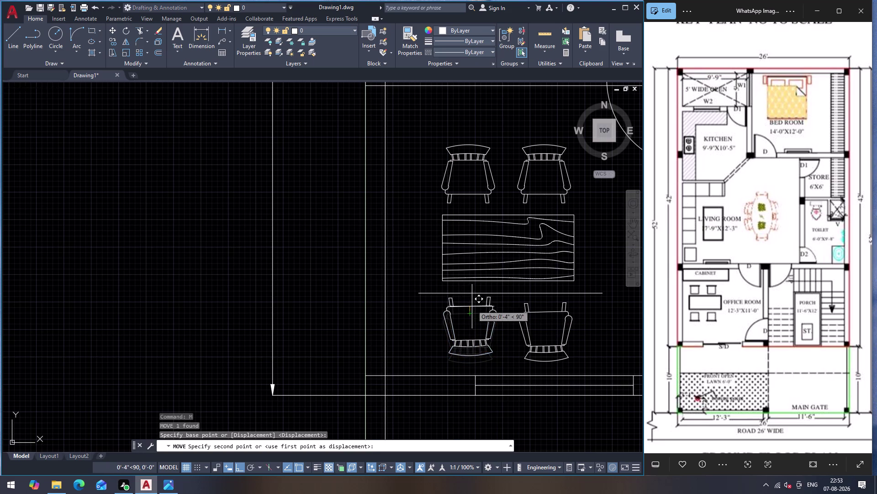
click(470, 293)
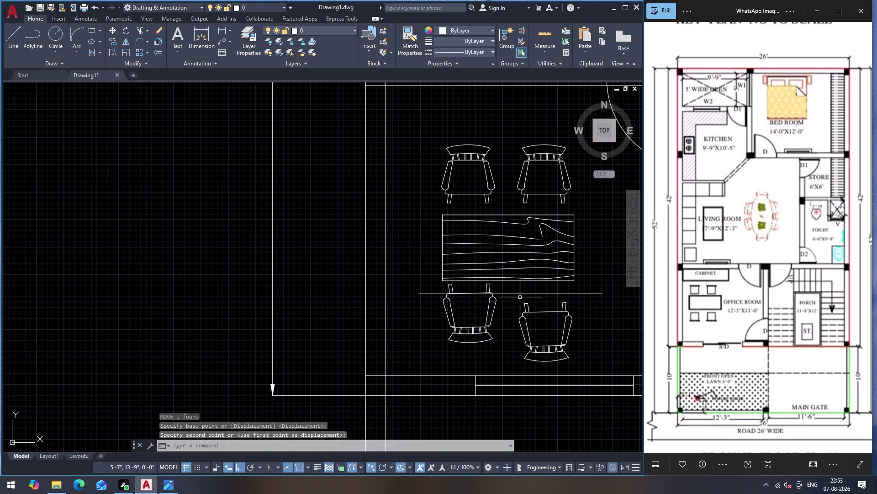
Move the lower right chair up to the guide line and delete the stray line.
click(553, 313)
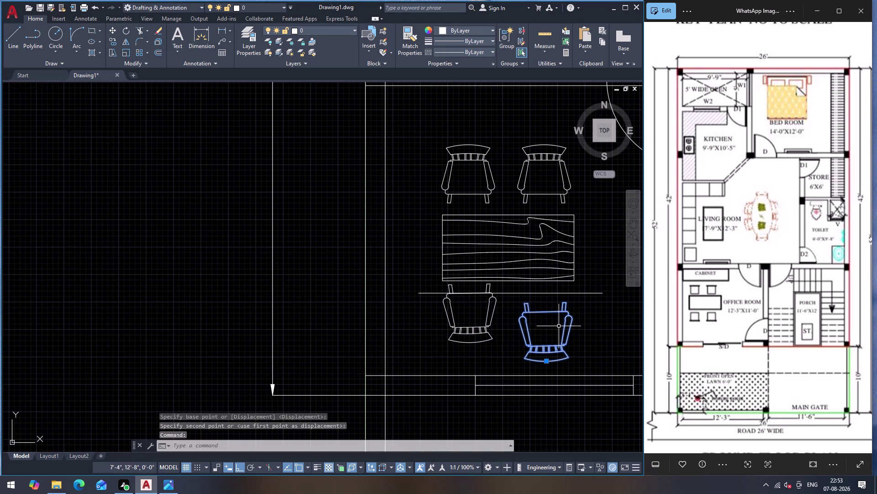
key(m)
key(Return)
click(546, 311)
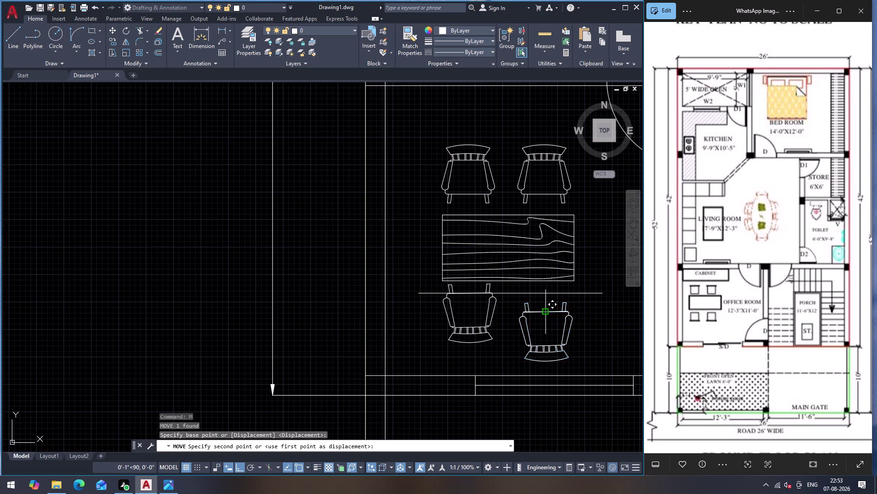
click(542, 293)
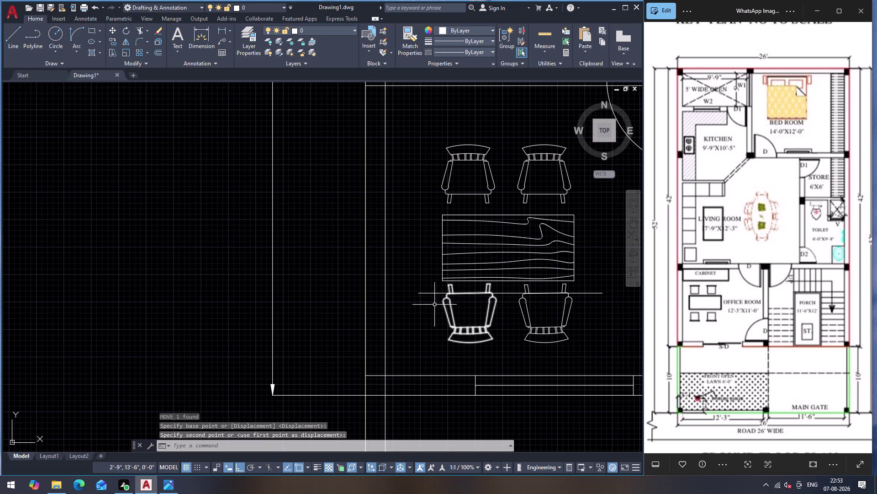
click(428, 293)
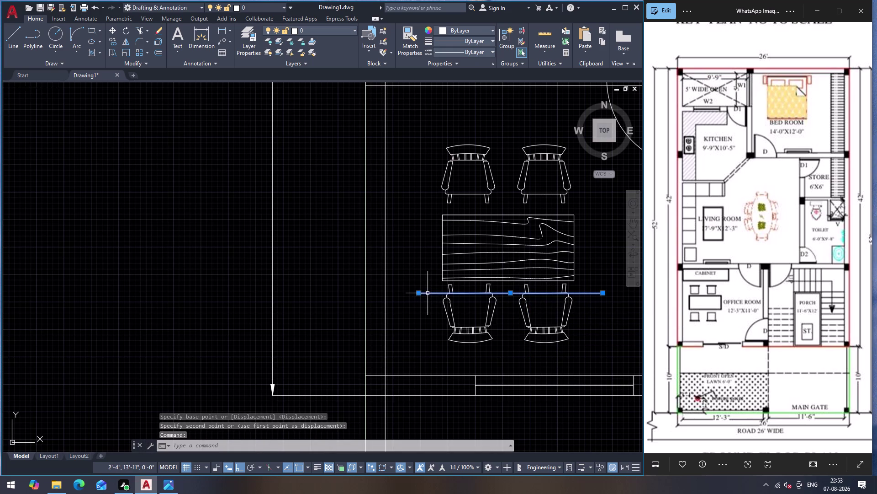
key(Delete)
Shift the lower pair of chairs slightly downward, away from the table.
click(444, 286)
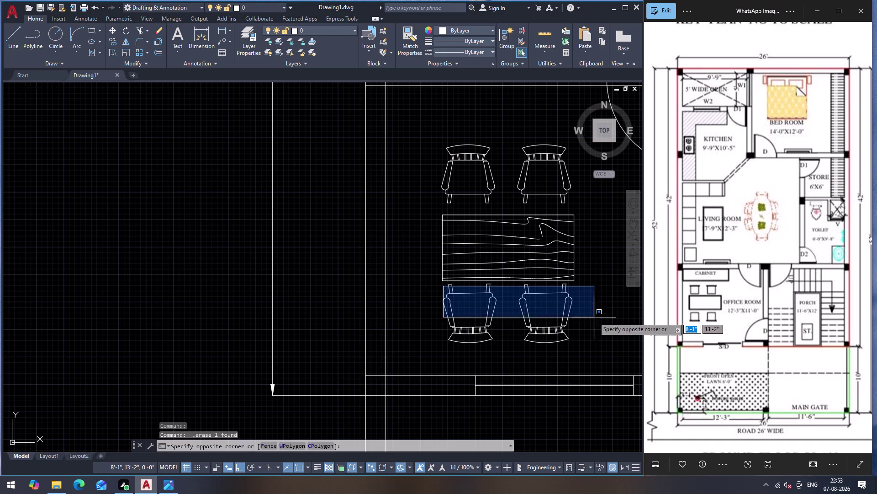
click(595, 350)
click(592, 341)
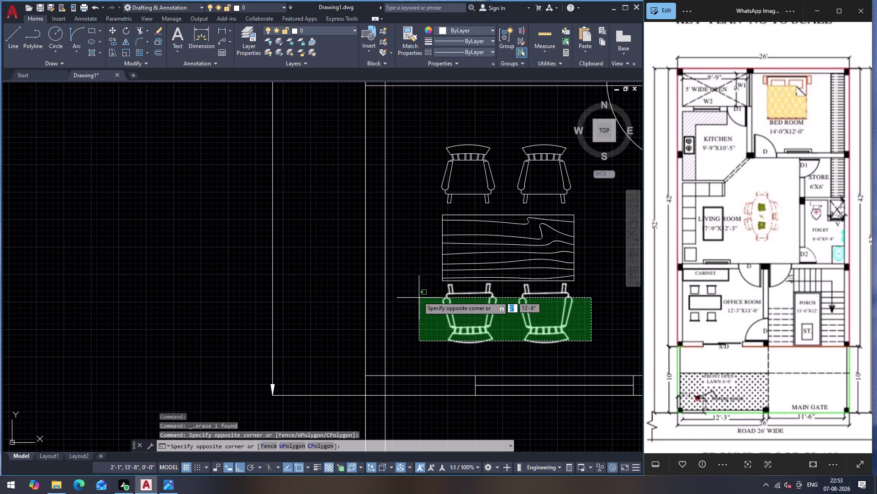
click(416, 290)
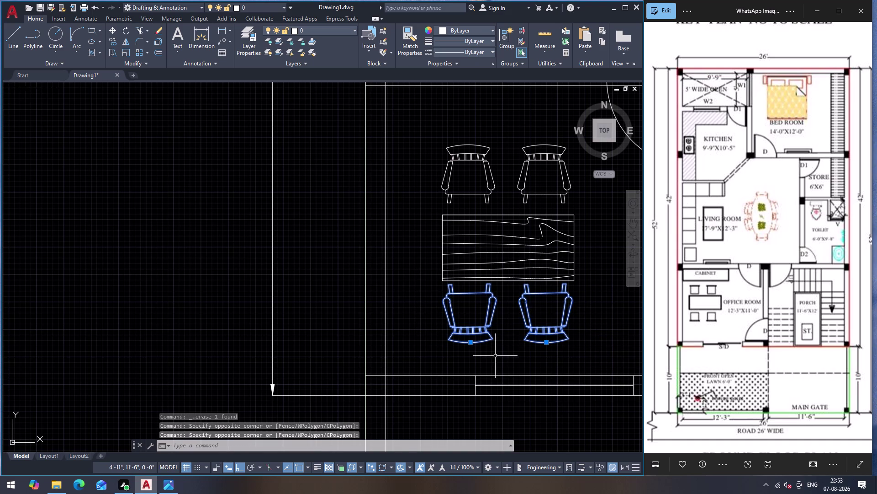
key(m)
key(Return)
click(473, 345)
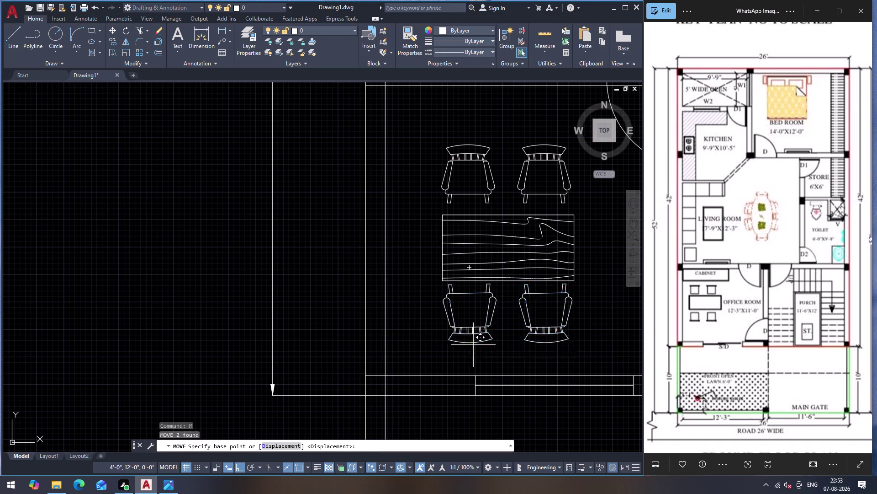
click(473, 353)
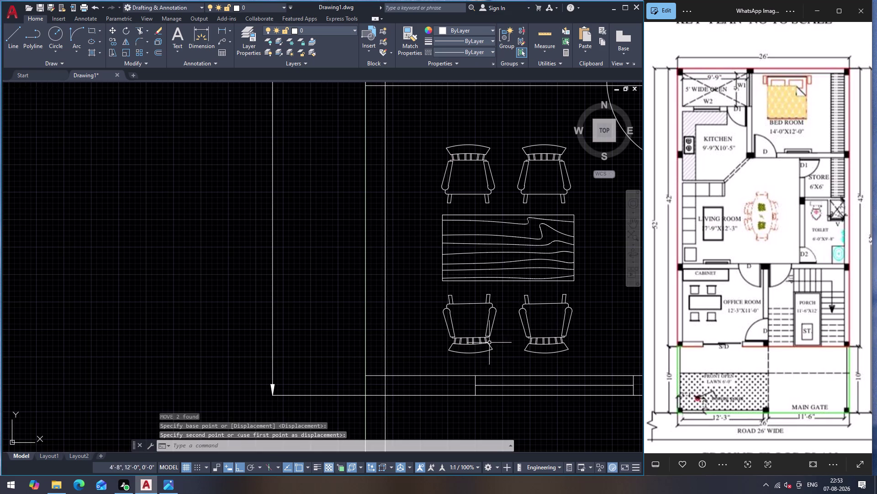
scroll(down, 3)
key(Escape)
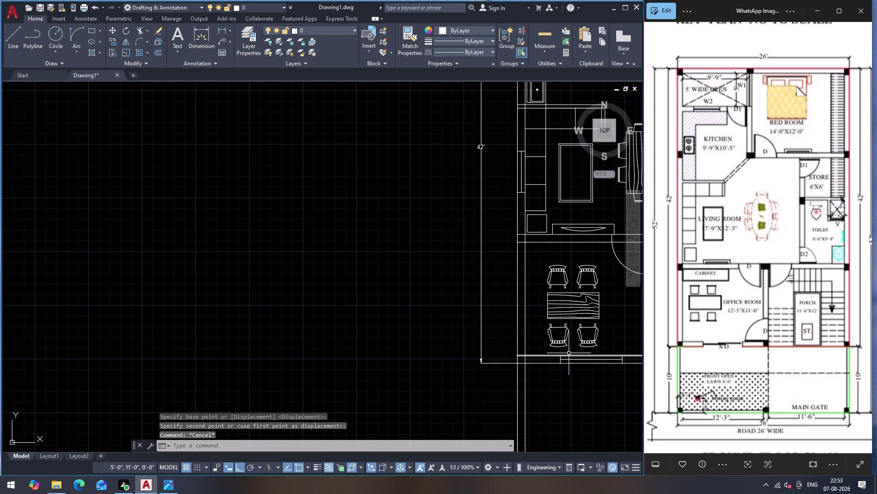
scroll(down, 3)
scroll(up, 3)
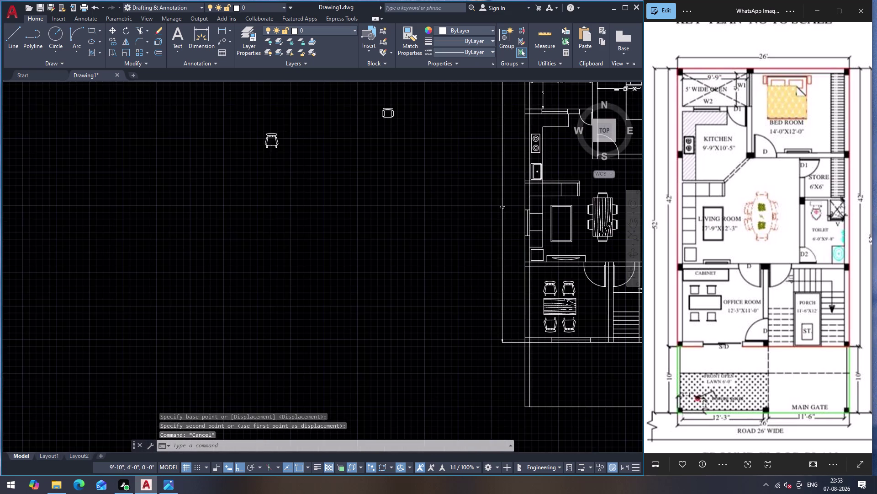
scroll(down, 3)
scroll(up, 3)
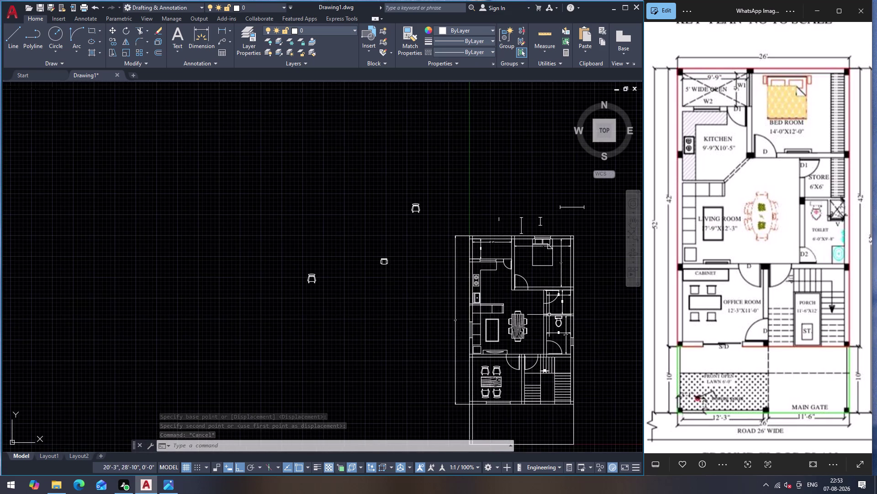
scroll(up, 3)
scroll(down, 3)
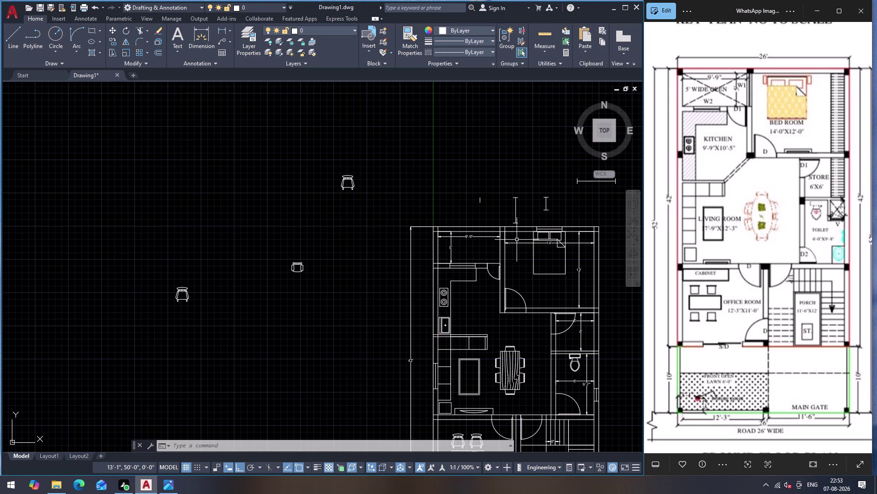
click(518, 242)
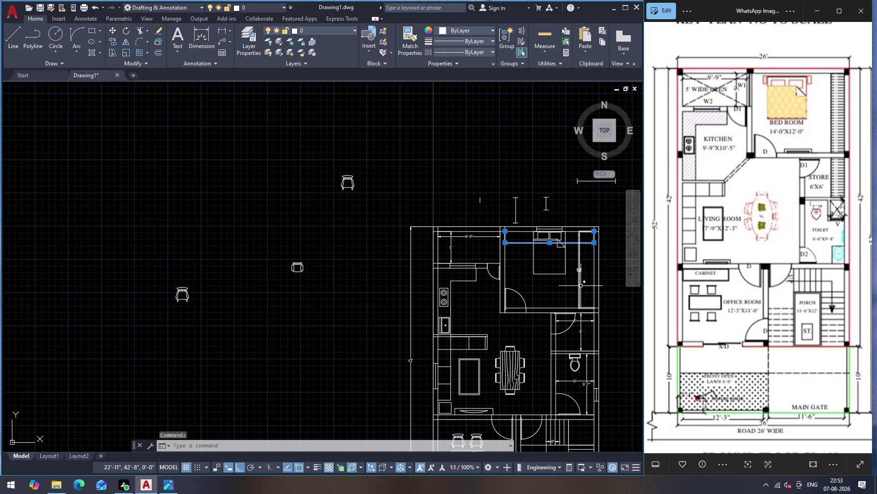
click(579, 290)
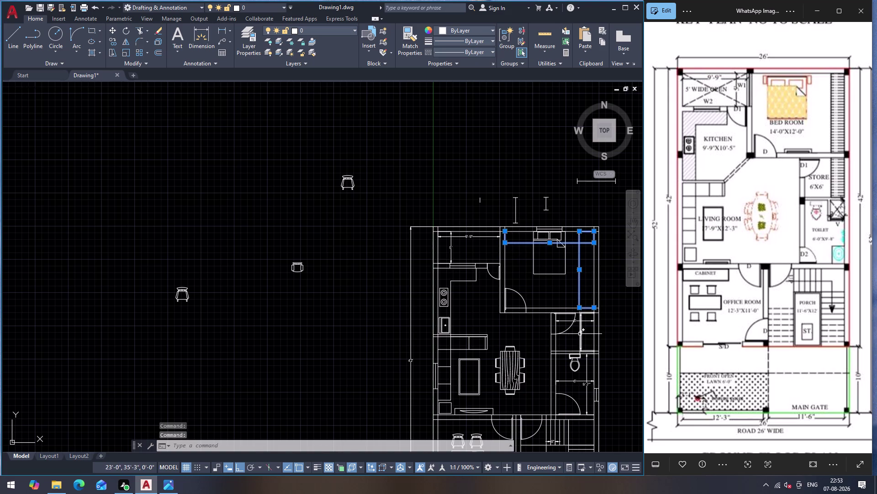
key(Escape)
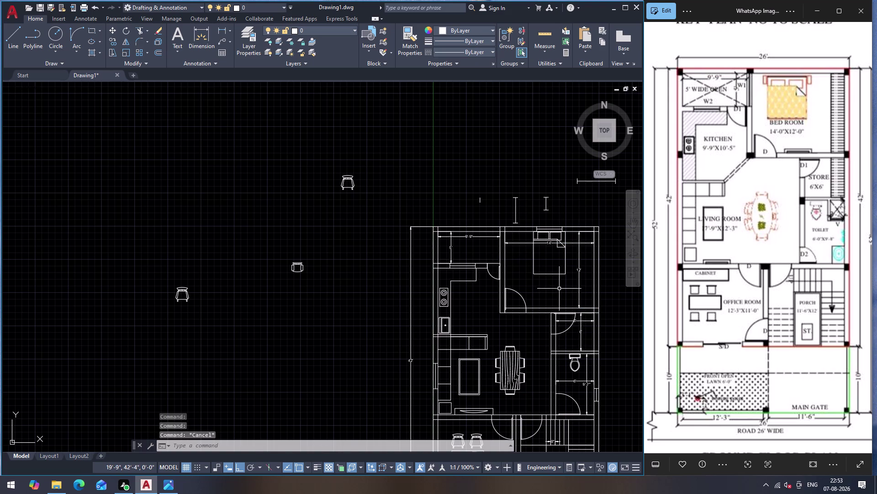
scroll(down, 3)
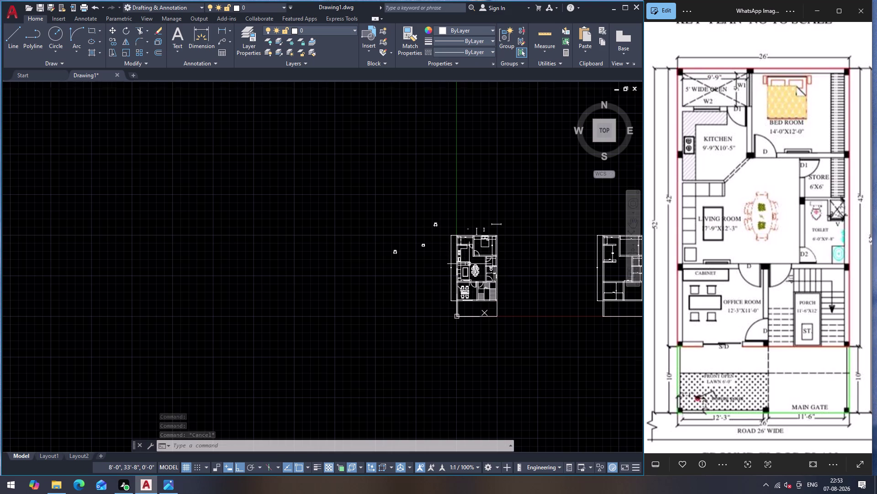
scroll(up, 3)
scroll(down, 3)
scroll(up, 3)
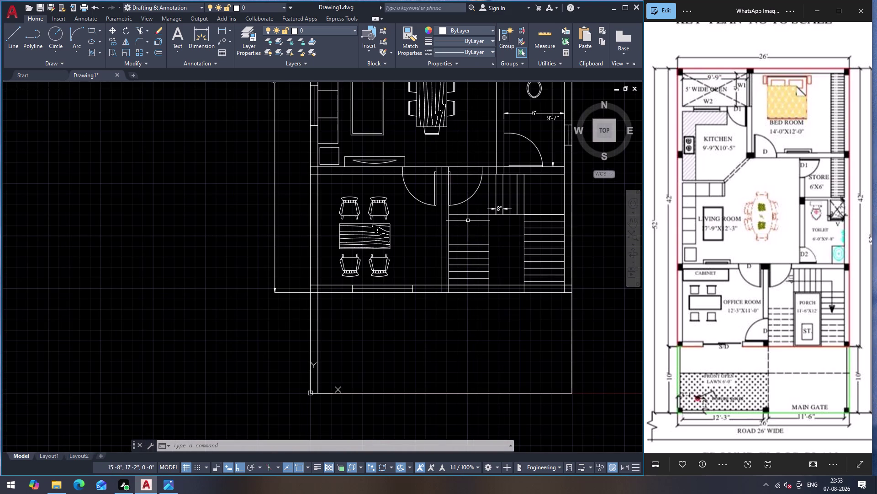
text(TR)
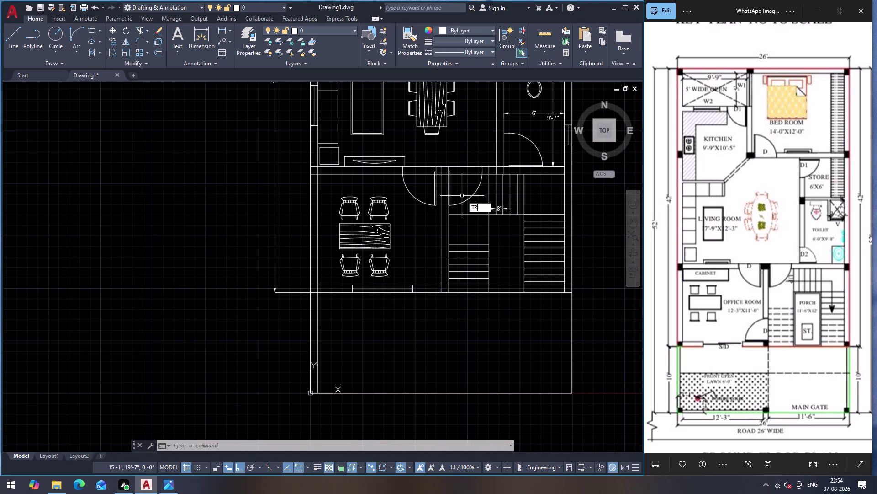
Trim lines near the door opening and the stairs, then end the trim.
key(Return)
click(462, 192)
click(461, 172)
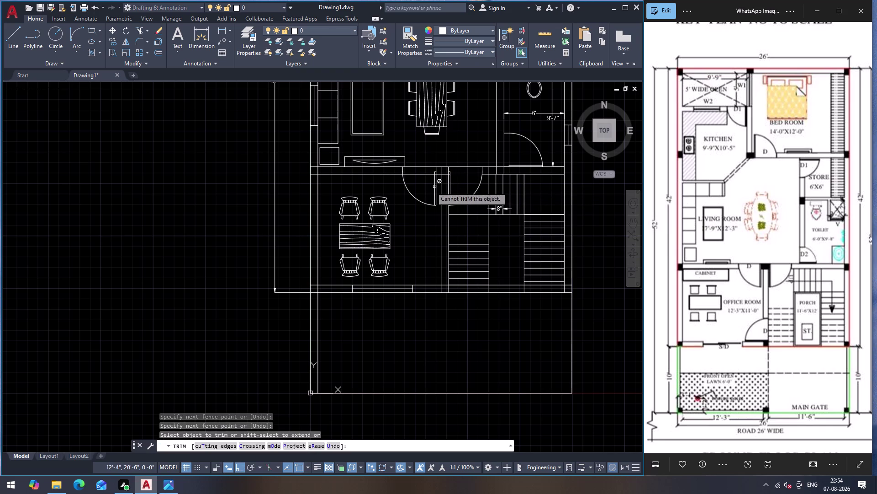
click(417, 188)
click(421, 171)
scroll(down, 3)
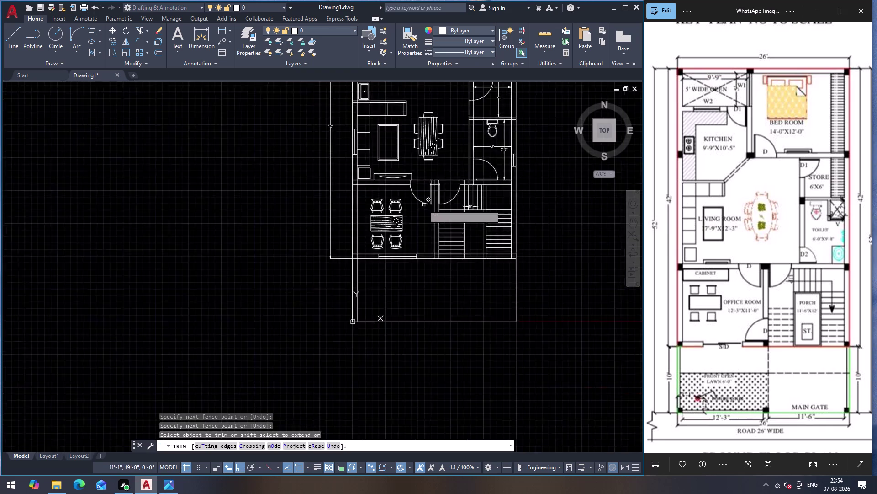
scroll(down, 3)
scroll(up, 3)
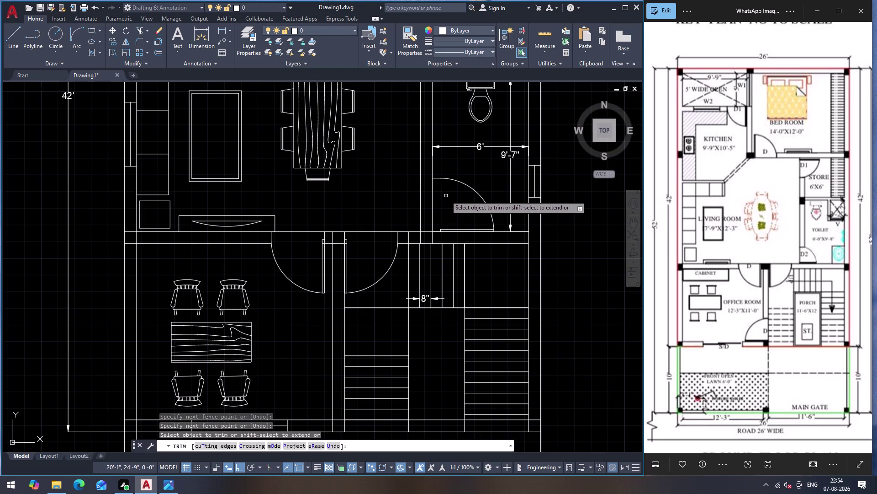
key(Escape)
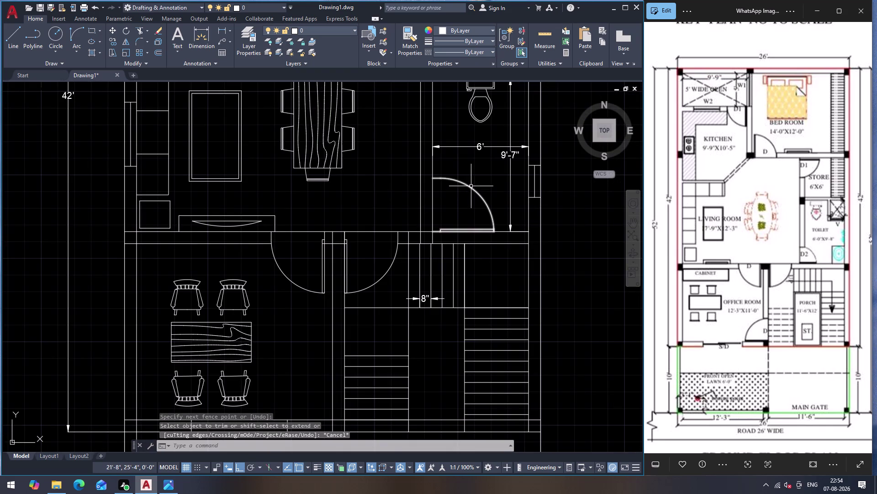
Move the toilet room door swing slightly to the left.
click(471, 186)
key(m)
key(Return)
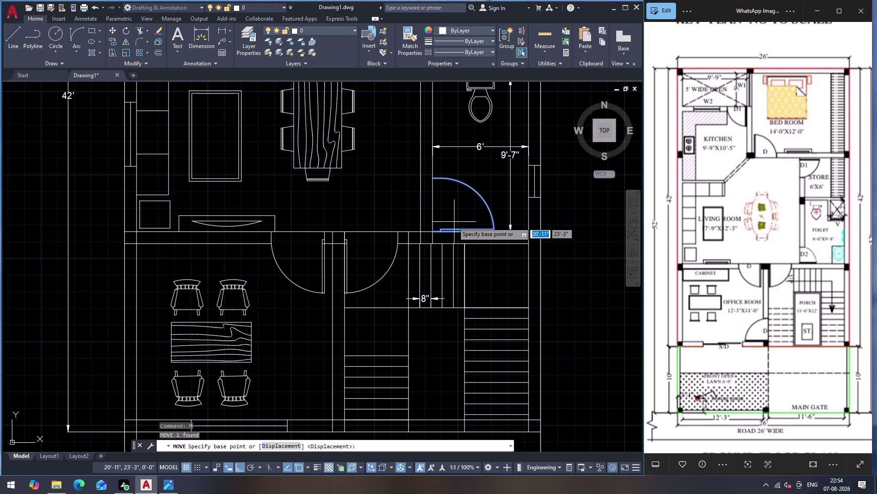
click(433, 234)
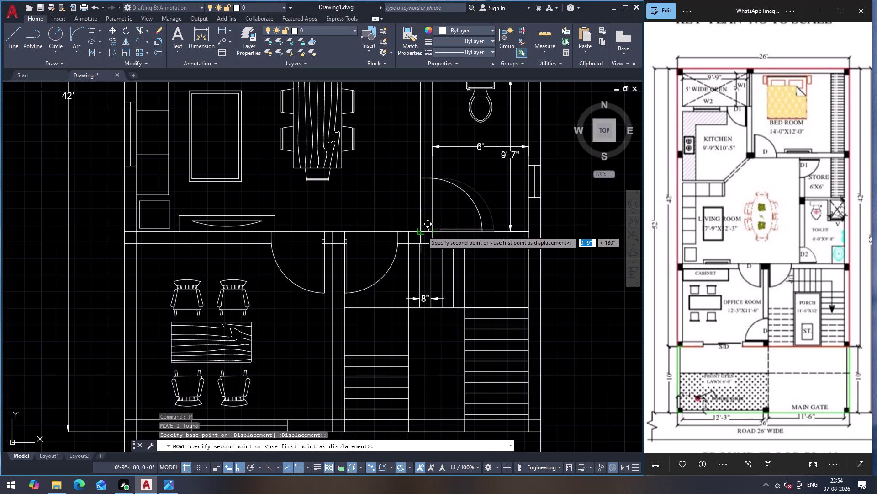
click(423, 231)
scroll(down, 3)
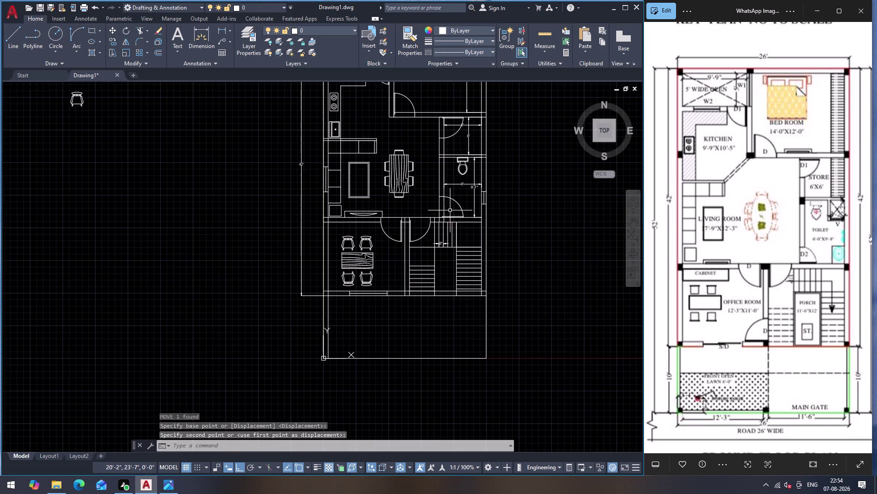
key(Escape)
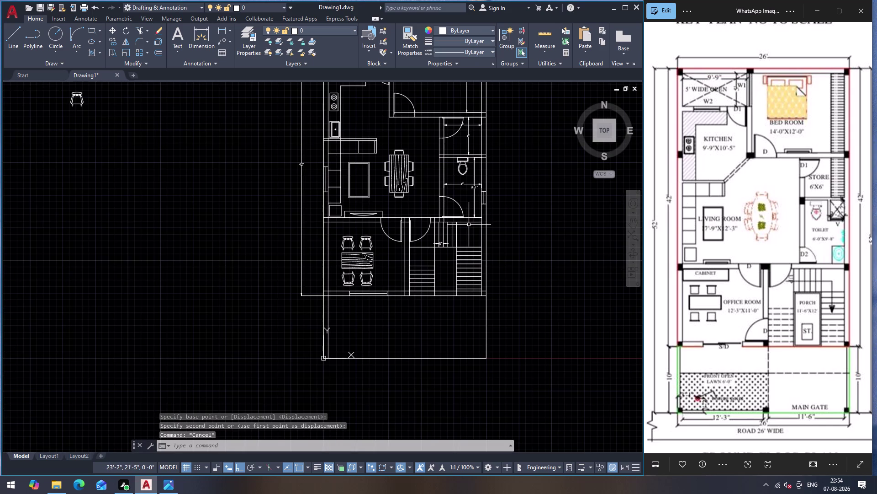
Trim the wall line crossing the door opening using a TR fence.
text(TR)
key(Return)
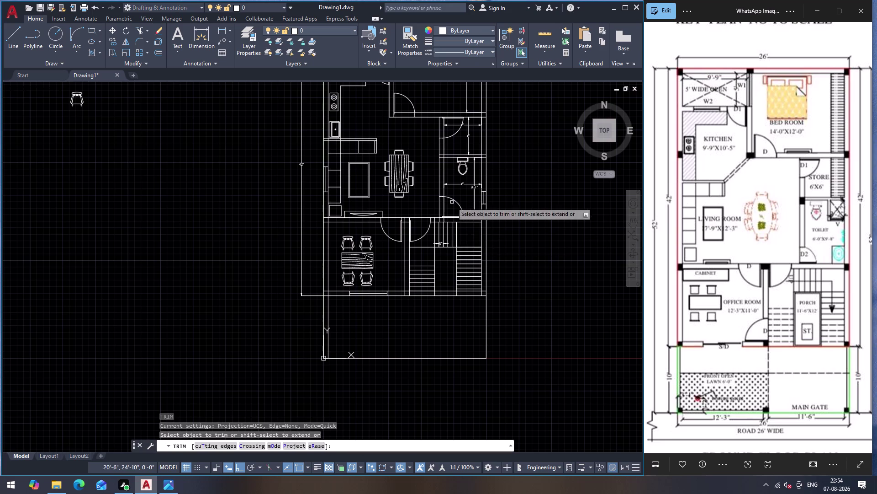
scroll(up, 3)
click(441, 209)
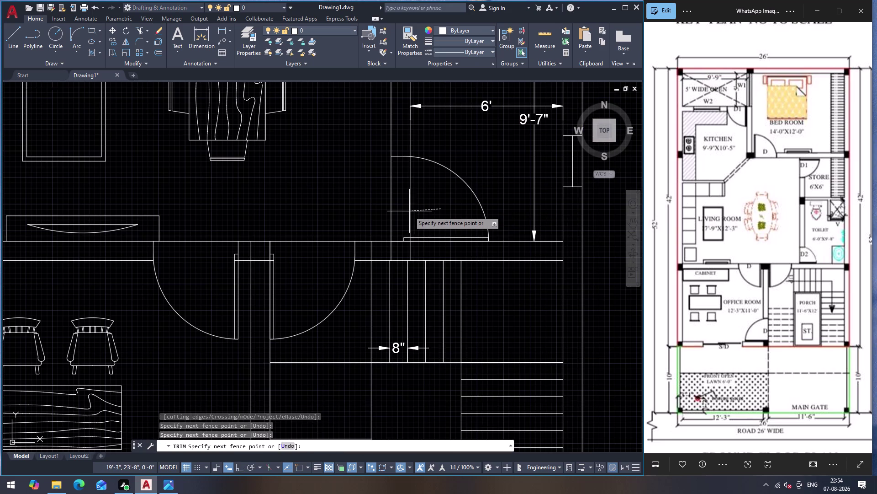
click(410, 211)
scroll(down, 3)
scroll(up, 3)
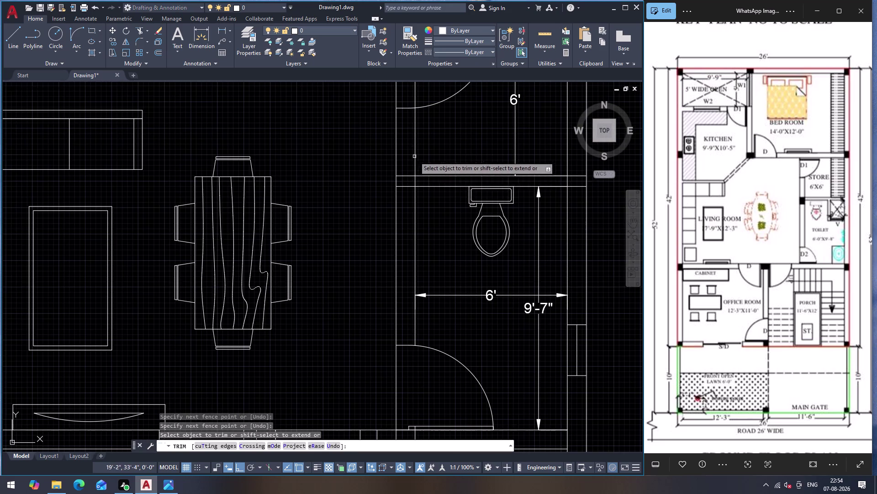
scroll(down, 3)
scroll(up, 3)
Fence-trim the extra wall segments above the toilet room, then cancel the trim.
click(419, 138)
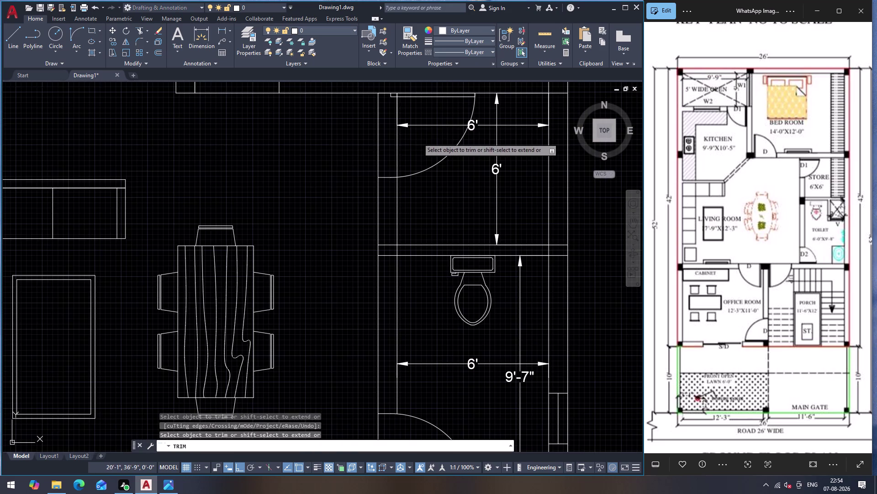
click(396, 149)
scroll(down, 3)
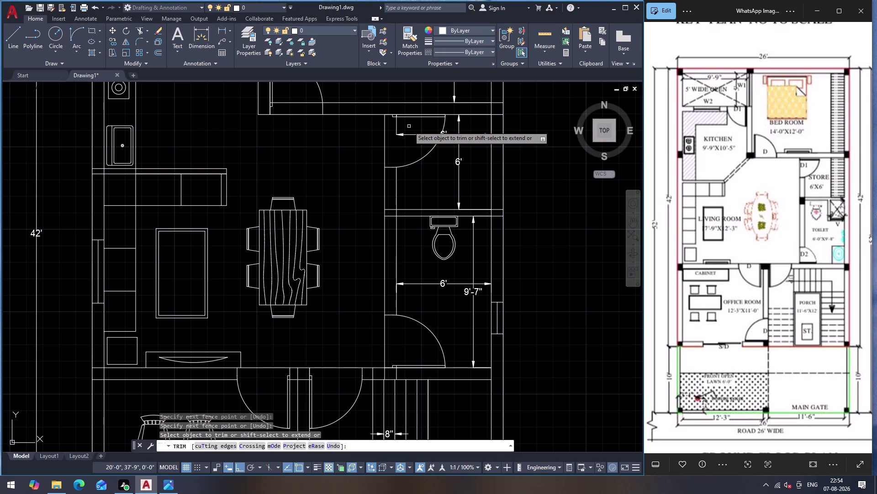
click(409, 126)
click(392, 128)
click(418, 136)
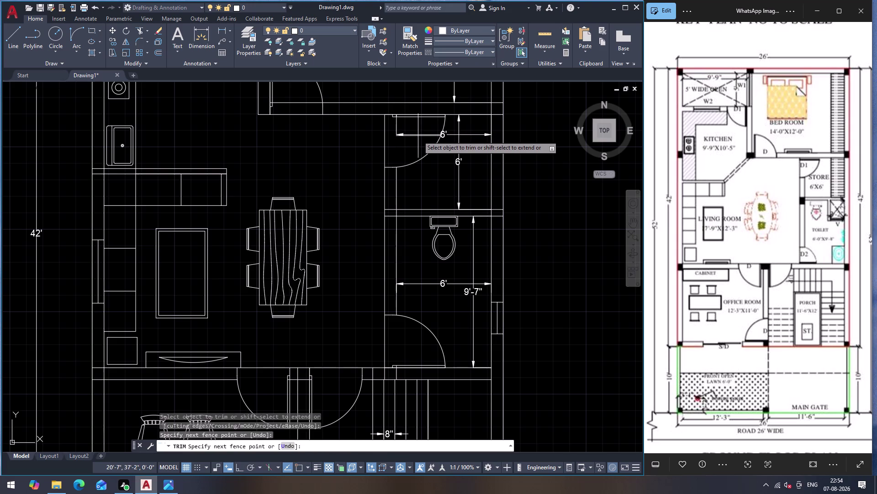
click(394, 149)
click(296, 110)
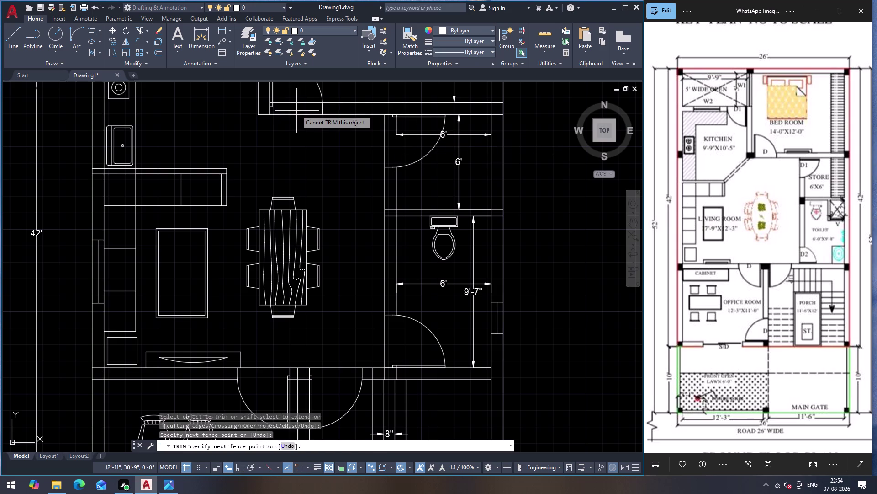
key(Escape)
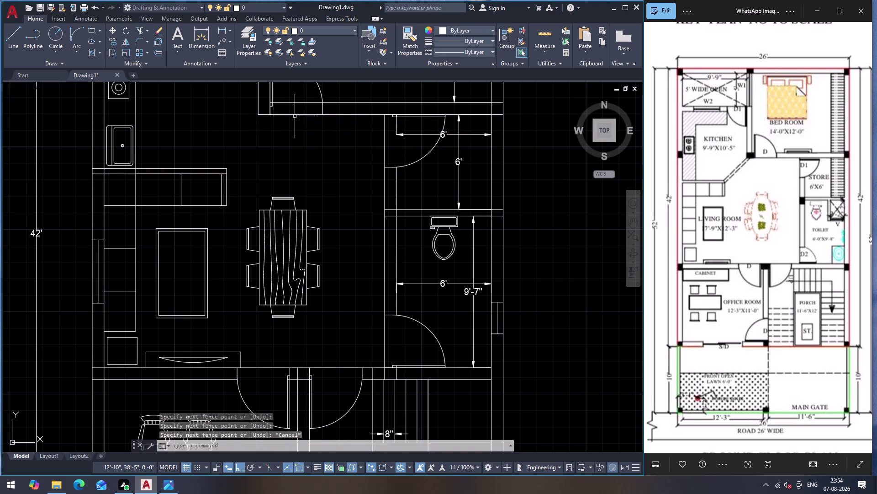
click(273, 104)
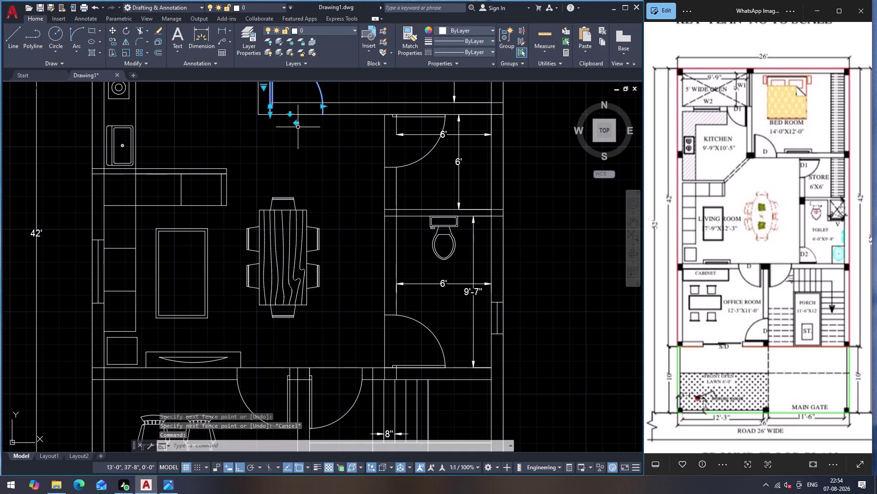
Move the selected top living-area door 6" to the right, then clear the selection.
key(m)
key(Return)
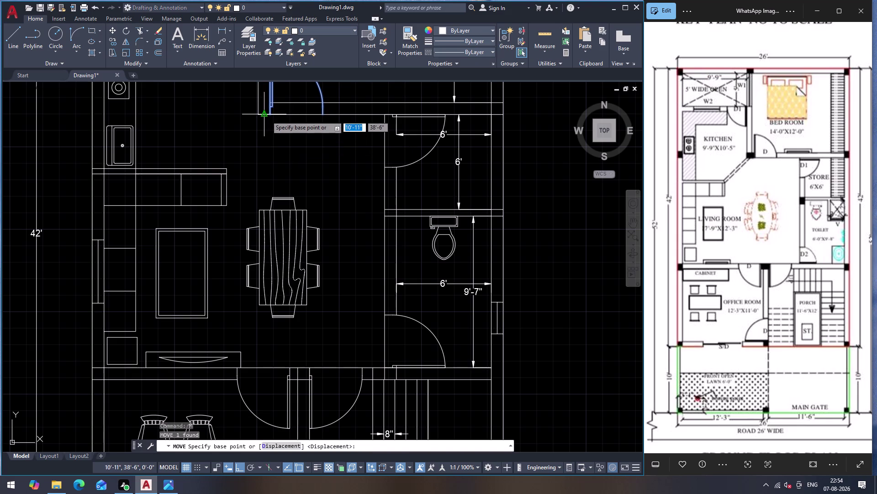
click(269, 115)
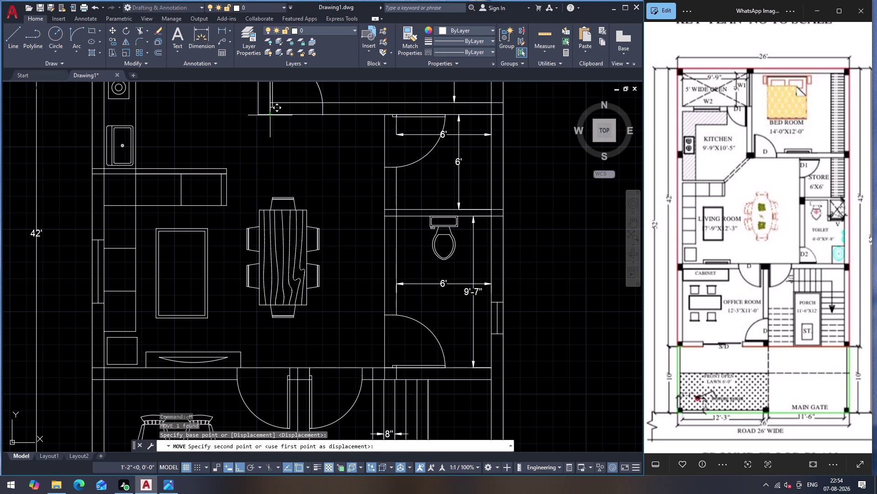
text(6)
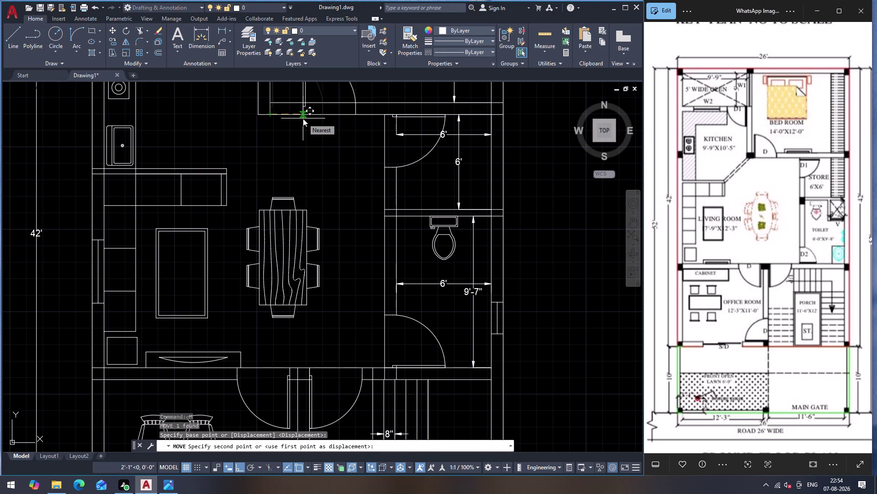
text(")
key(Return)
key(Escape)
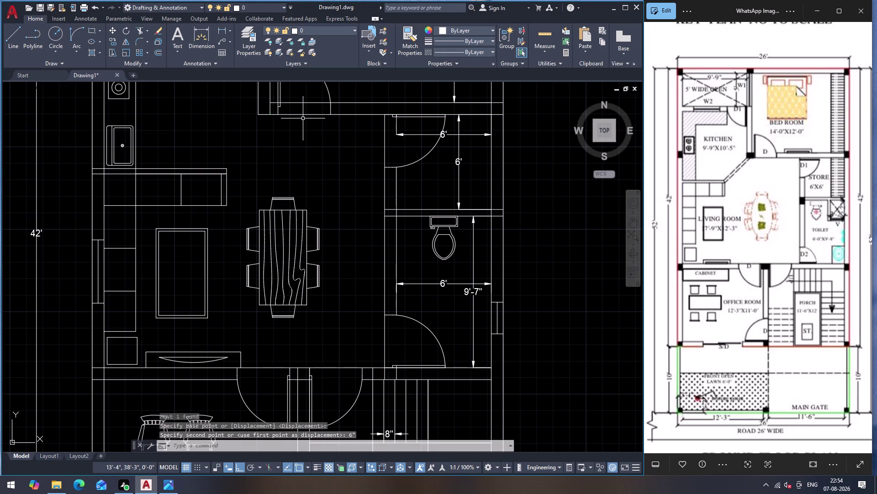
scroll(down, 3)
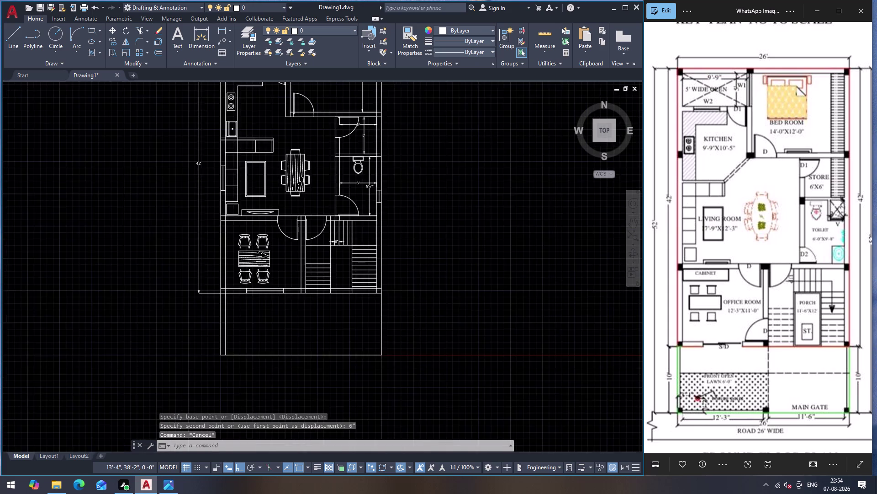
scroll(up, 3)
scroll(down, 3)
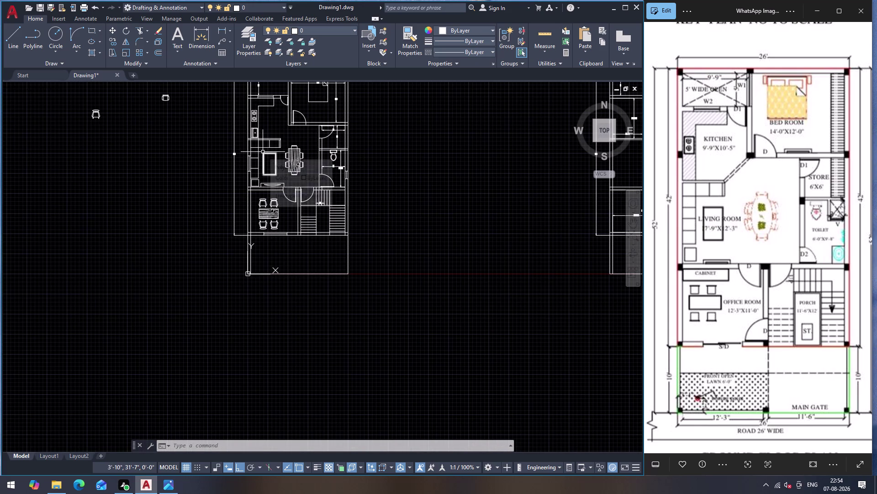
scroll(down, 3)
scroll(down, 3)
scroll(up, 3)
scroll(up, 3)
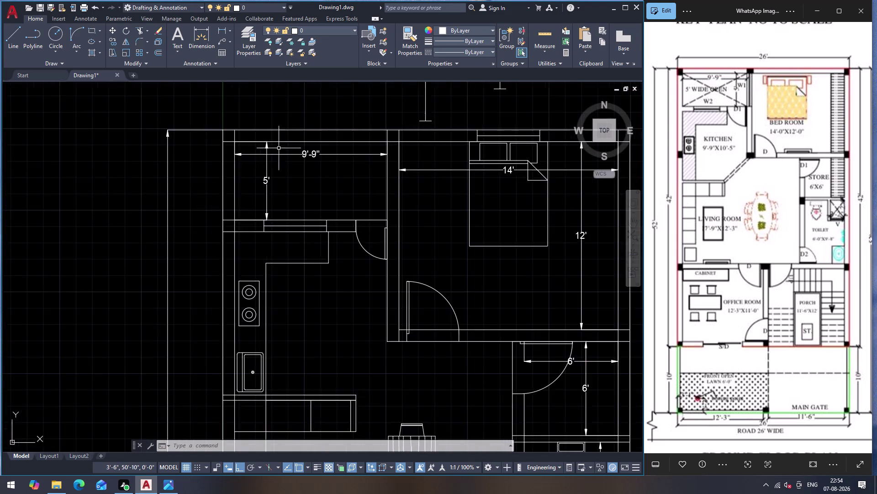
scroll(up, 3)
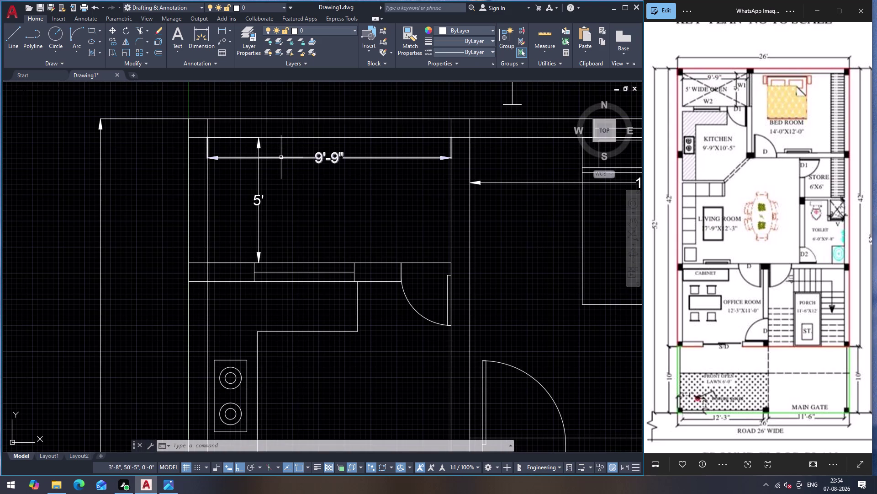
scroll(down, 3)
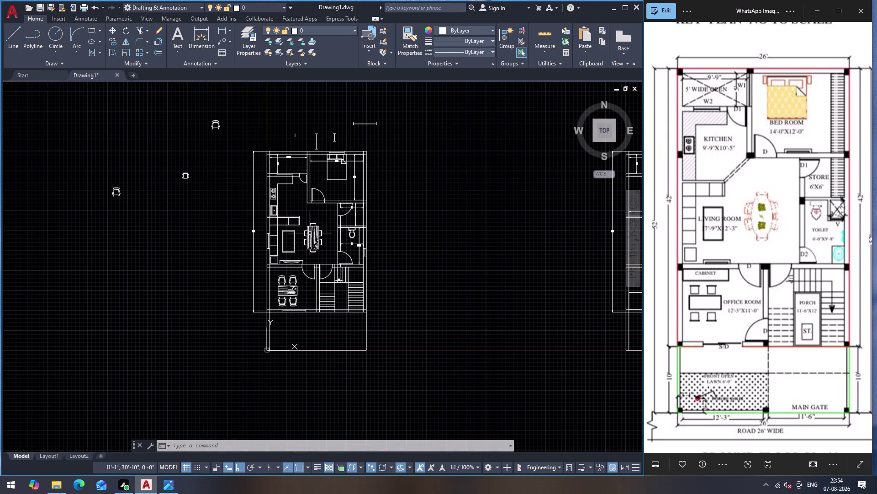
scroll(up, 3)
scroll(down, 3)
scroll(up, 3)
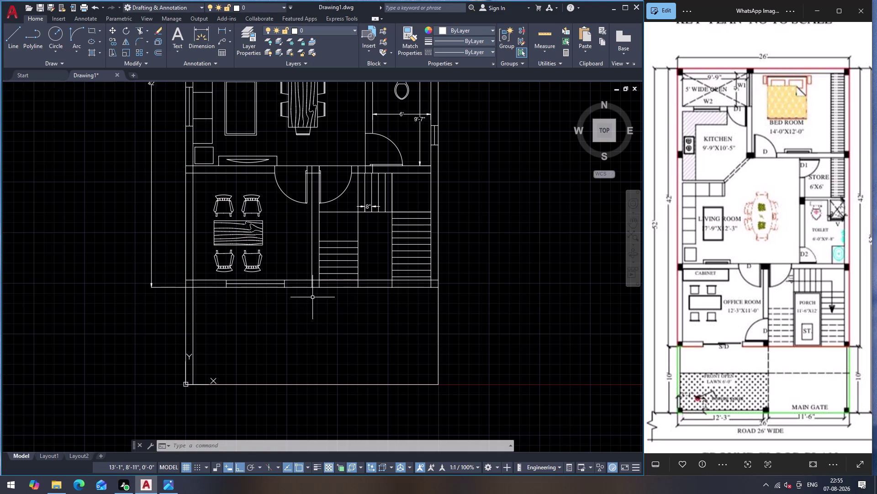
scroll(up, 3)
scroll(up, 3)
scroll(down, 3)
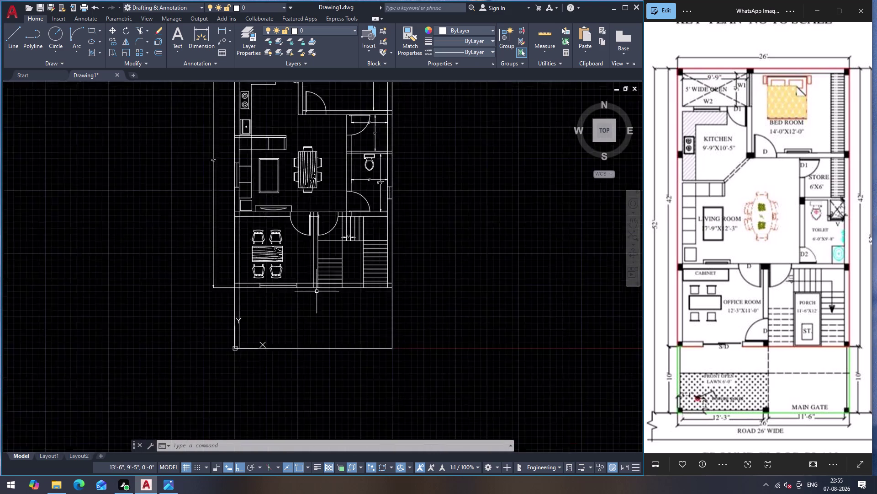
scroll(down, 3)
scroll(up, 3)
scroll(down, 3)
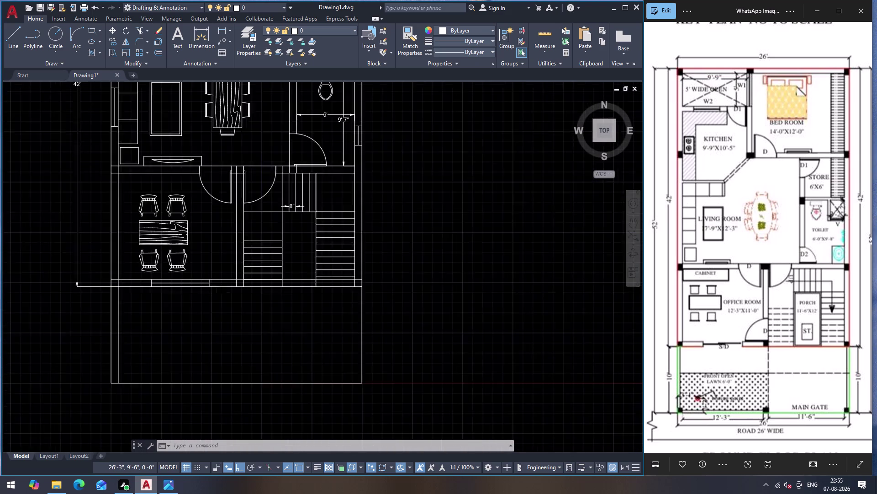
scroll(down, 3)
scroll(up, 3)
scroll(down, 3)
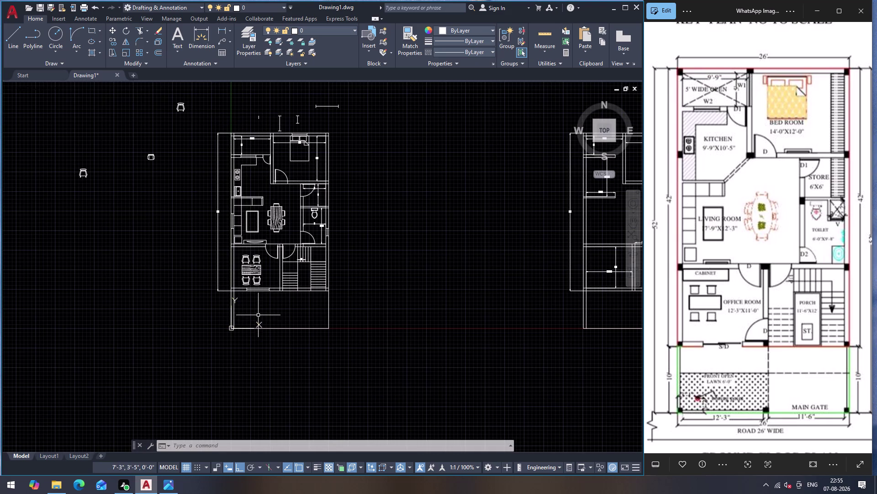
scroll(up, 3)
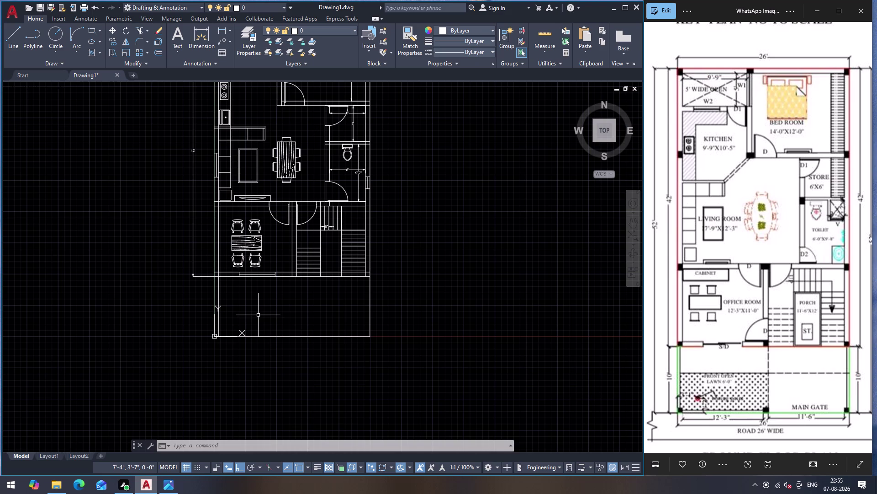
click(270, 335)
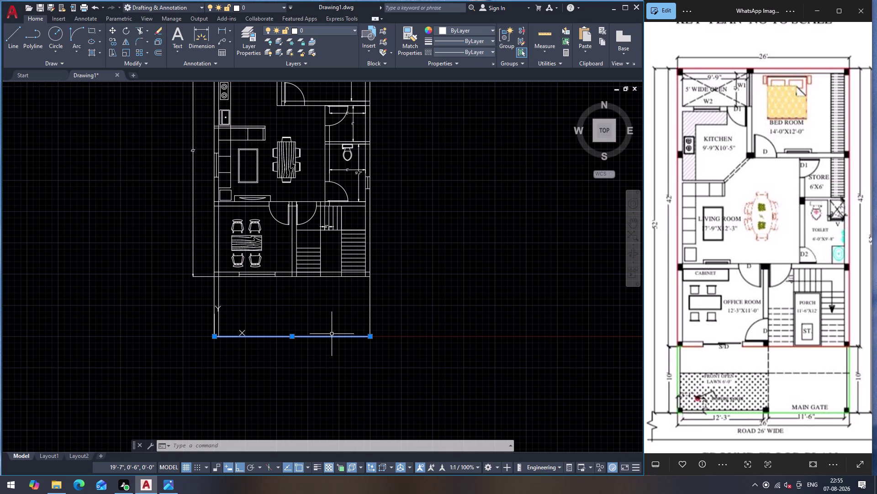
Start an offset below the dining area with a 6' distance, then cancel it.
key(o)
key(Return)
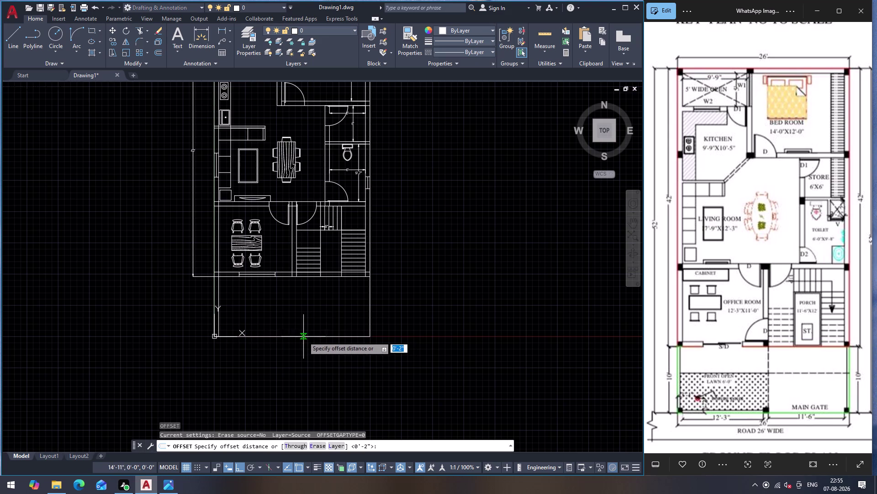
click(303, 338)
key(6)
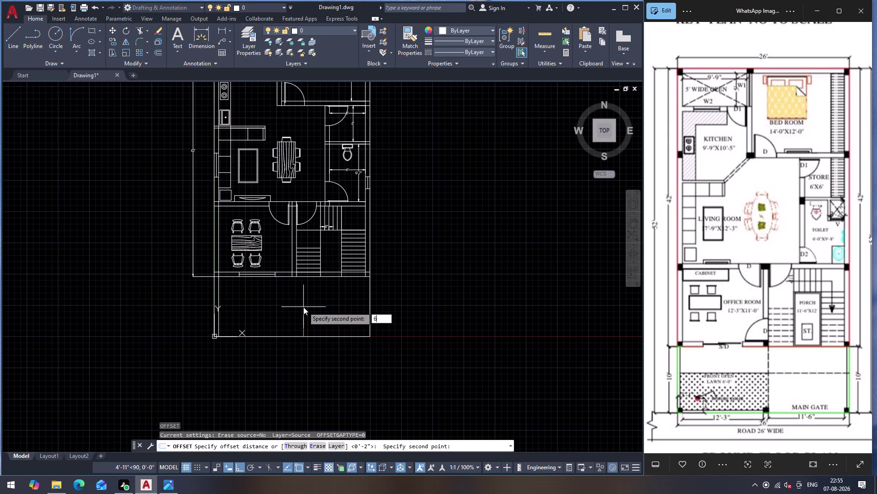
key(apostrophe)
key(Return)
click(303, 288)
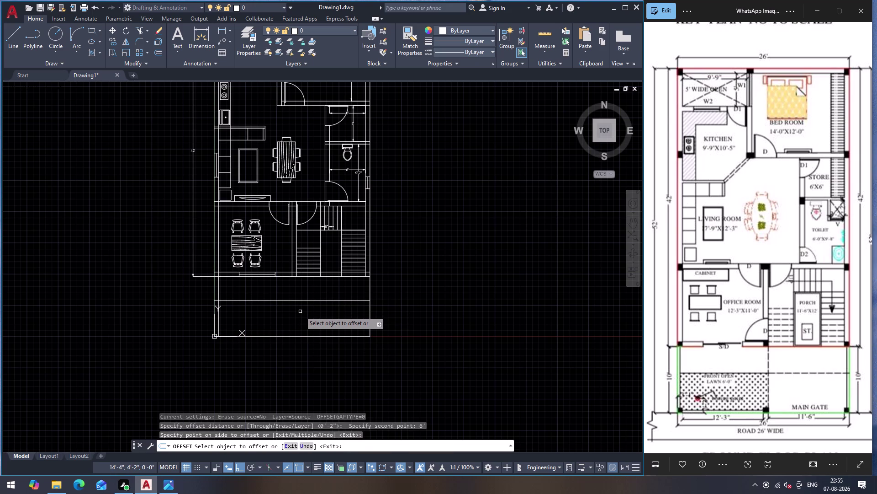
key(Escape)
Clear the mistyped L' command and start the LINE command.
key(l)
key(apostrophe)
key(Return)
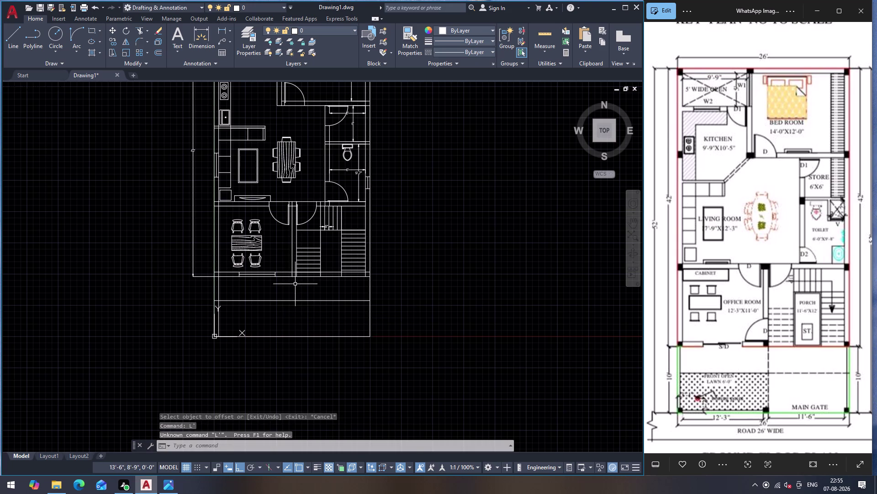
key(Escape)
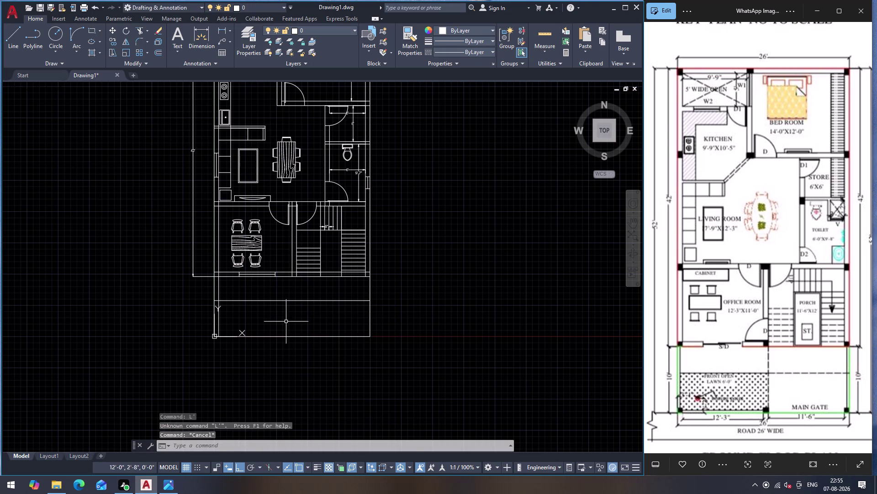
key(l)
key(Return)
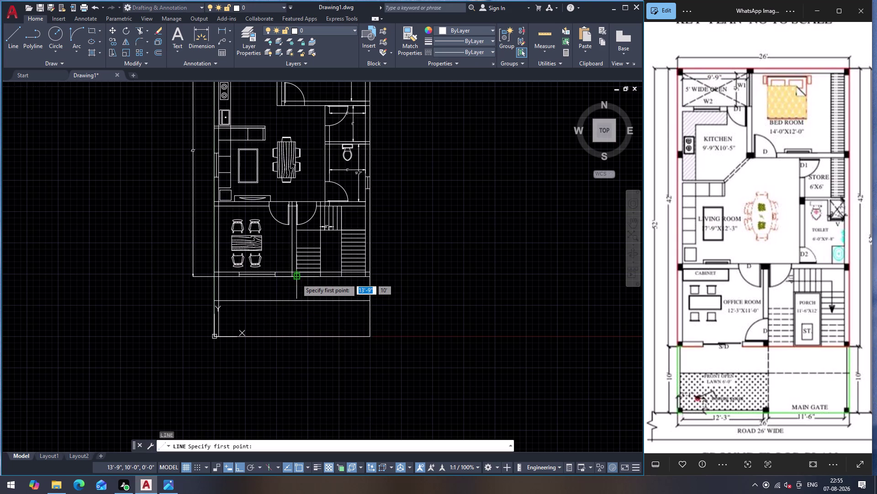
Draw a vertical line from the wall below the dining area to the front area's bottom edge.
scroll(up, 3)
drag(293, 266, 293, 275)
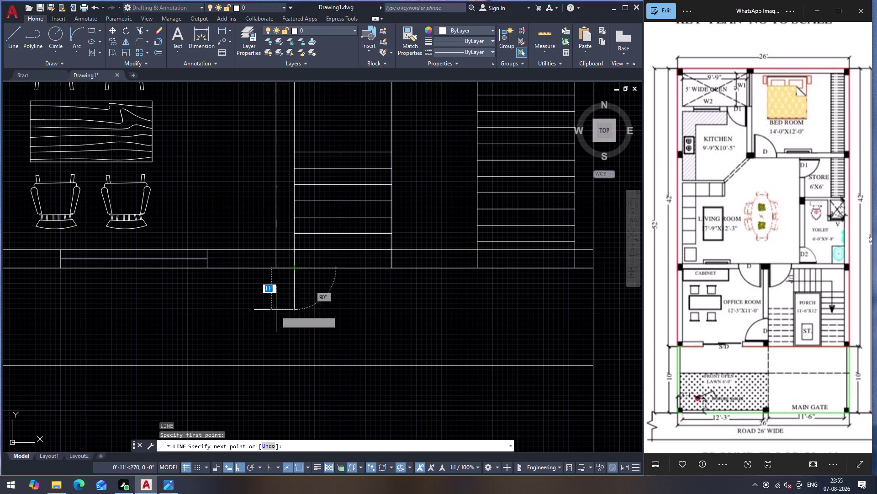
scroll(down, 3)
scroll(up, 3)
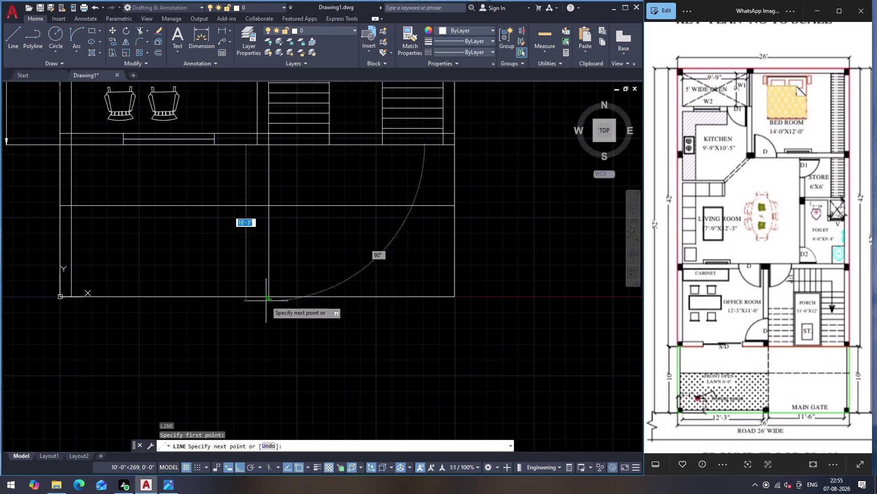
click(267, 298)
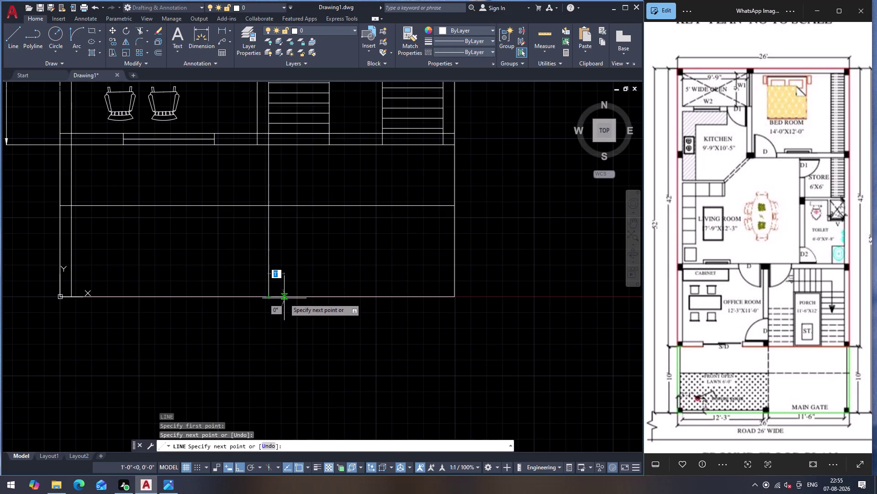
key(Escape)
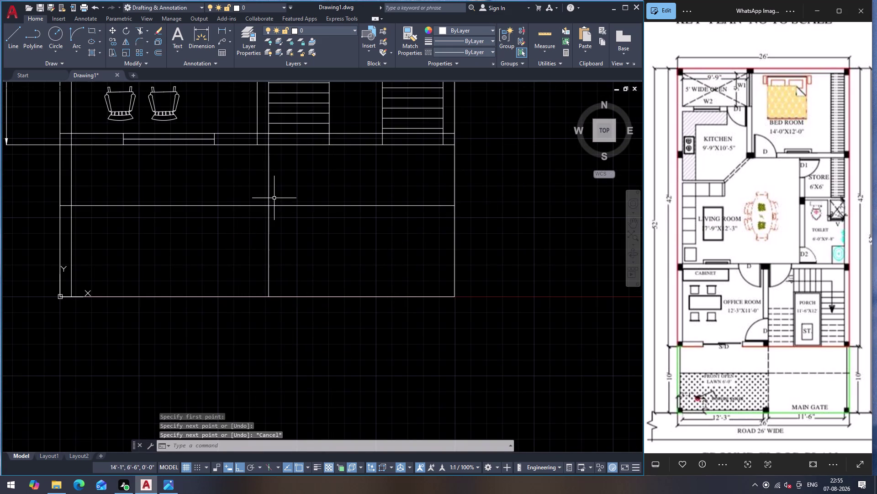
Select the new vertical and horizontal front-area lines and open Linetype Manager with LT.
click(268, 185)
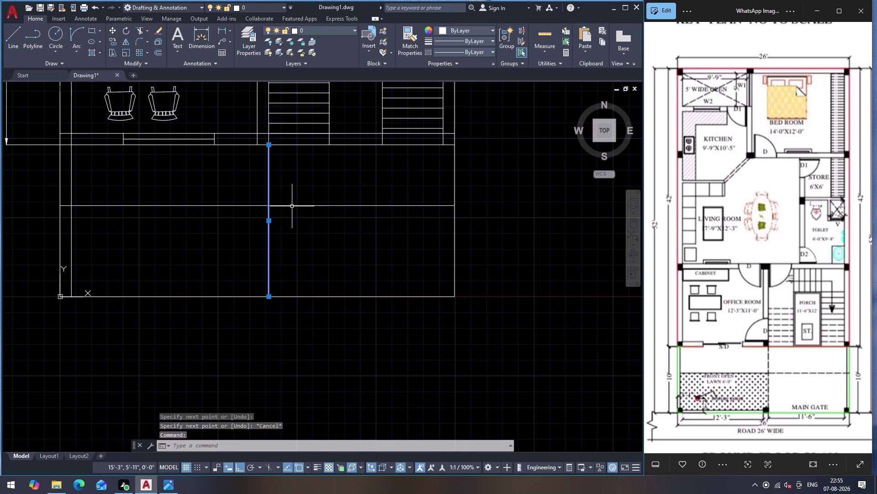
click(292, 206)
key(l)
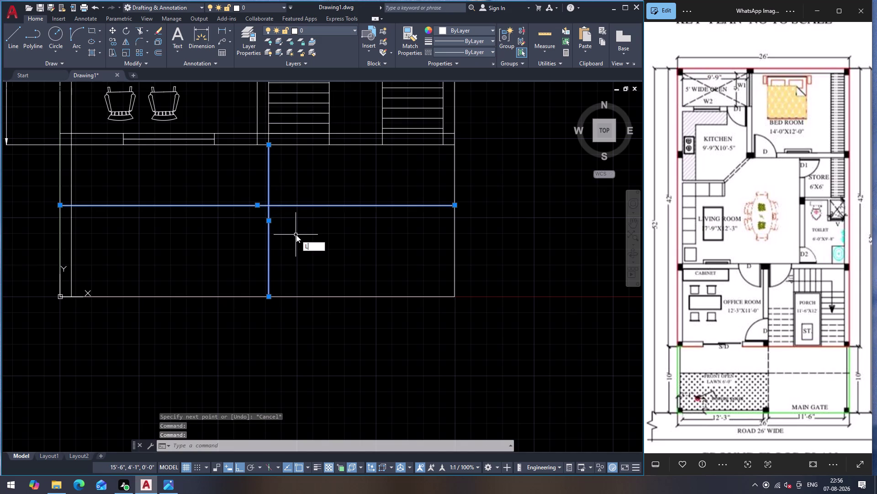
key(t)
key(Return)
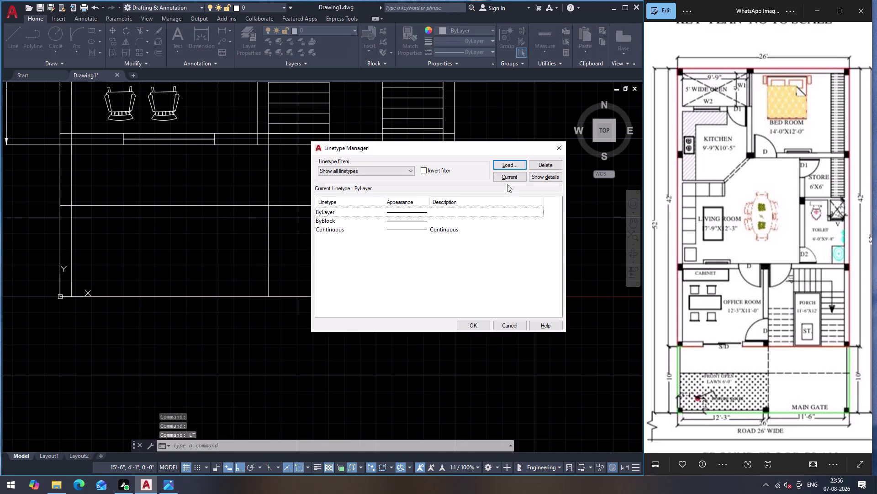
Load the DASHED linetype from the Load list and close Linetype Manager.
click(508, 162)
scroll(down, 3)
scroll(down, 3)
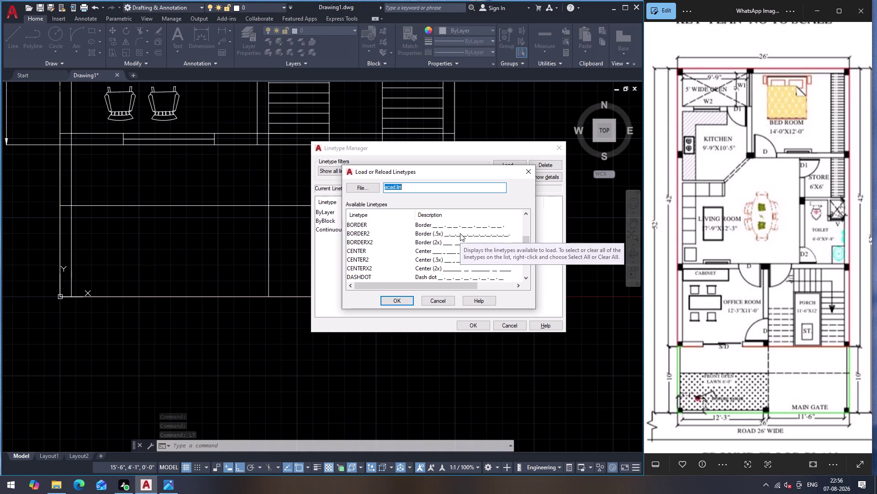
scroll(down, 3)
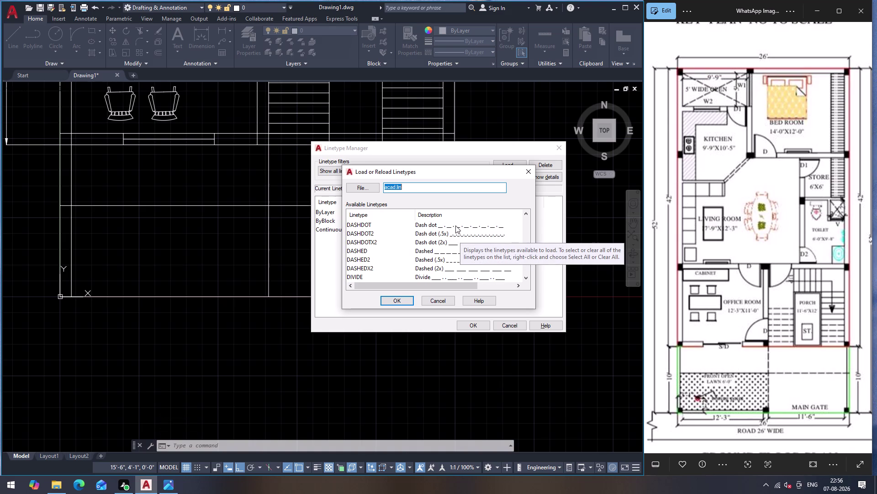
scroll(down, 3)
scroll(down, 3)
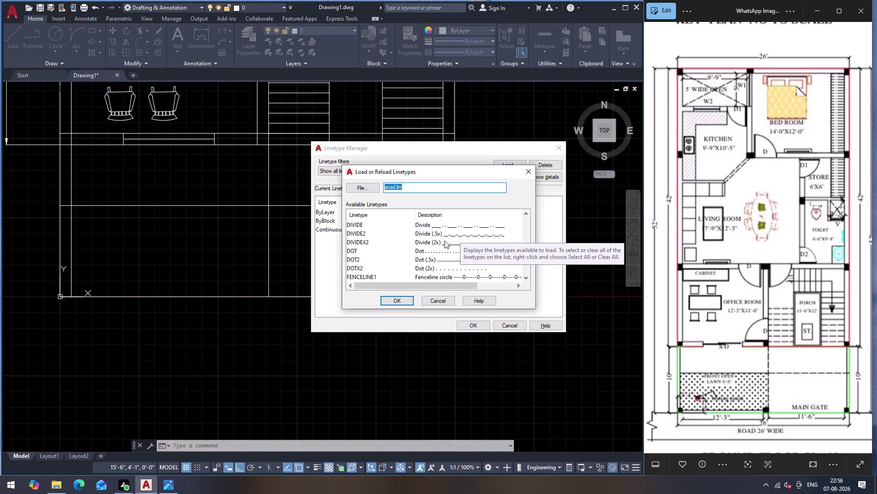
scroll(down, 3)
scroll(down, 3)
scroll(up, 3)
scroll(up, 3)
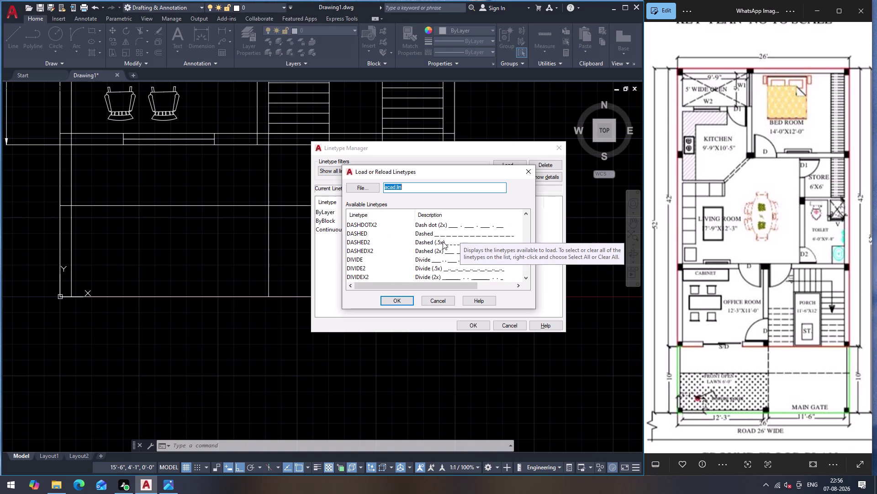
click(444, 233)
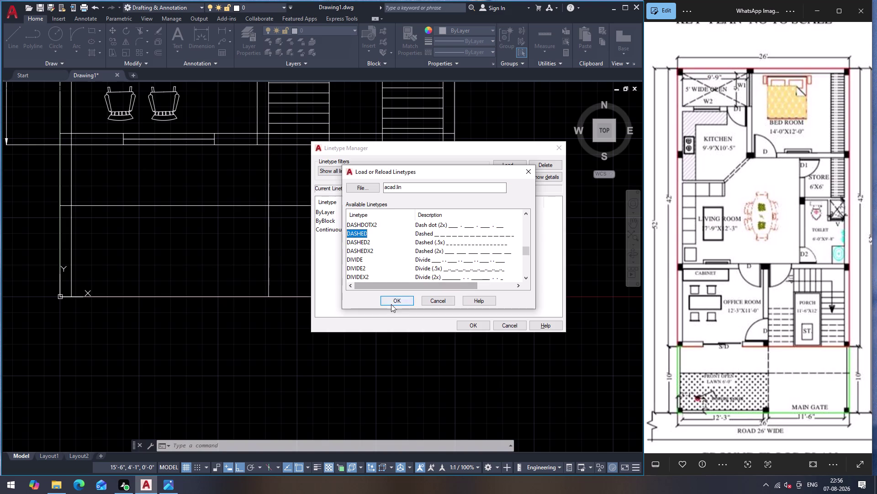
click(391, 304)
click(471, 322)
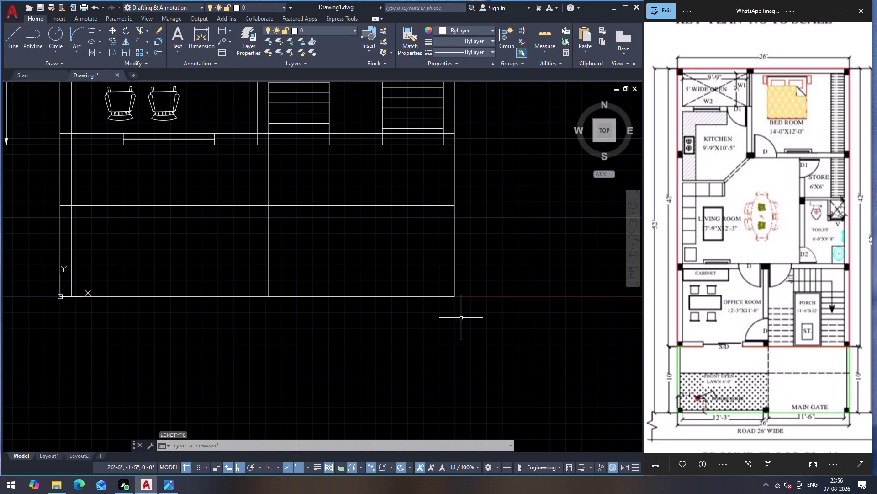
Set the horizontal and vertical lawn lines to the DASHED linetype in Properties.
click(322, 206)
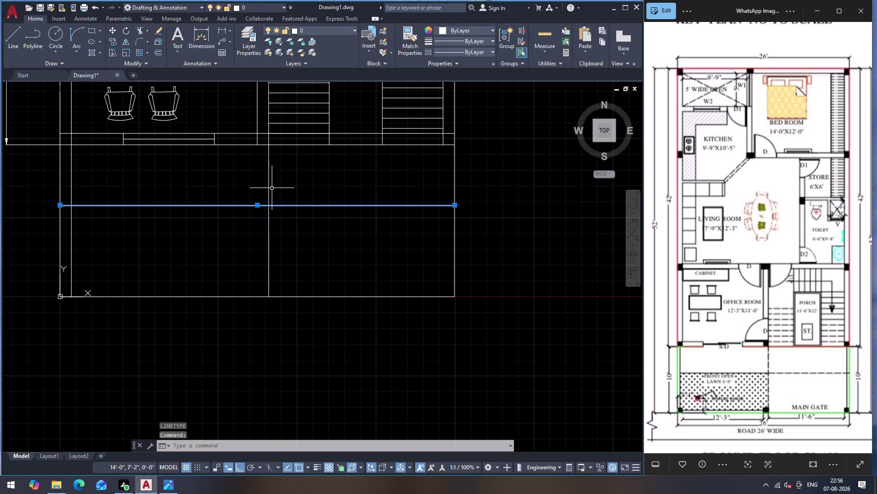
click(269, 183)
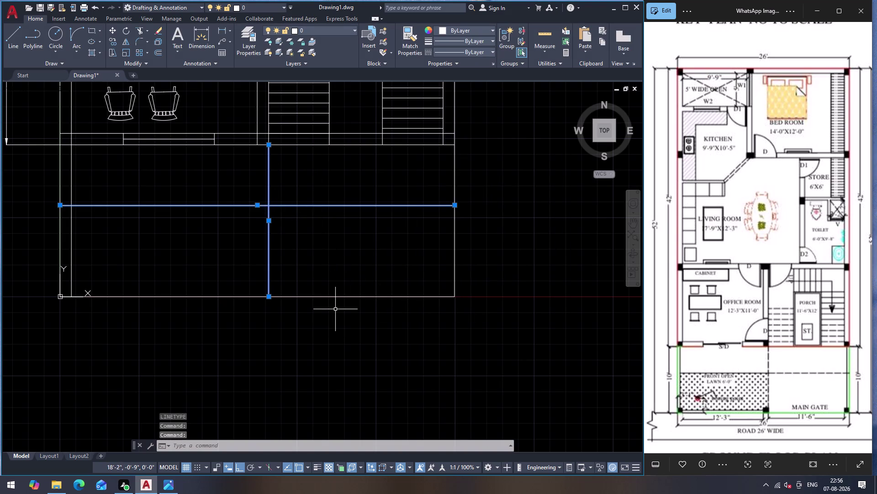
right_click(337, 307)
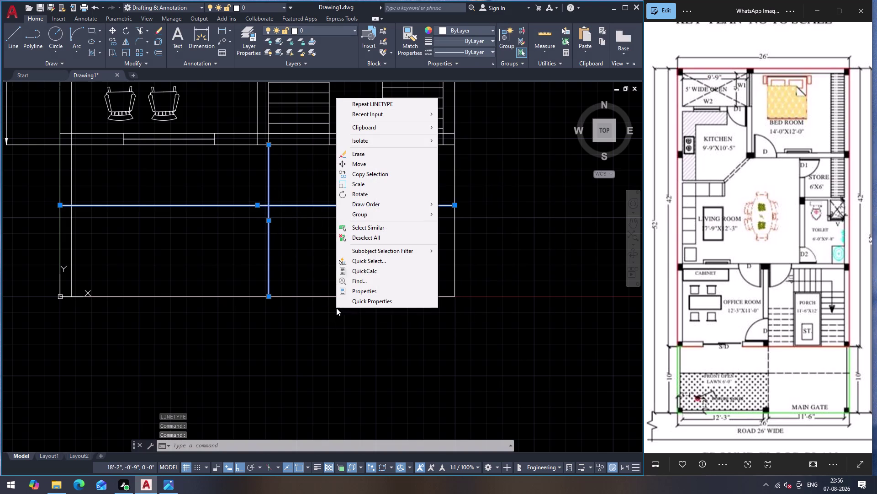
click(385, 288)
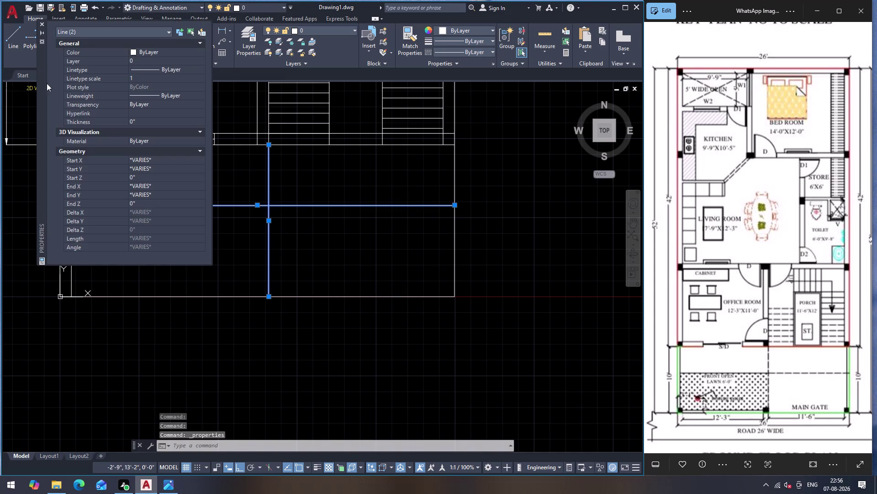
click(182, 71)
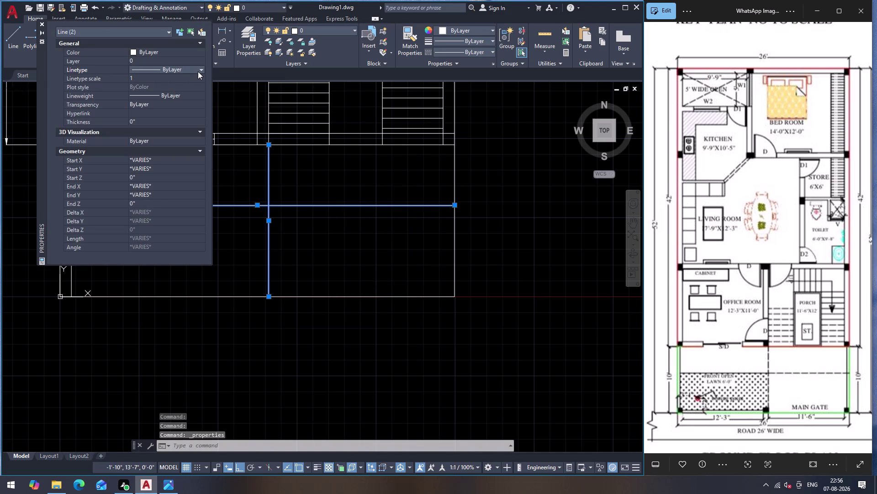
click(198, 71)
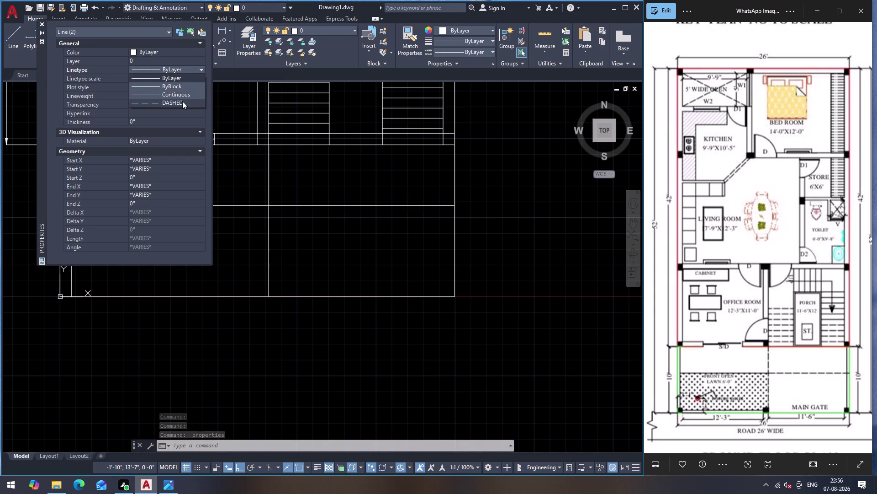
click(183, 101)
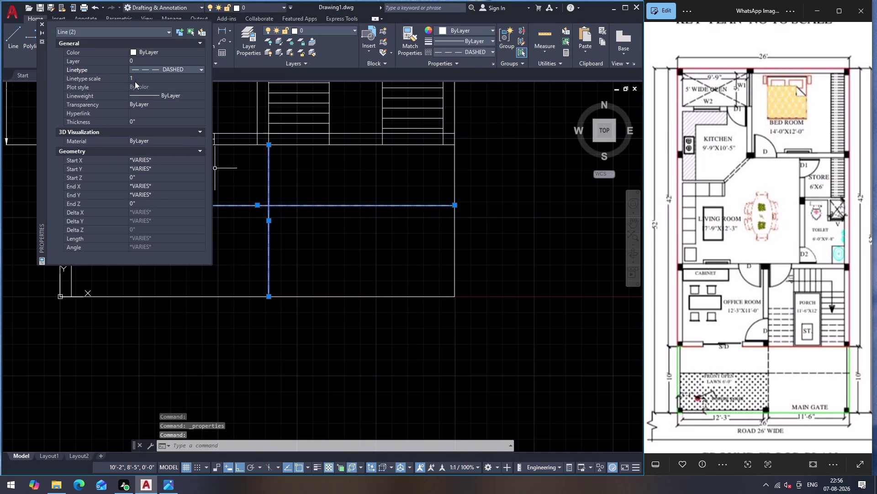
Try linetype scales 5, 8 and 11 on the dashed lines.
click(137, 77)
key(5)
key(Return)
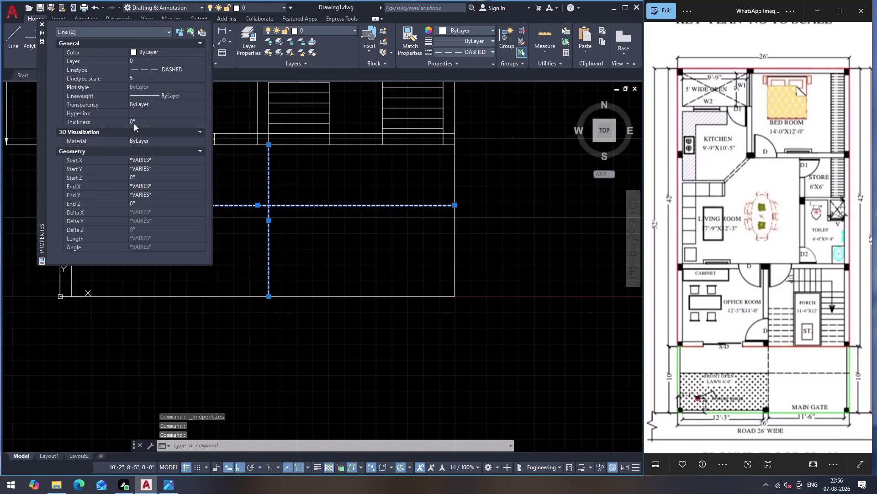
click(144, 76)
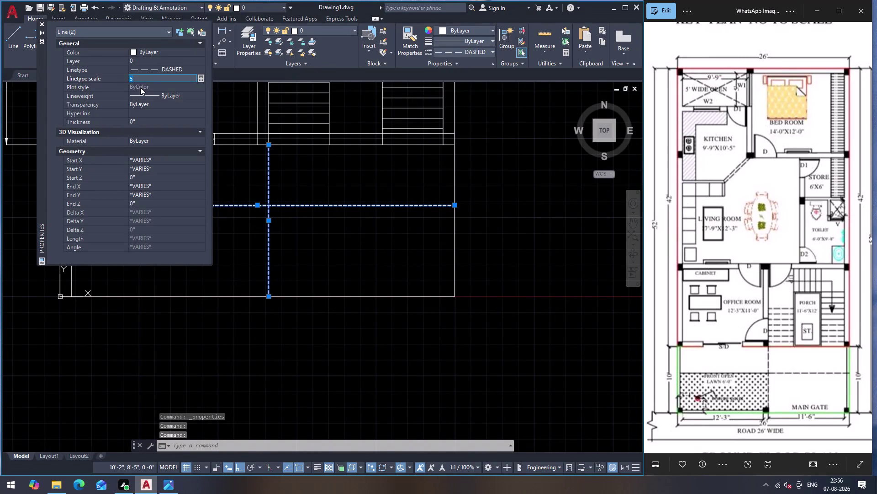
key(8)
key(Return)
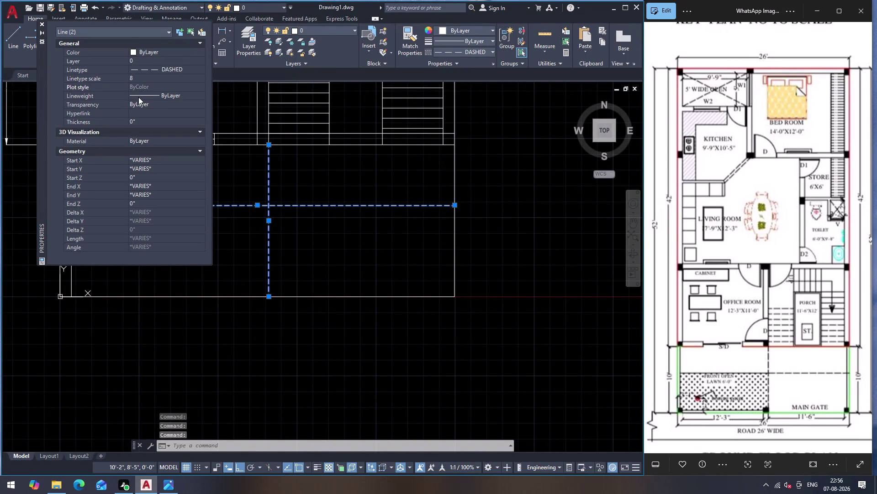
click(147, 79)
key(1)
key(1)
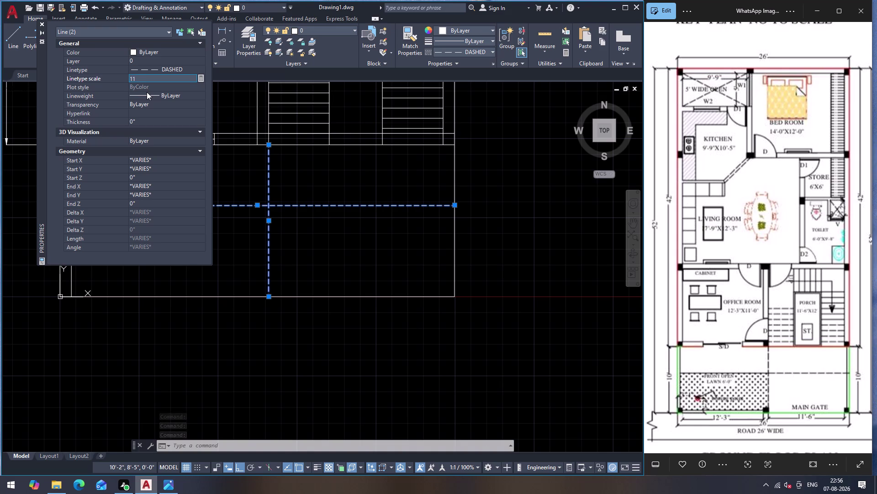
Set the linetype scale to 10, deselect the lines, and close Properties.
key(BackSpace)
key(0)
key(Return)
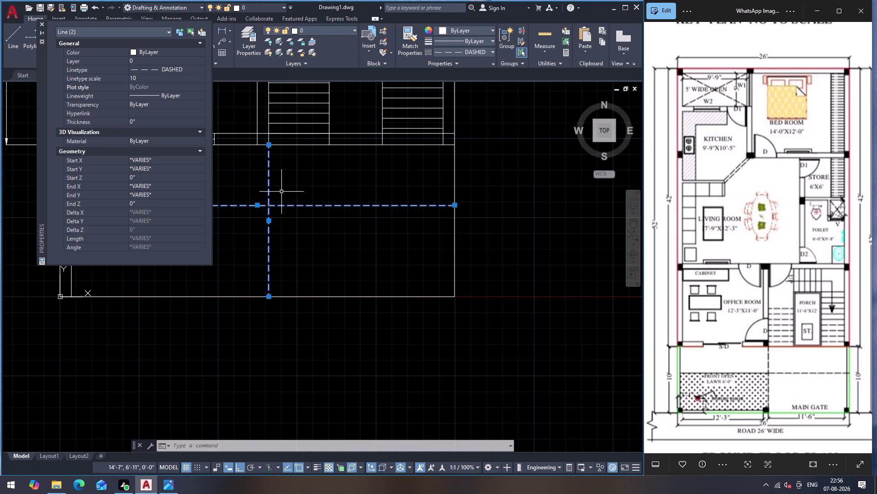
key(Escape)
scroll(down, 3)
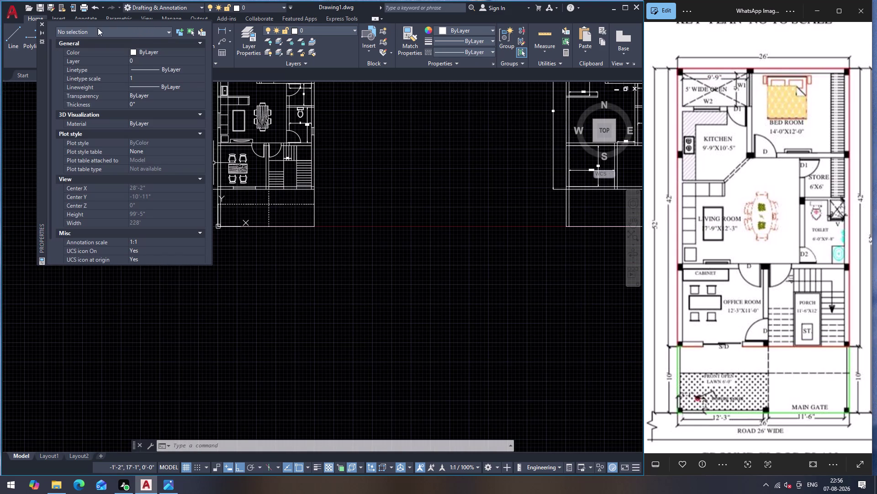
click(42, 22)
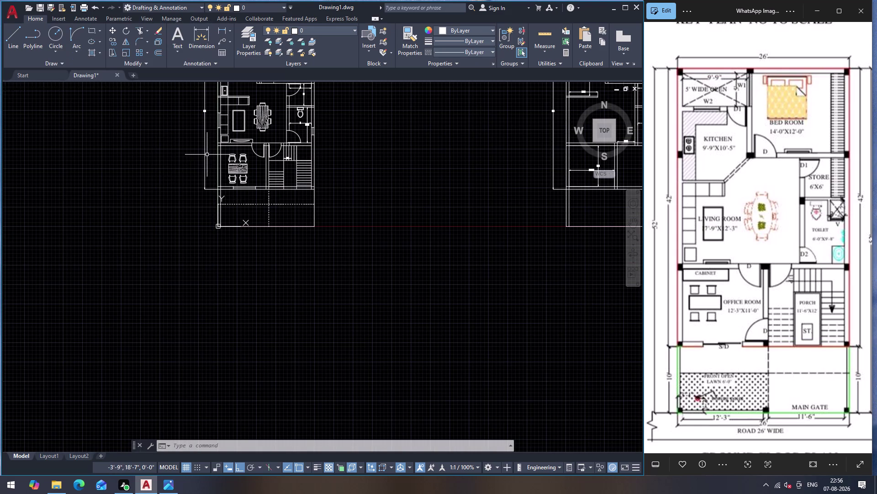
scroll(down, 3)
scroll(up, 3)
scroll(up, 3)
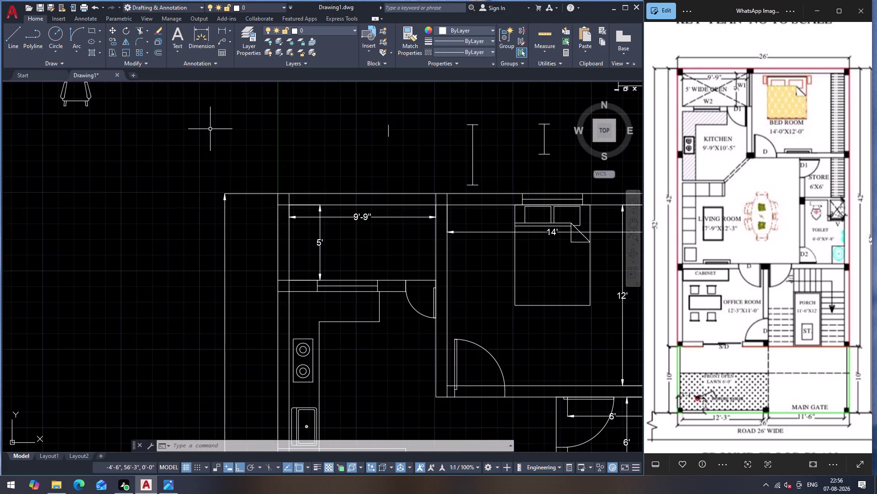
scroll(down, 3)
scroll(up, 3)
scroll(down, 3)
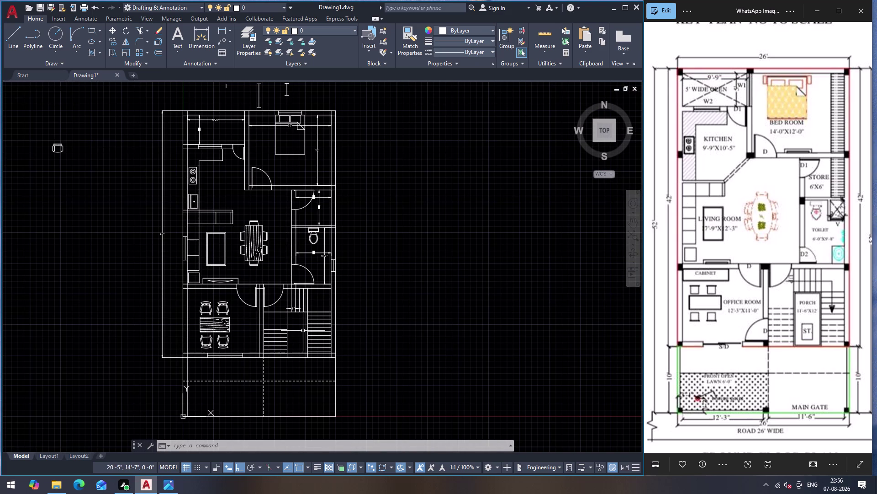
scroll(up, 3)
scroll(down, 3)
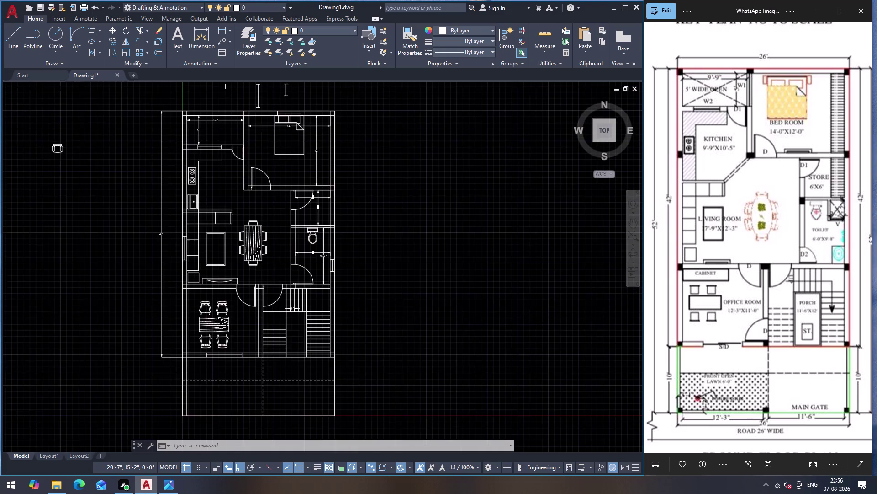
scroll(down, 3)
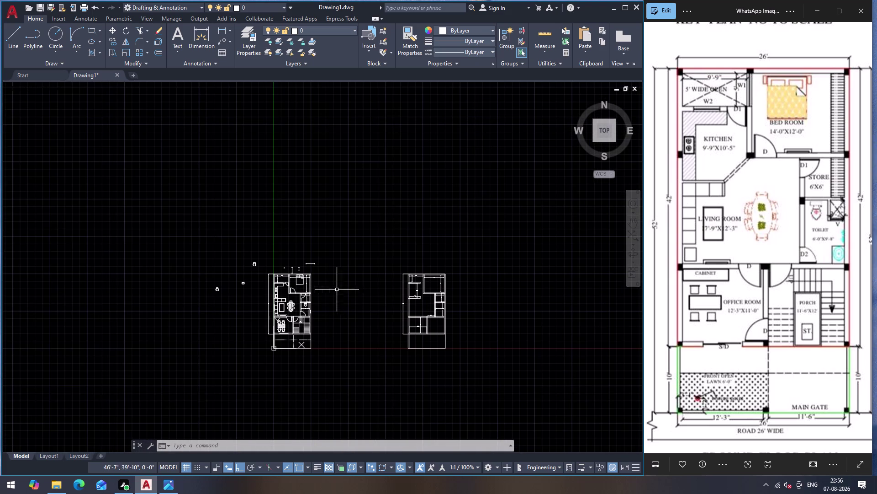
scroll(up, 3)
scroll(down, 3)
scroll(up, 3)
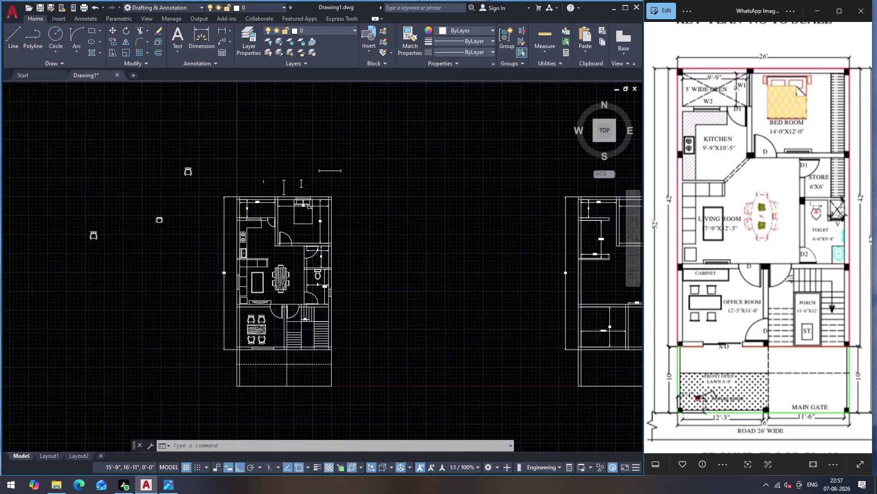
scroll(up, 3)
scroll(down, 3)
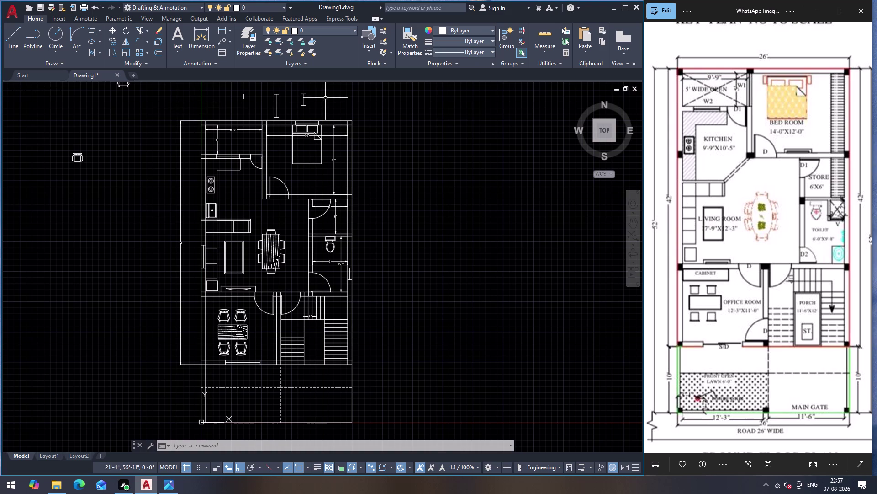
Select the stray chair blocks scattered above and left of the plan.
click(305, 97)
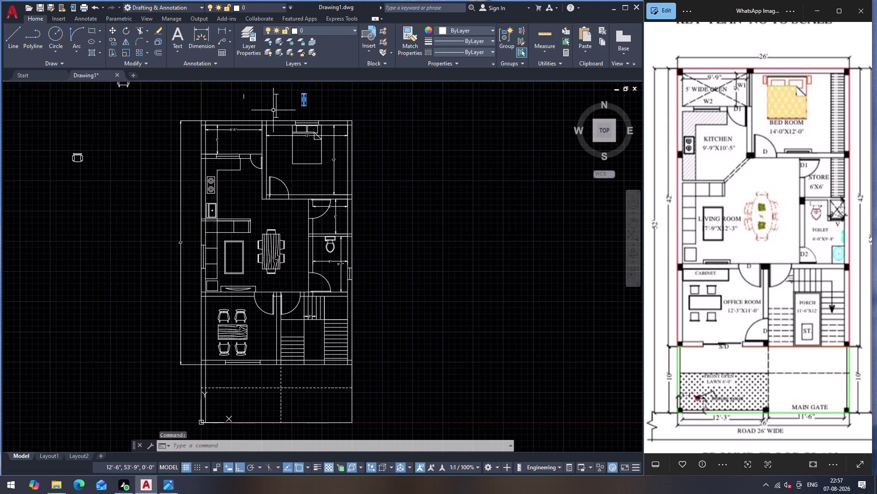
click(275, 106)
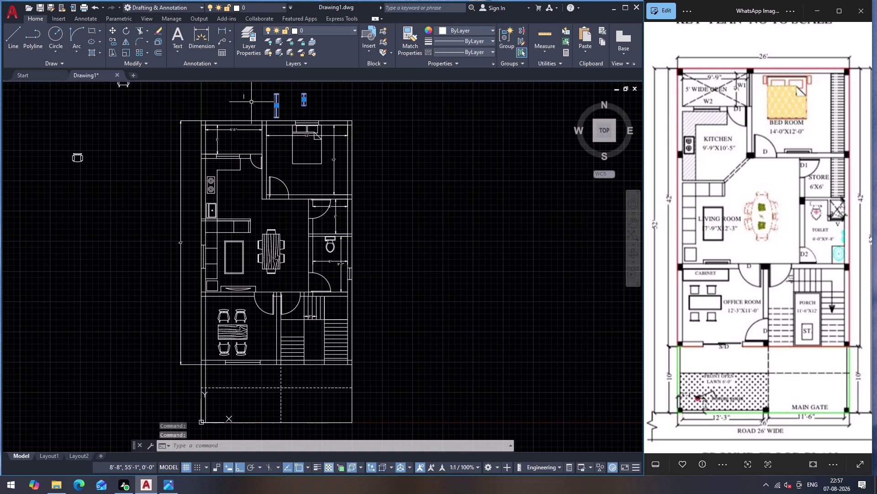
click(244, 96)
scroll(down, 3)
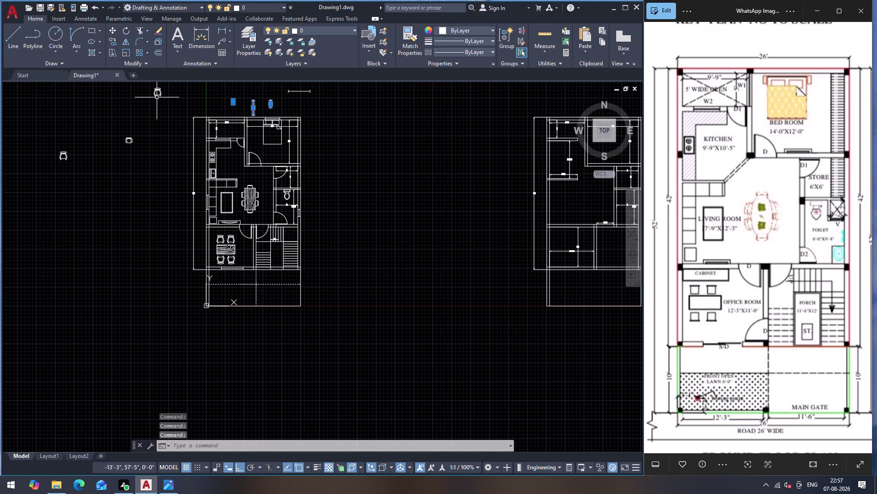
click(0, 129)
click(37, 135)
click(47, 150)
click(96, 167)
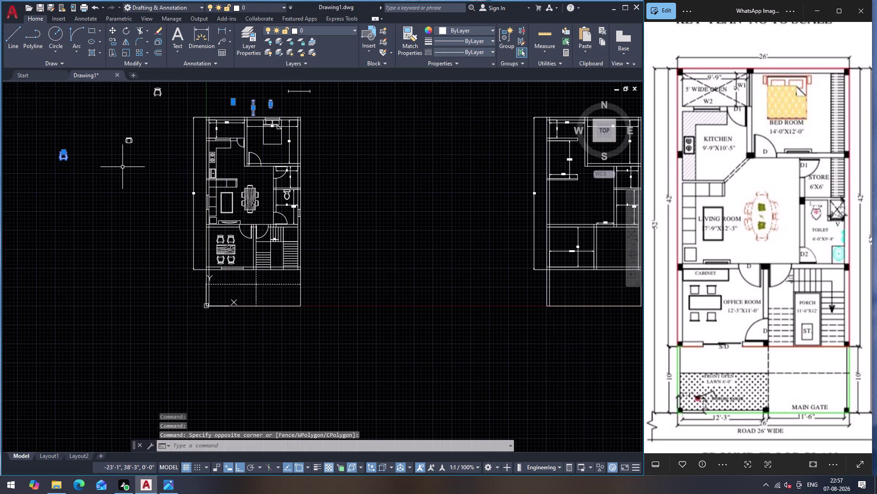
Window-select the remaining stray chairs near the top and erase all thirteen symbols.
drag(122, 166, 130, 155)
click(142, 126)
click(149, 115)
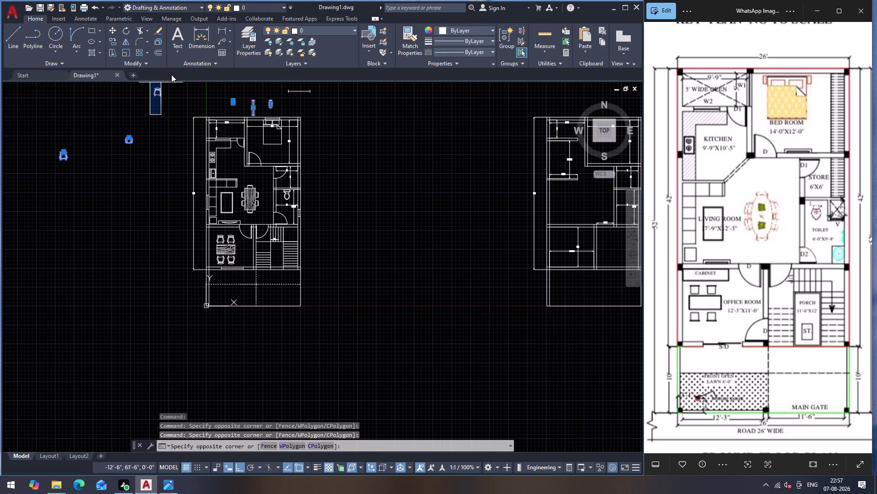
click(172, 74)
click(174, 86)
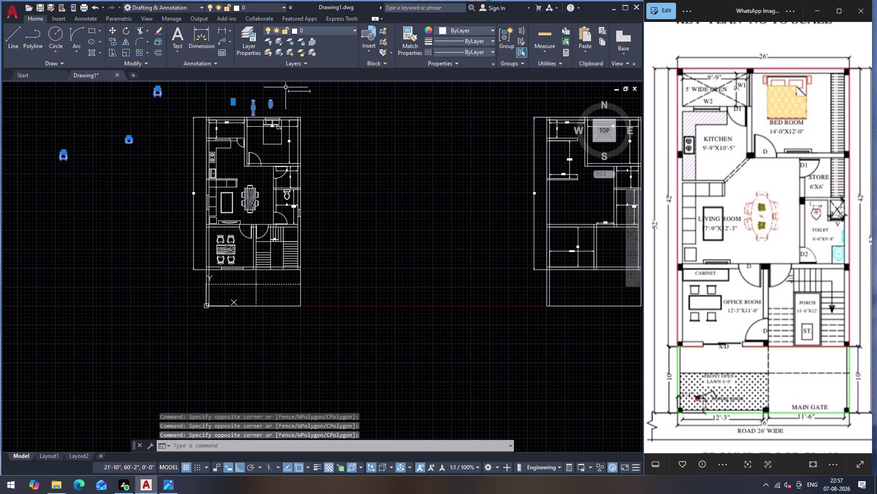
click(285, 87)
click(333, 106)
key(Delete)
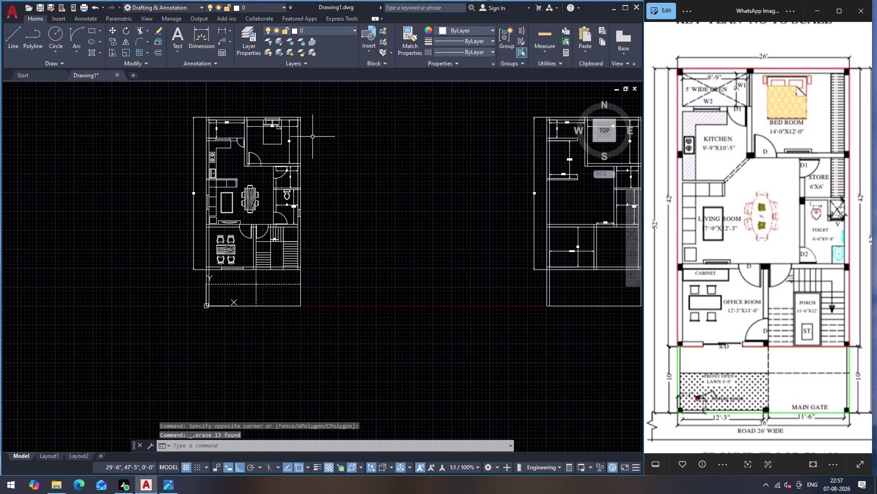
Trim the leftover line at the kitchen–living doorway with a TR fence.
scroll(up, 3)
scroll(down, 3)
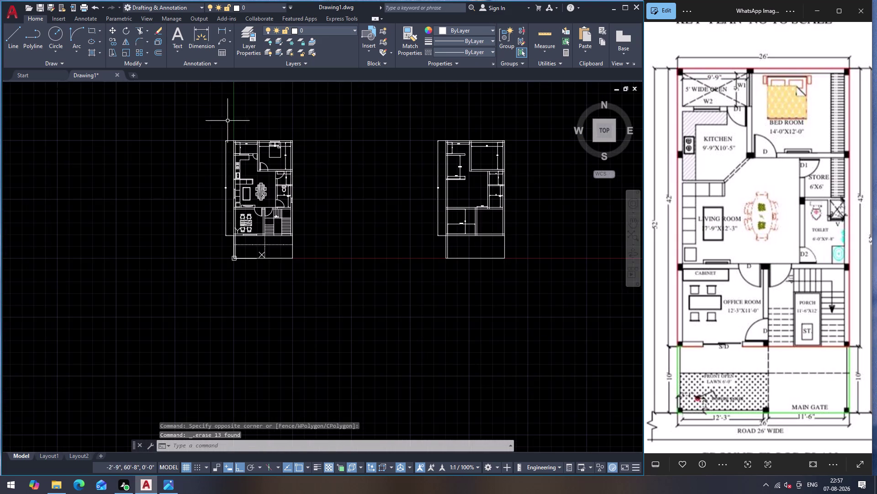
scroll(up, 3)
scroll(down, 3)
scroll(up, 3)
scroll(down, 3)
scroll(up, 3)
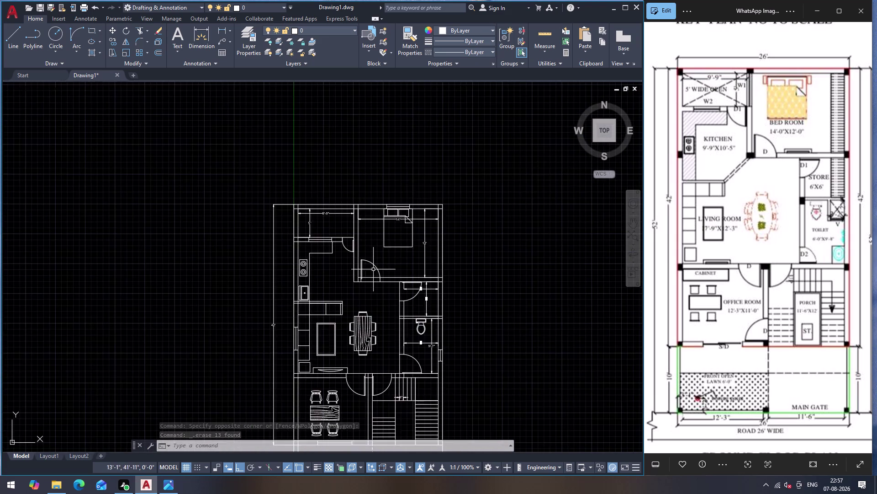
scroll(up, 3)
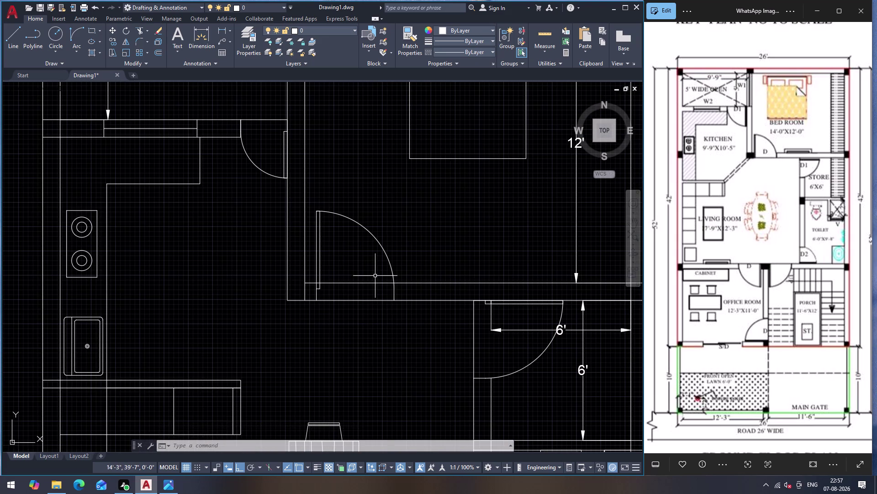
text(TR)
key(Return)
click(375, 275)
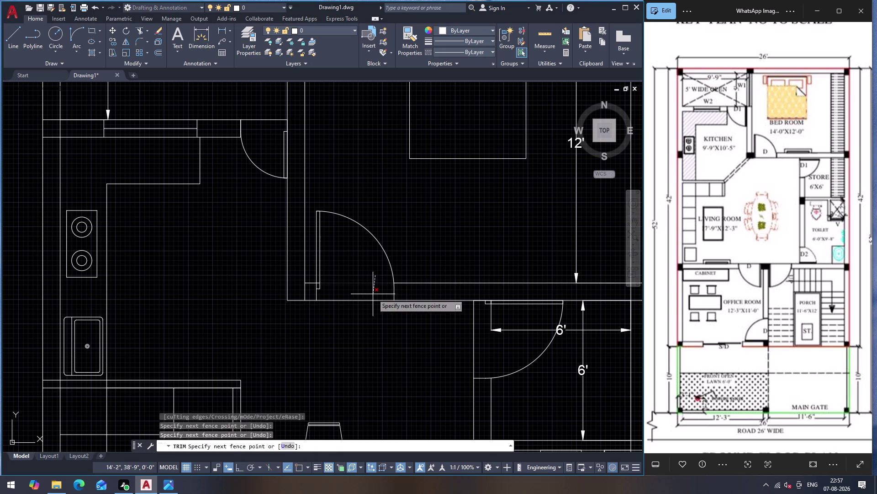
click(373, 294)
key(Escape)
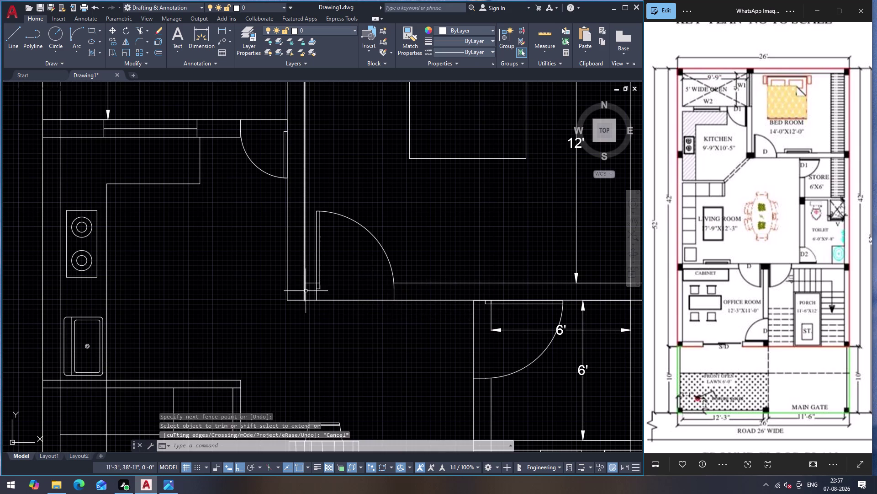
scroll(down, 3)
scroll(down, 3)
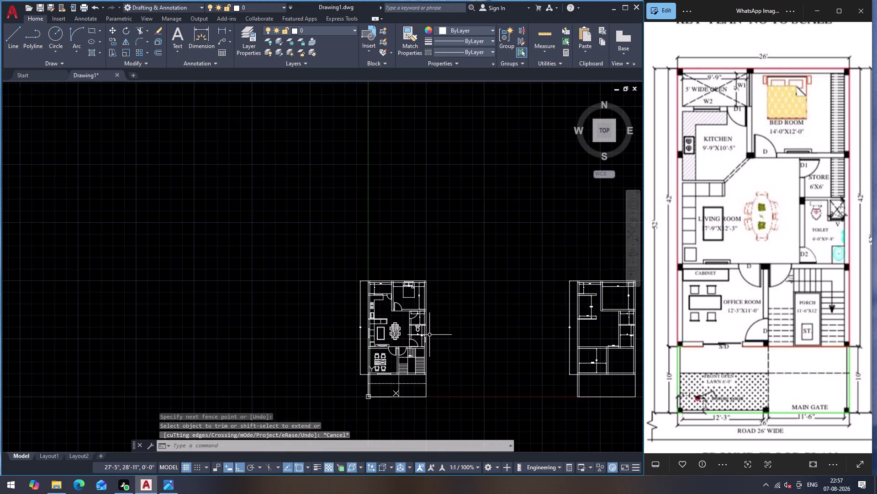
scroll(up, 3)
scroll(up, 3)
scroll(down, 3)
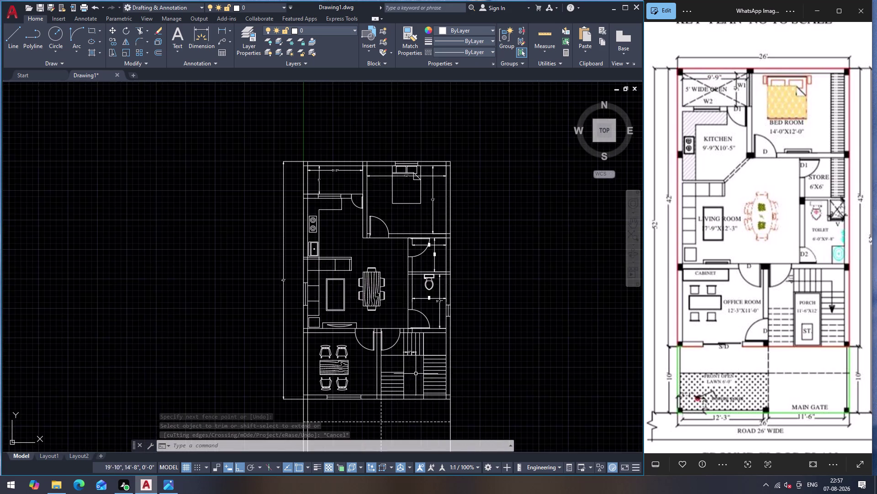
scroll(down, 3)
scroll(up, 3)
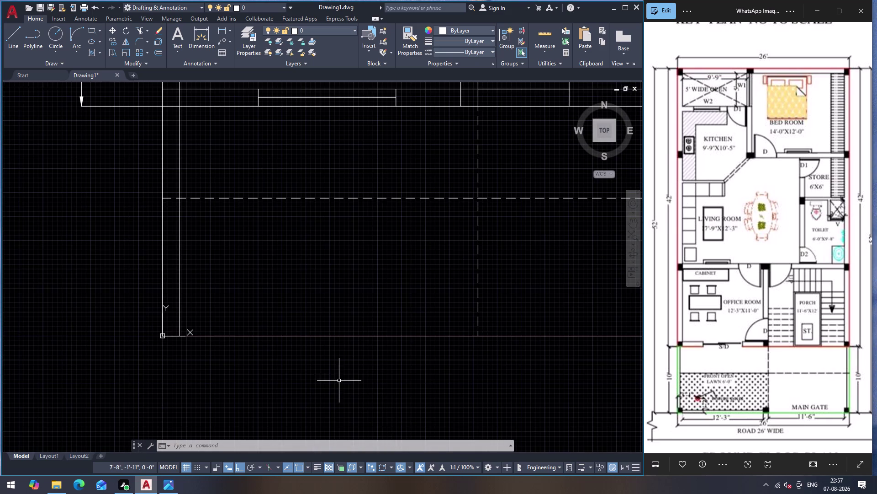
key(h)
key(Return)
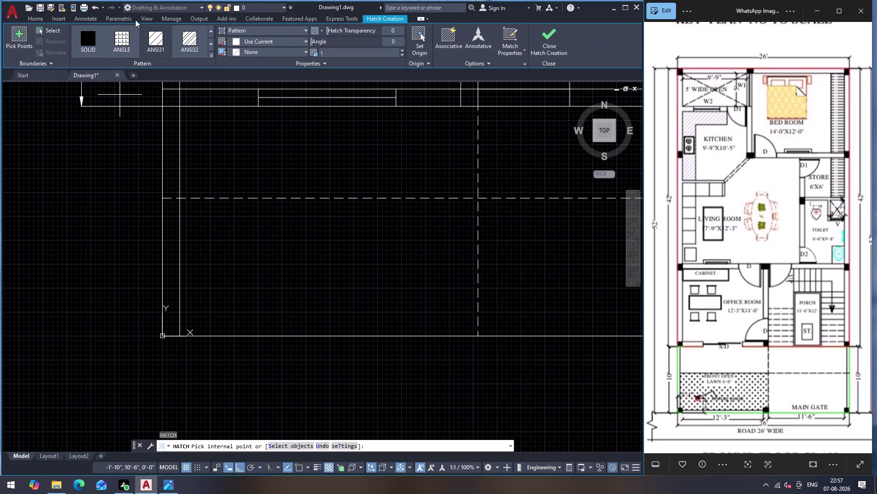
click(211, 54)
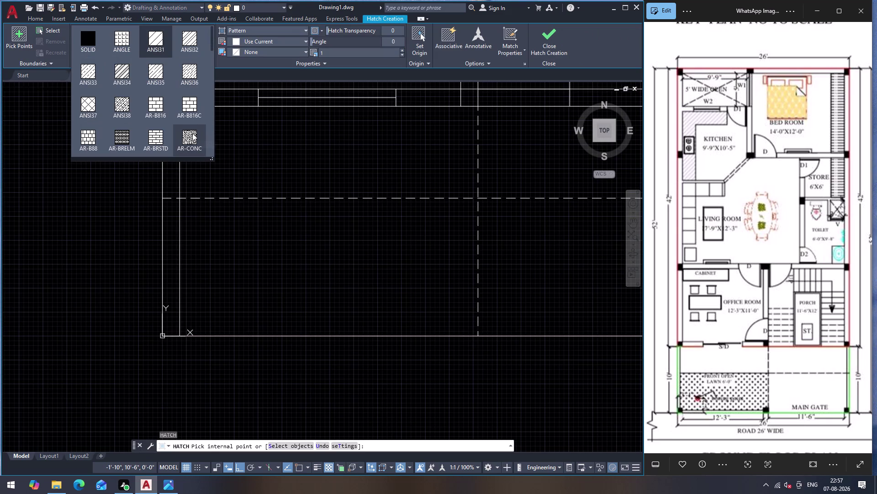
scroll(down, 3)
key(Escape)
scroll(down, 3)
scroll(down, 3)
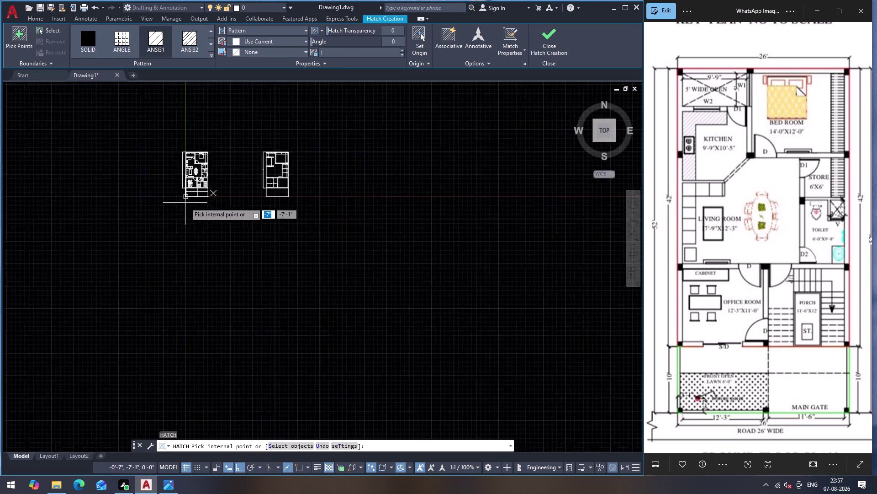
click(180, 159)
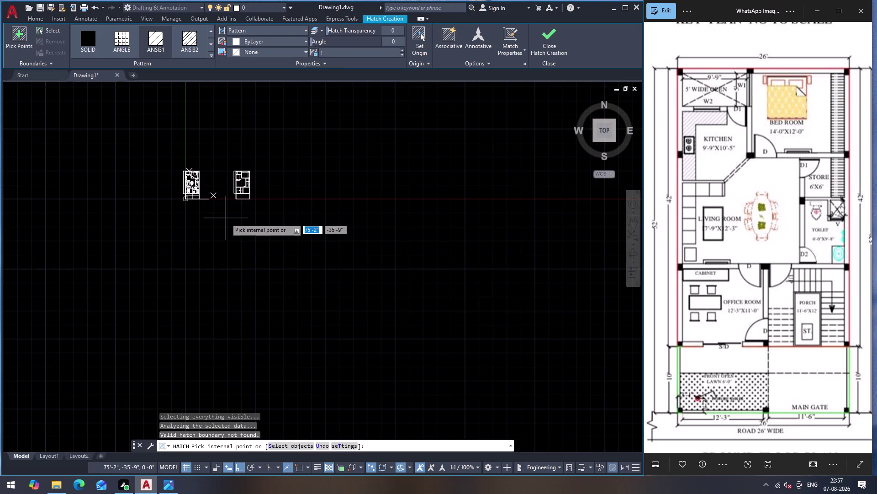
key(Escape)
click(173, 161)
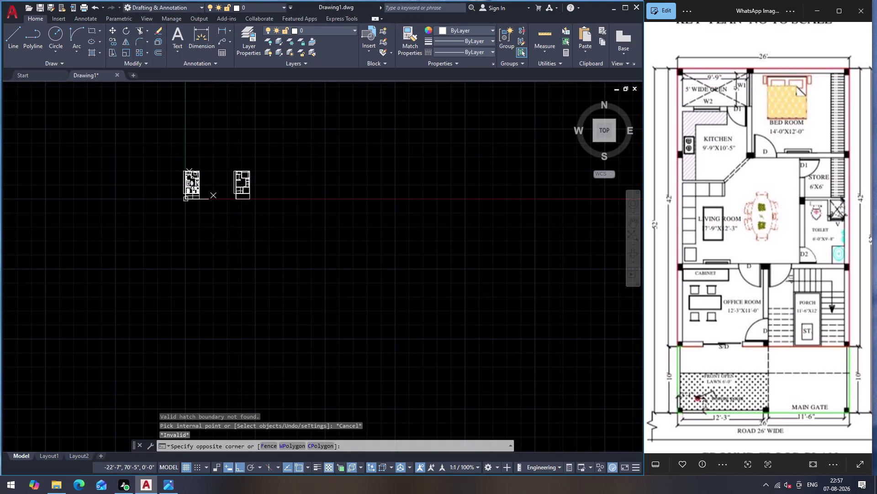
click(216, 213)
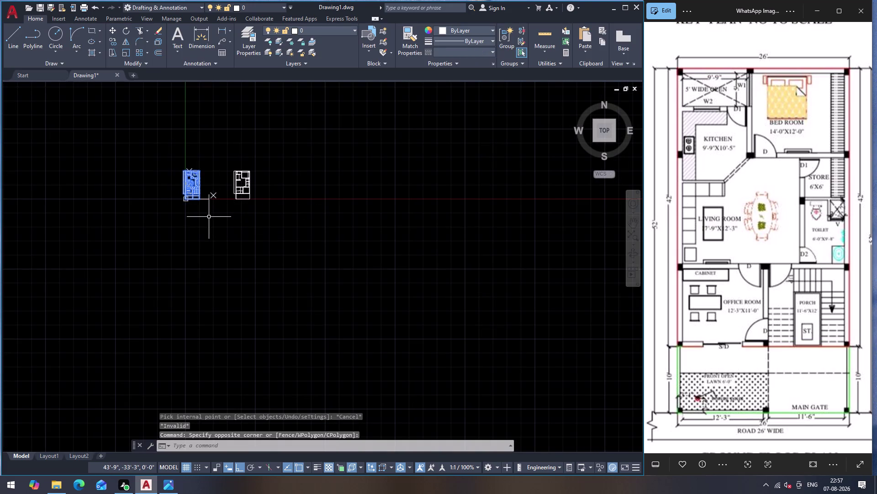
Copy the 135-object ground floor plan 47'-1" to the left from its corner.
text(CO)
key(Return)
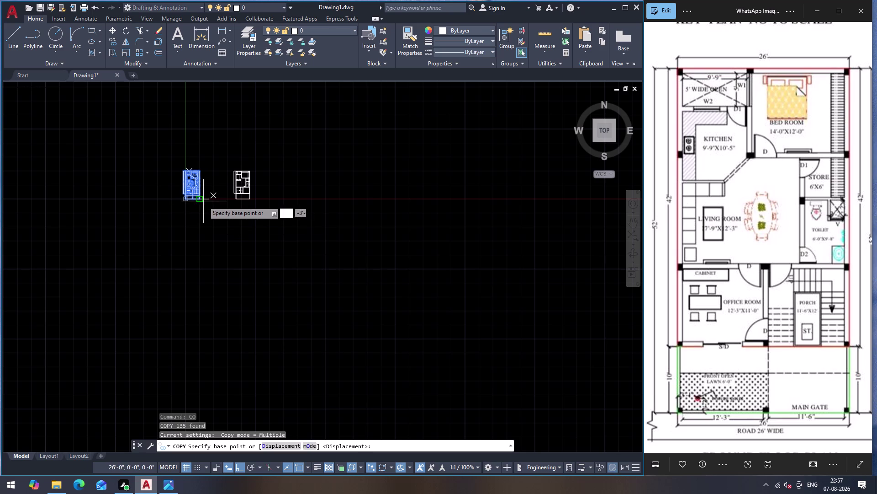
scroll(up, 3)
click(199, 192)
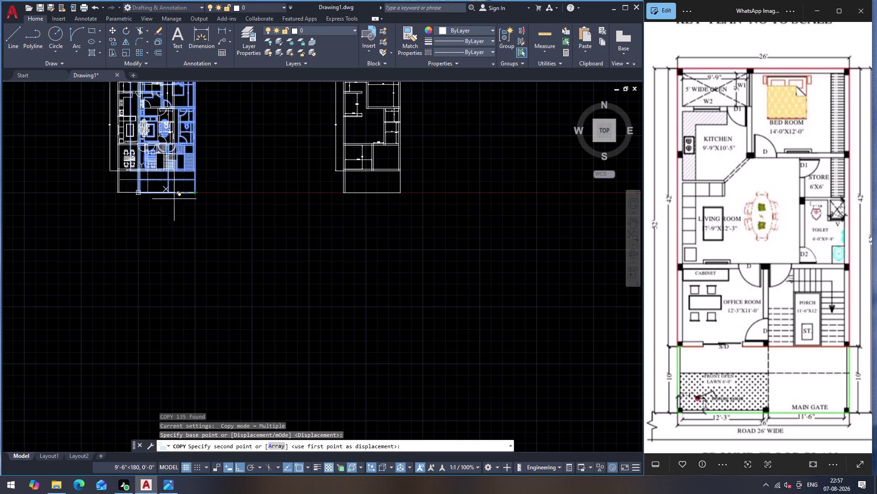
click(48, 191)
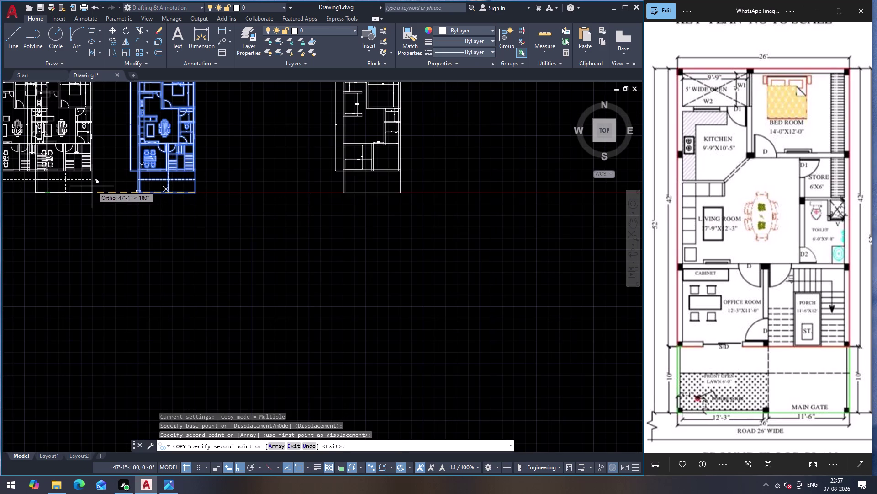
key(Escape)
scroll(down, 3)
scroll(up, 3)
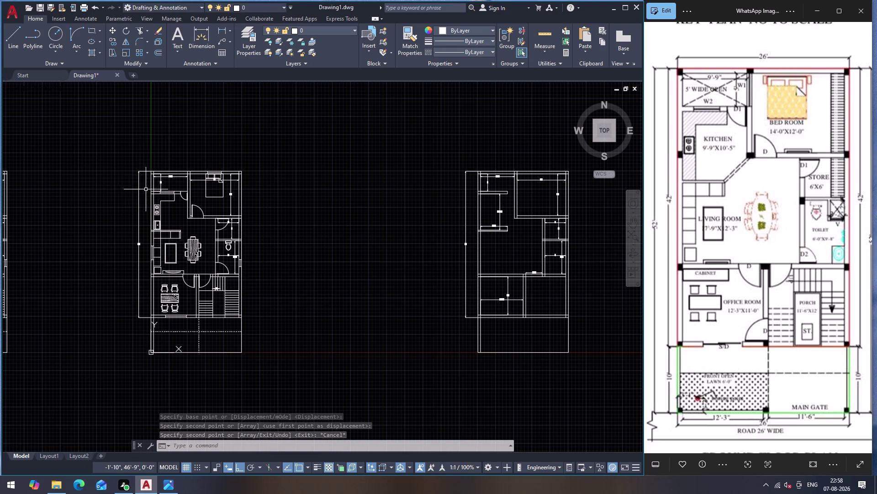
scroll(up, 3)
scroll(down, 3)
scroll(up, 3)
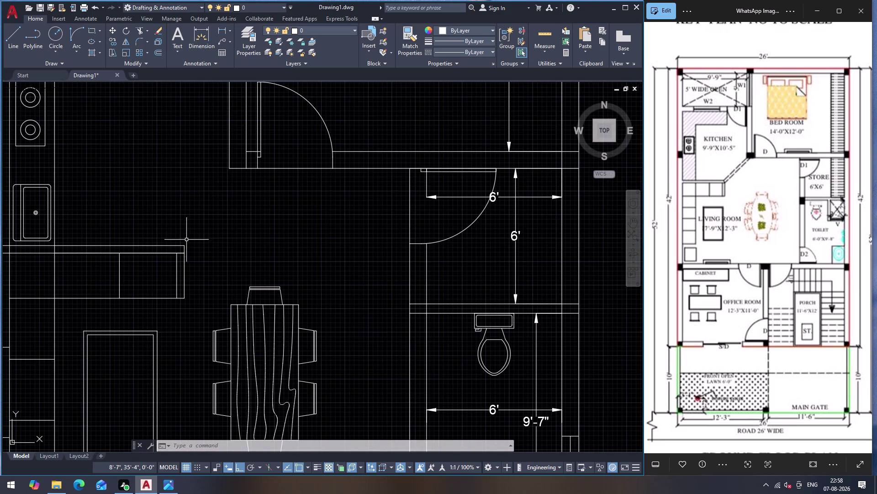
scroll(down, 3)
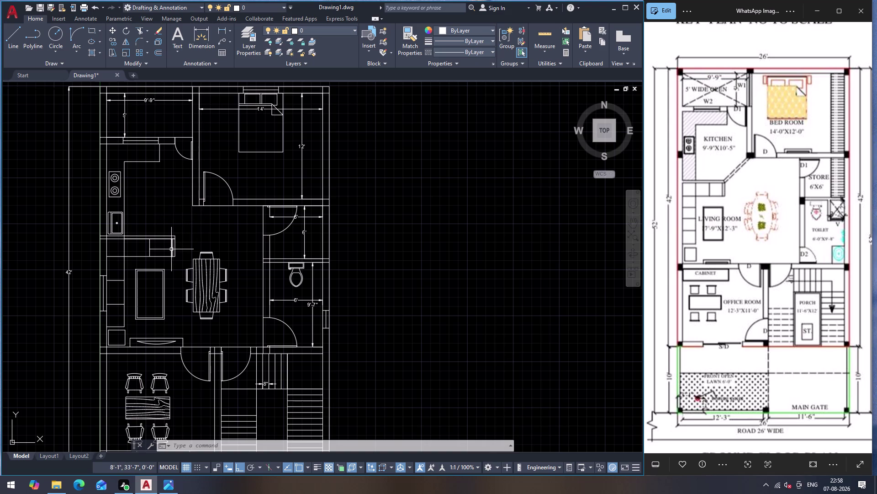
Draw an angled line from the kitchen counter corner to the wall corner.
key(l)
key(Return)
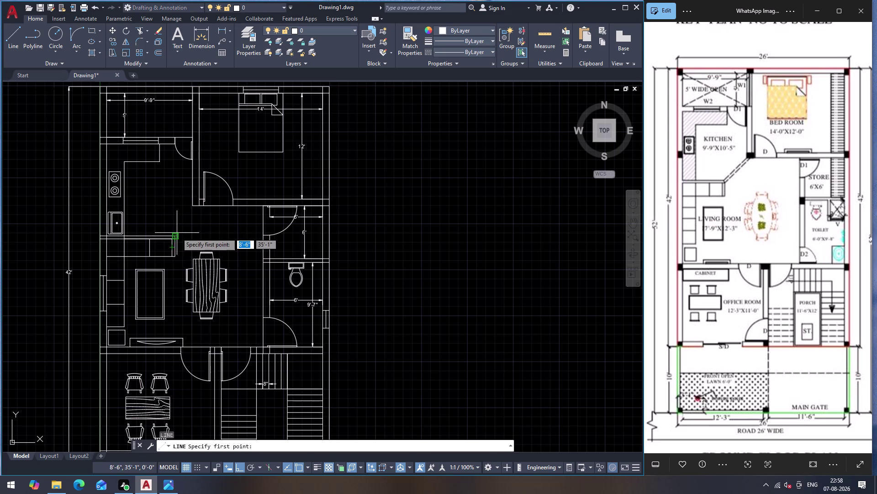
scroll(up, 3)
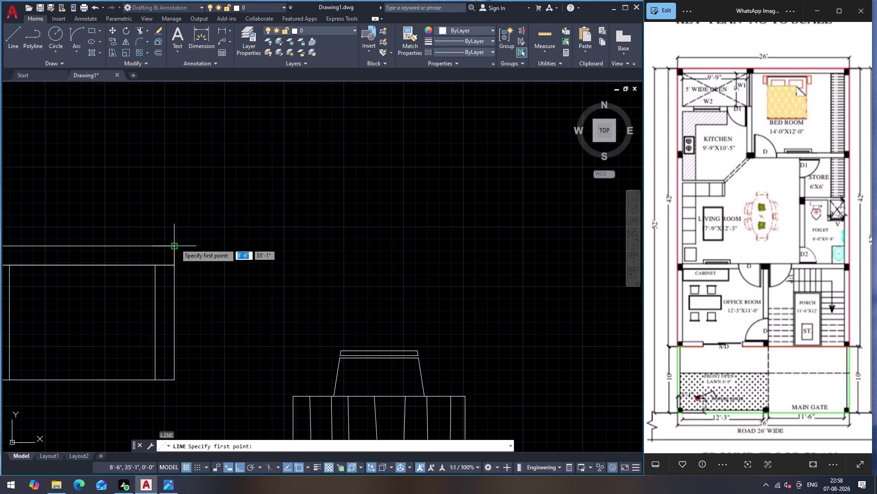
click(175, 244)
scroll(down, 3)
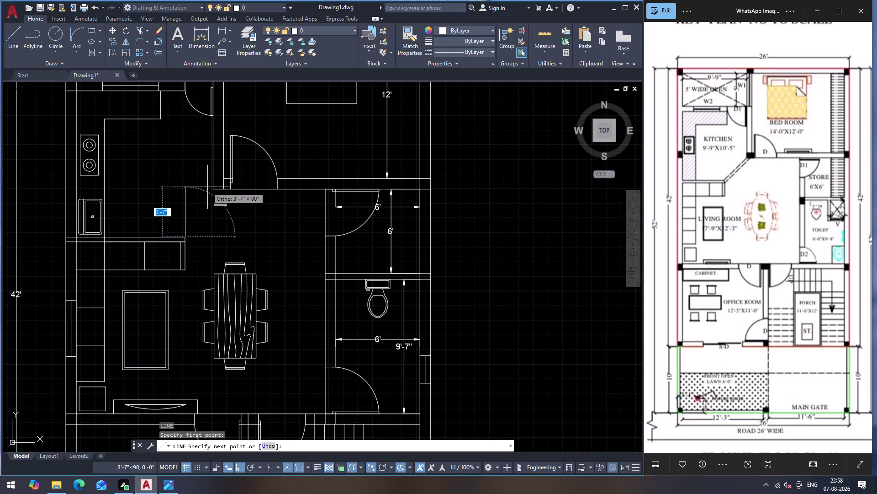
click(214, 189)
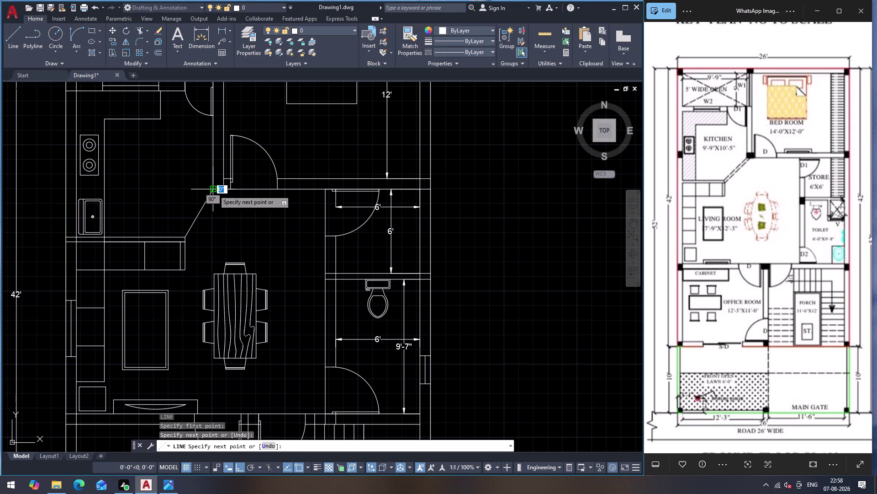
key(Escape)
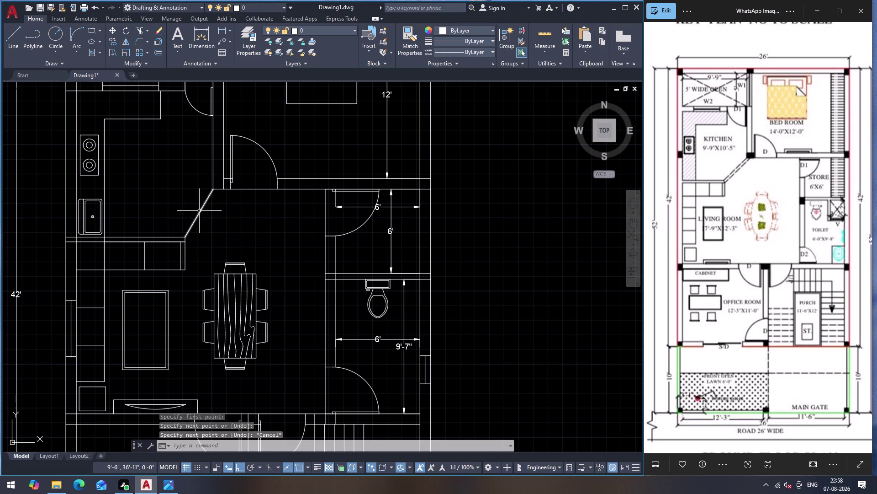
Select the new angled line and begin offsetting it.
click(199, 210)
key(o)
key(Return)
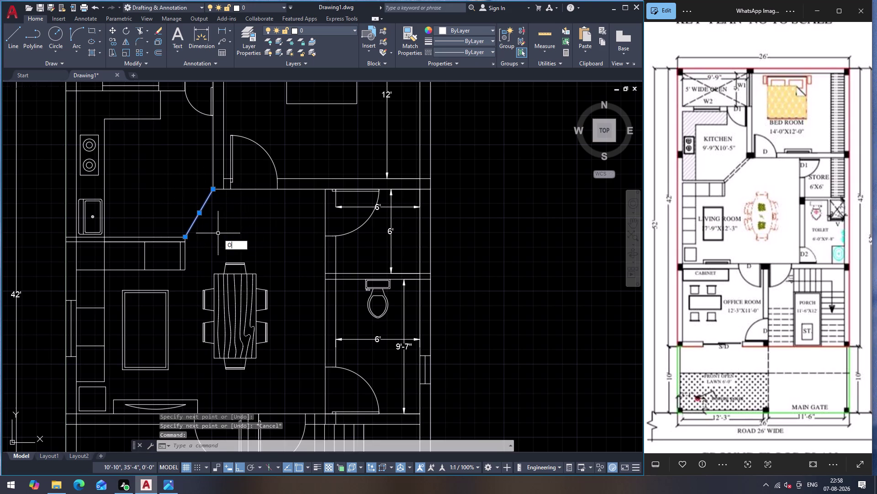
click(202, 216)
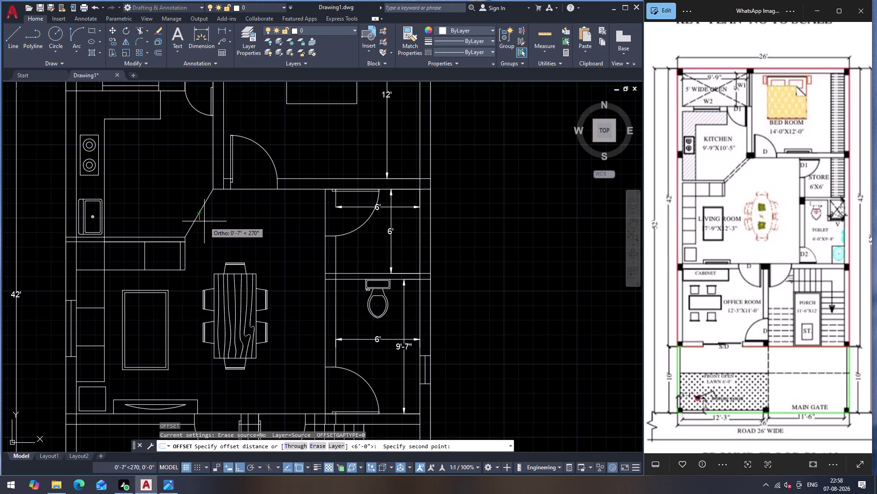
Offset the angled wall line 5" to create its second face.
key(5)
key(shift+quotedbl)
key(Return)
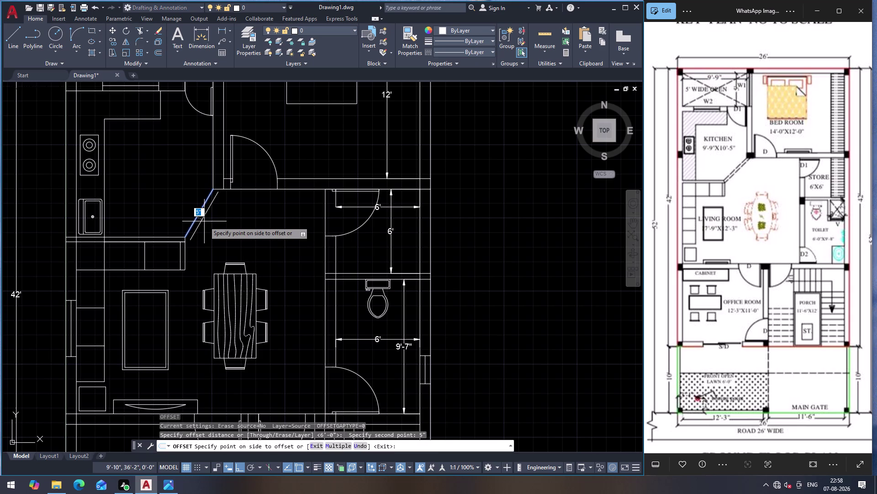
click(204, 221)
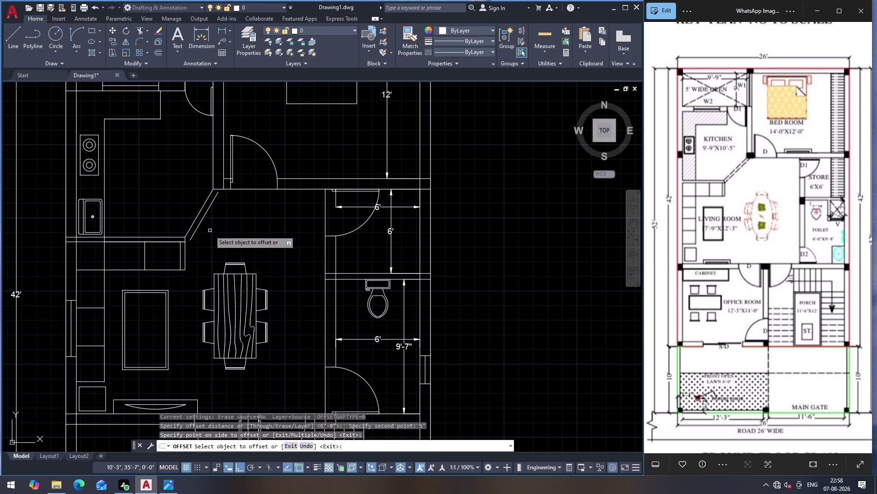
key(Escape)
Extend both angled wall lines to meet the adjoining walls.
text(E)
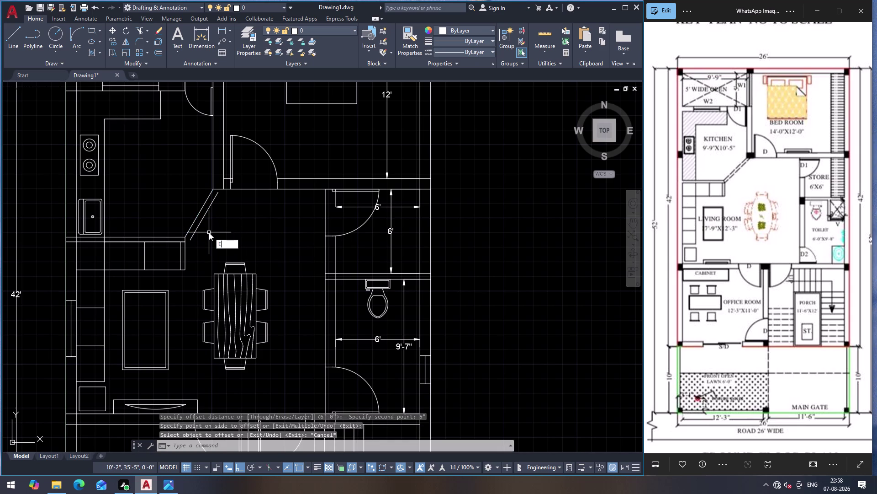
text(X)
key(Return)
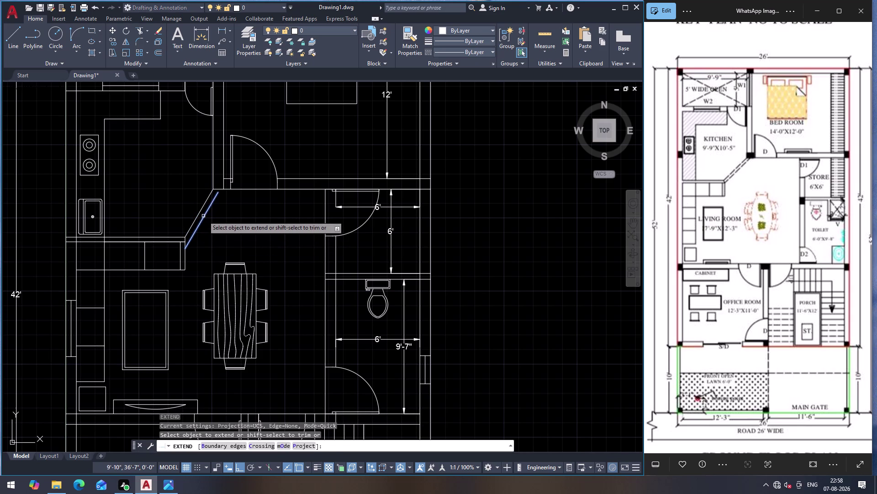
click(204, 216)
click(213, 201)
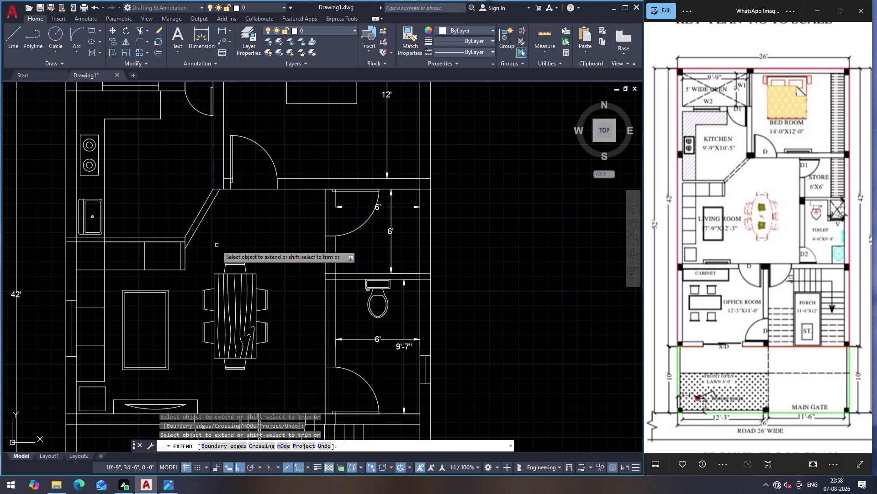
key(Escape)
Select only the two angled wall lines.
click(213, 239)
click(184, 204)
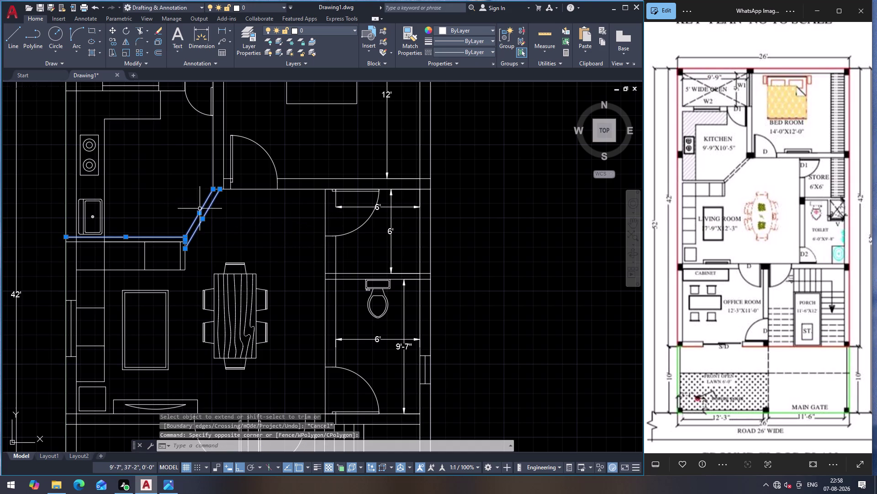
key(Escape)
click(211, 223)
click(196, 207)
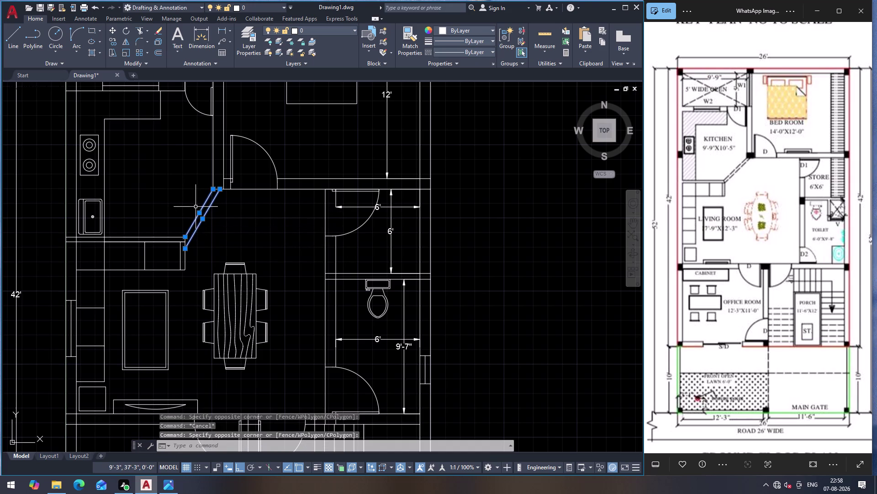
right_click(196, 206)
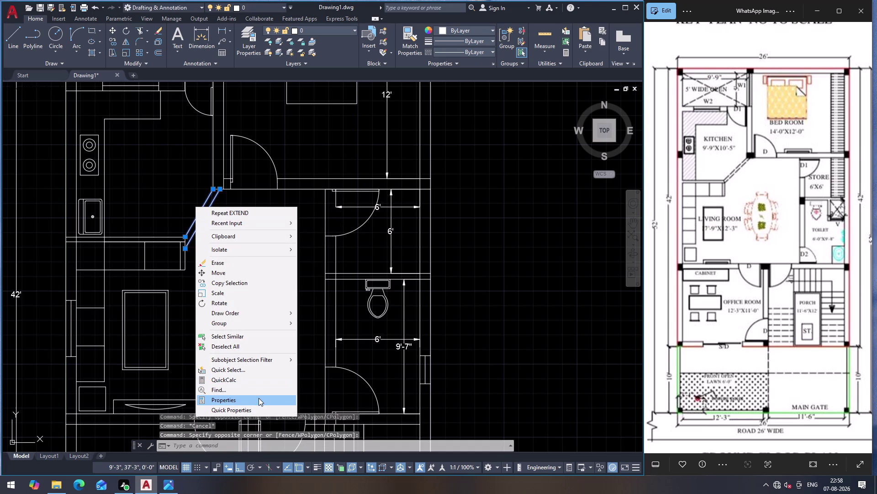
Give both angled lines the DASHED linetype with linetype scale 7 in Properties.
click(259, 398)
click(187, 69)
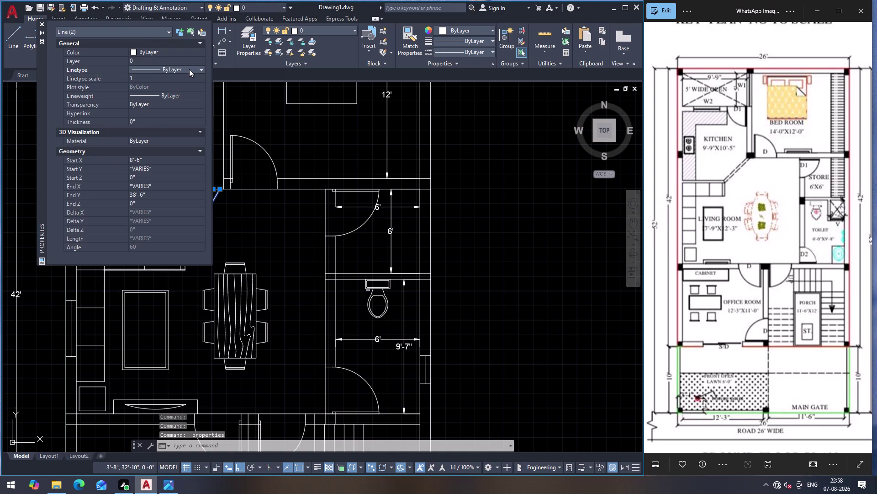
click(200, 69)
click(185, 102)
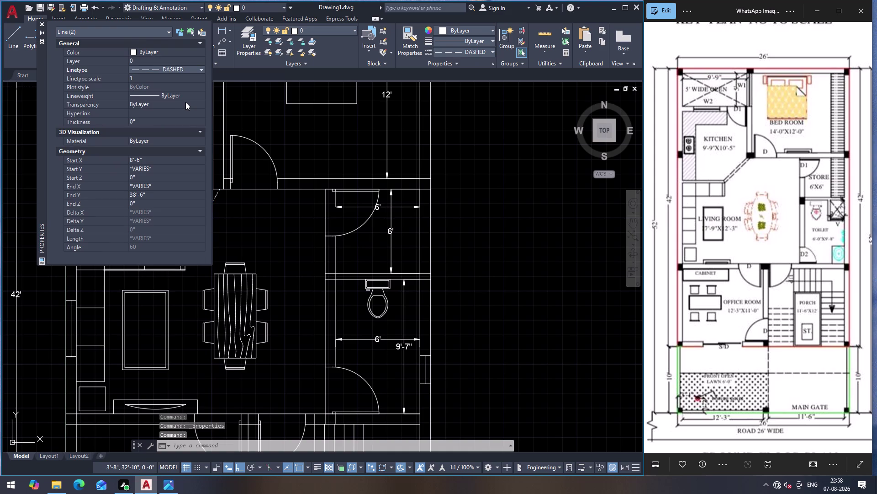
click(173, 76)
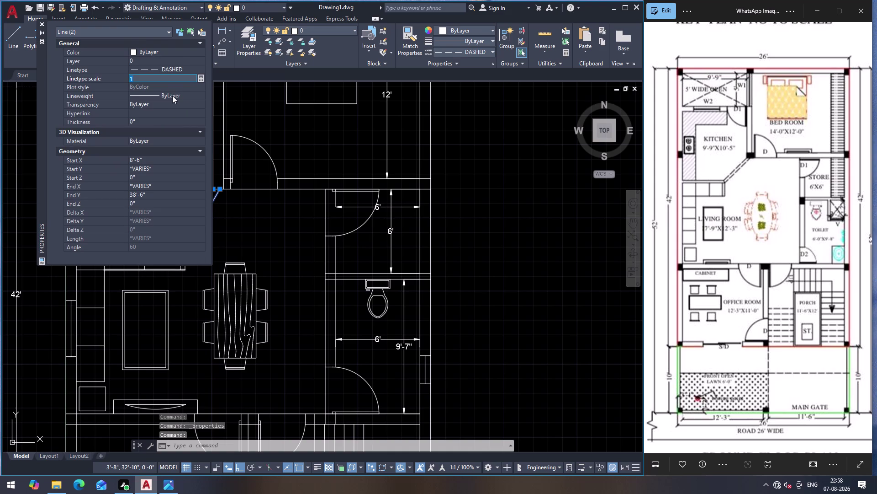
key(5)
key(Return)
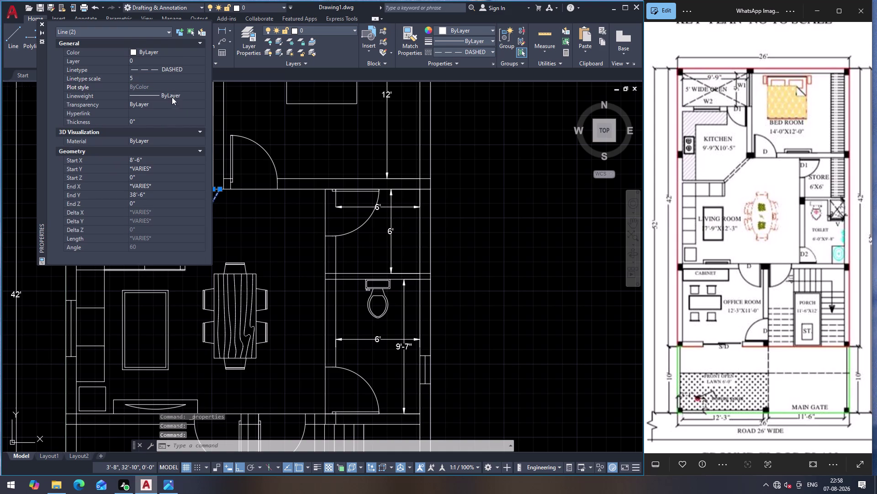
click(144, 80)
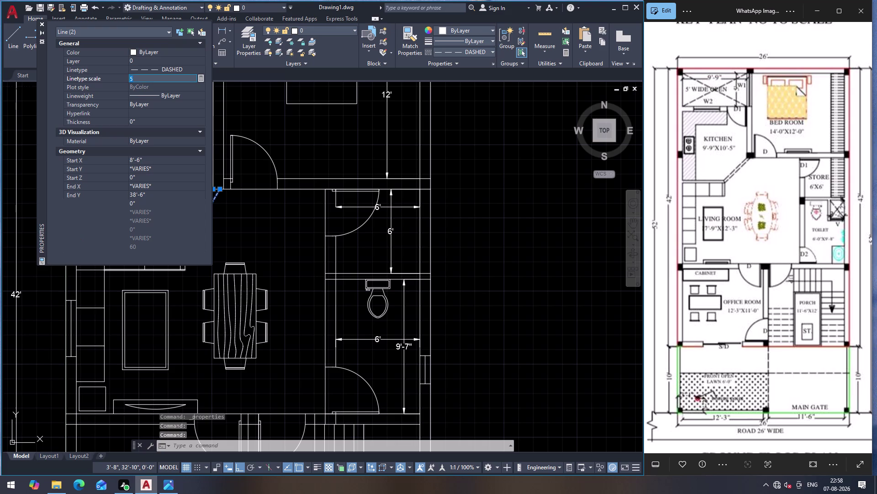
key(7)
key(Return)
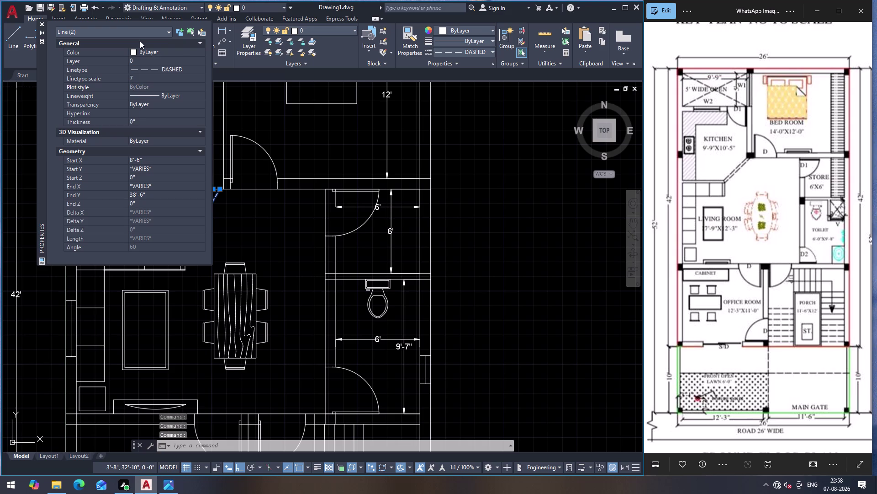
click(42, 23)
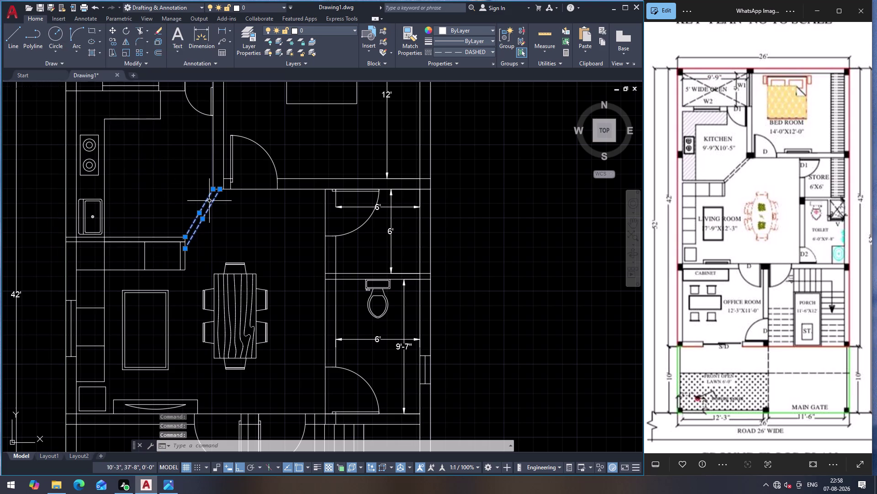
key(Escape)
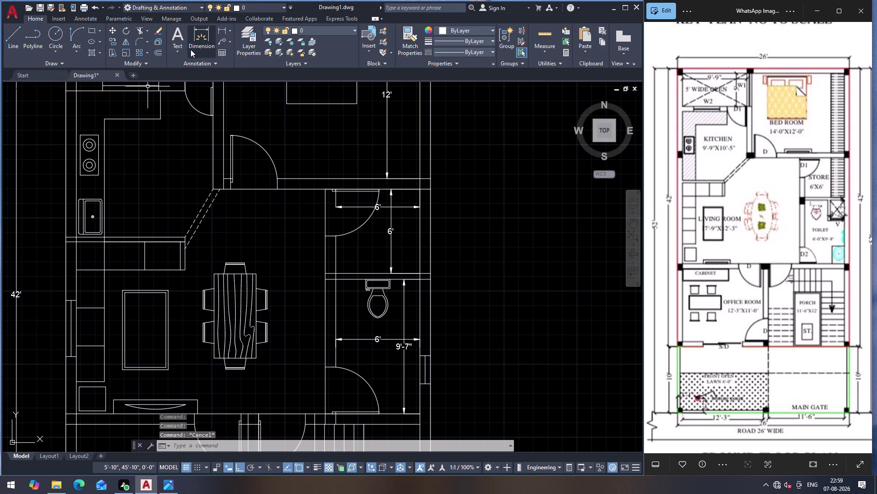
Place a multiline text box across the kitchen area.
click(176, 39)
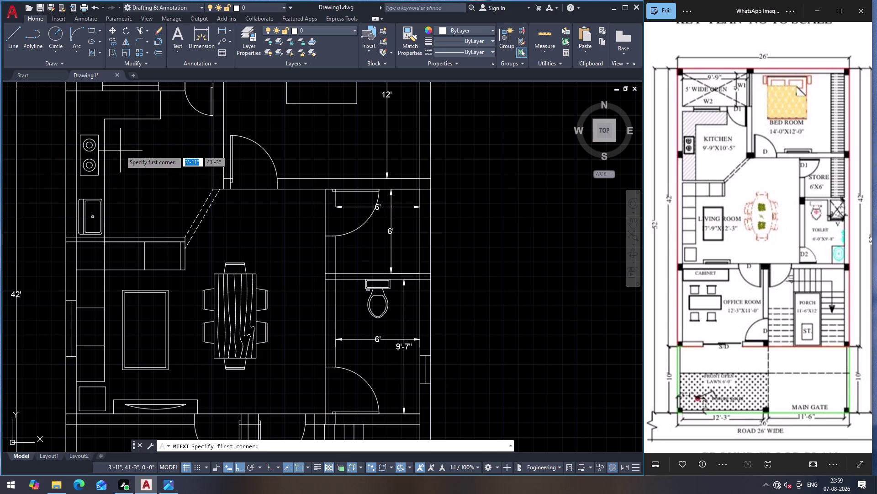
click(170, 46)
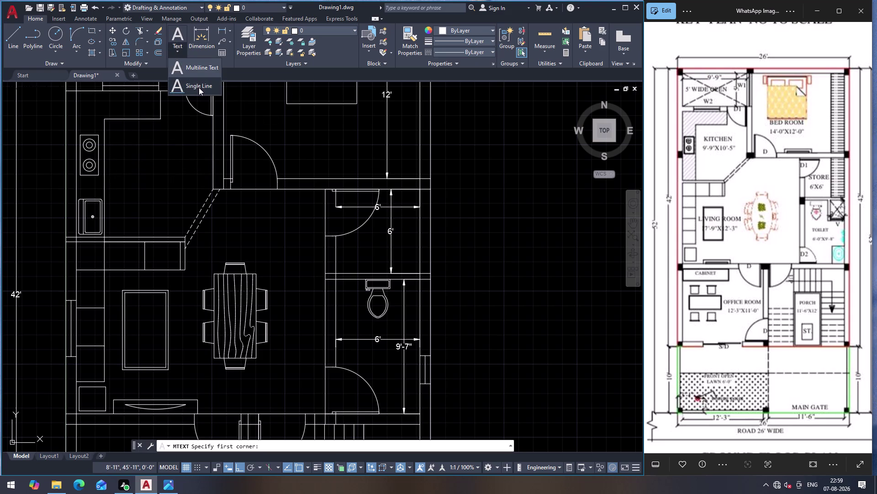
click(198, 69)
click(119, 146)
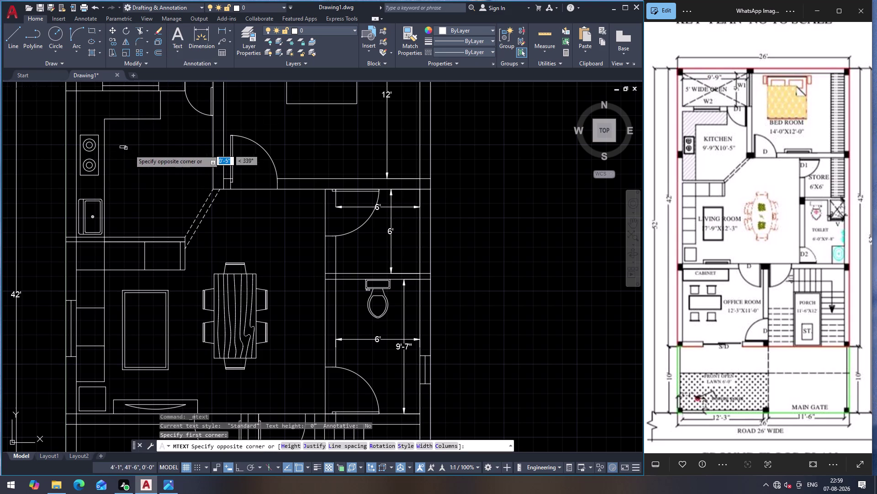
click(196, 178)
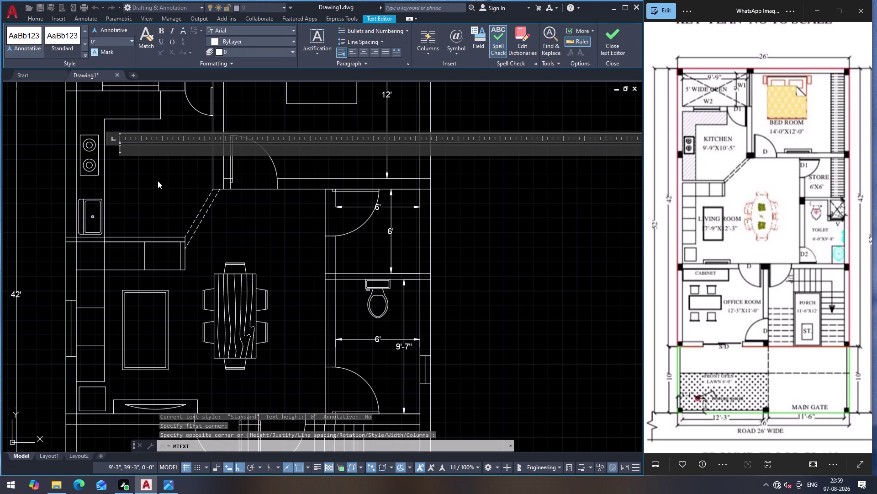
Enter KITCHEN with 9'9" X 10'5" on a second line, then close the editor.
text(KI)
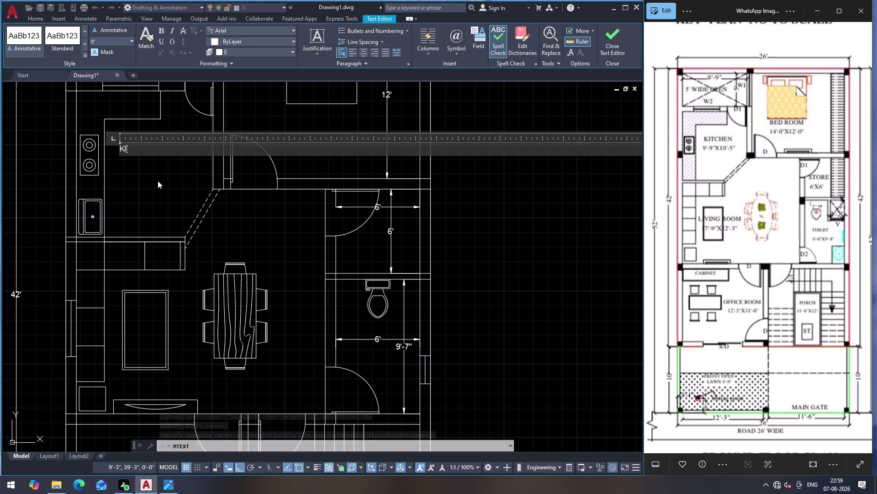
key(t)
text(CH)
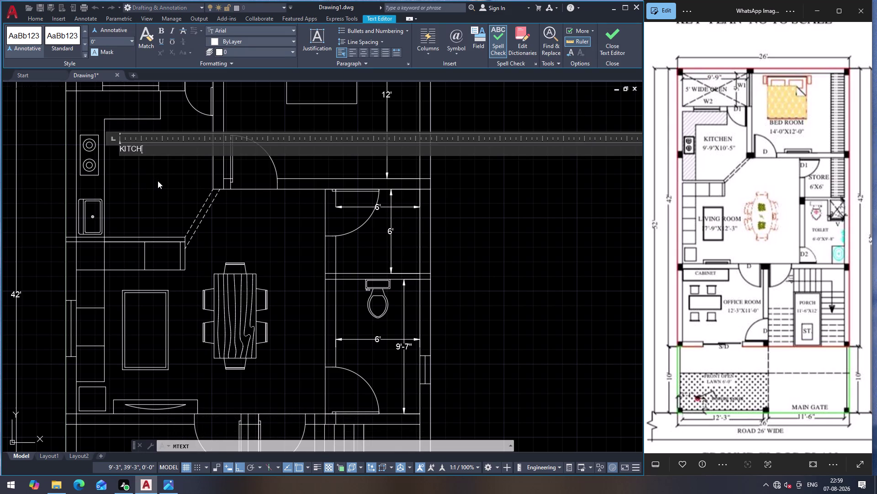
text(E)
key(n)
key(Return)
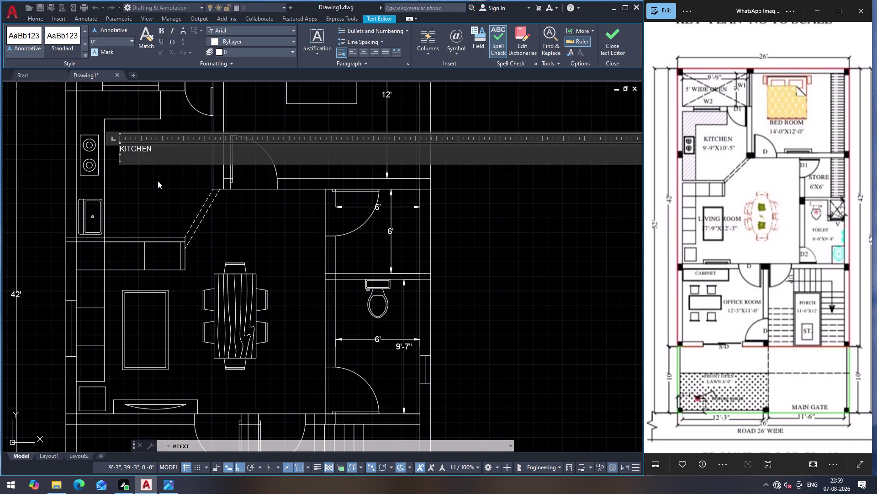
key(9)
key(apostrophe)
key(x)
key(BackSpace)
key(9)
text(")
key(space)
text(X)
text(M)
key(BackSpace)
key(space)
text(10)
key(apostrophe)
key(5)
key(shift+quotedbl)
click(208, 155)
key(Escape)
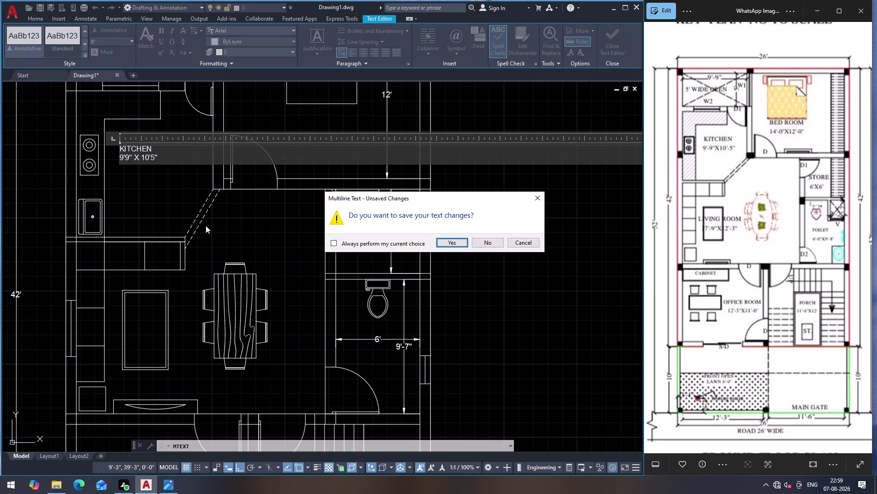
click(514, 242)
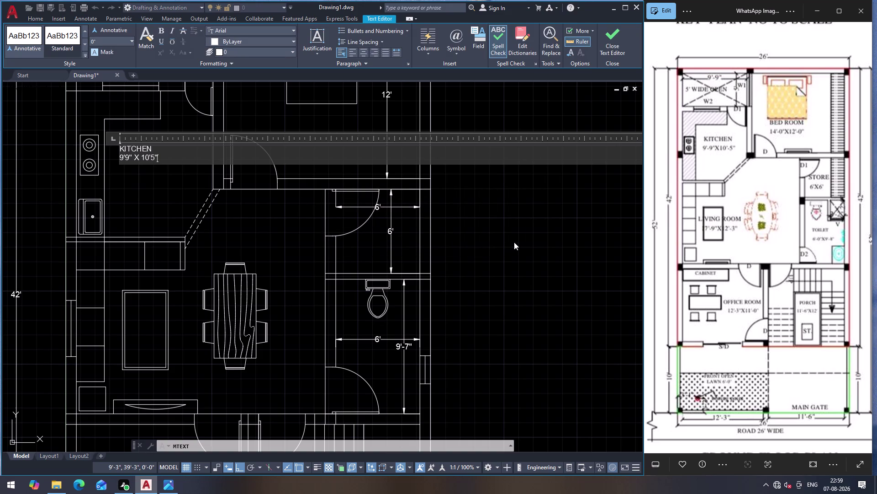
key(ctrl+Return)
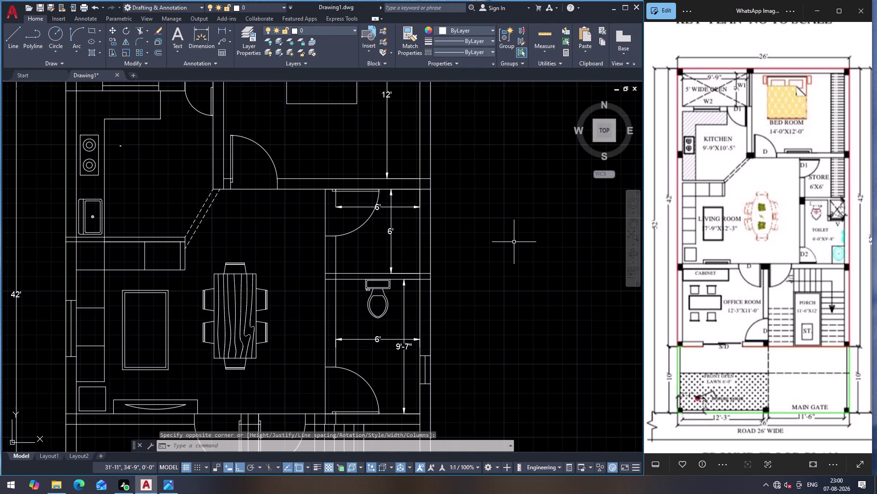
Select the kitchen label and open its Properties.
key(Escape)
scroll(up, 3)
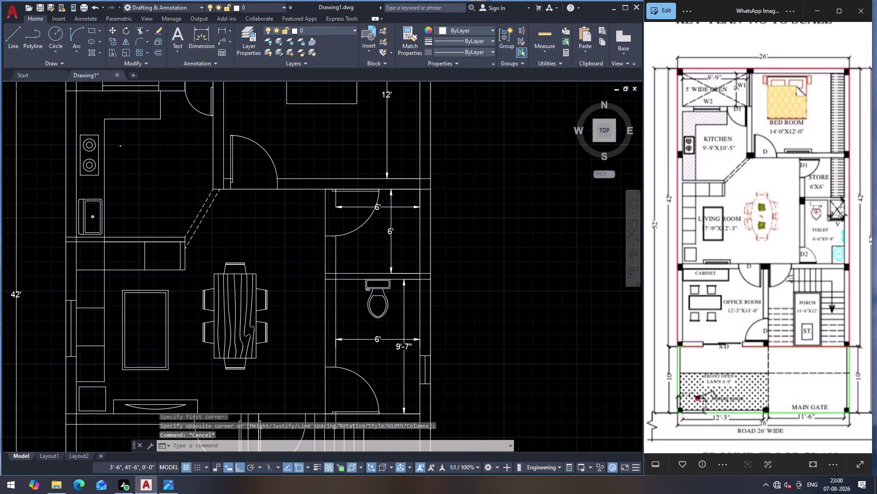
scroll(up, 3)
click(128, 112)
click(278, 201)
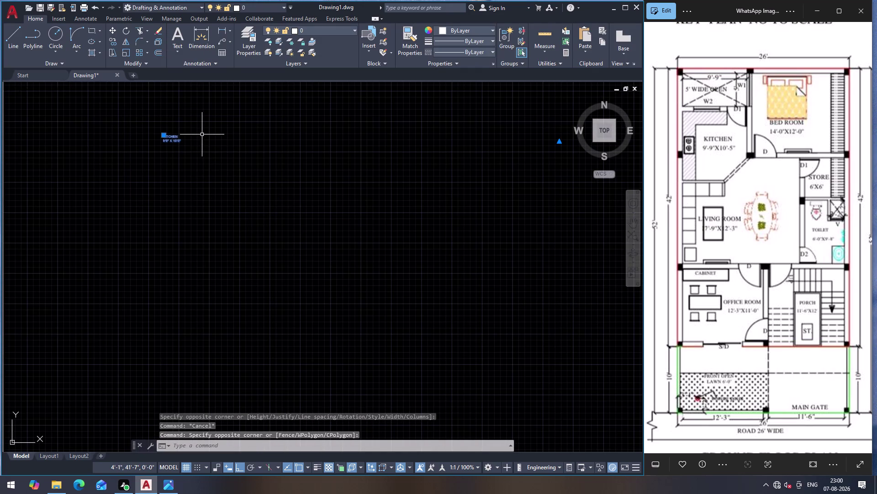
right_click(192, 137)
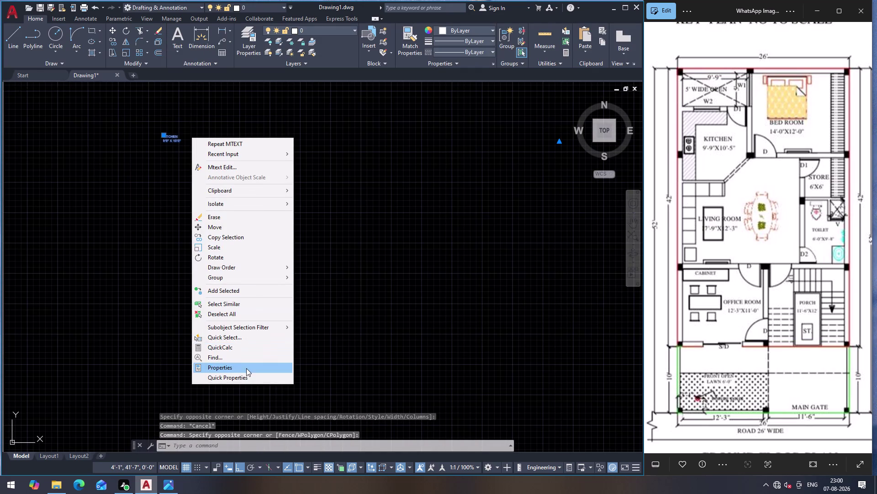
click(246, 368)
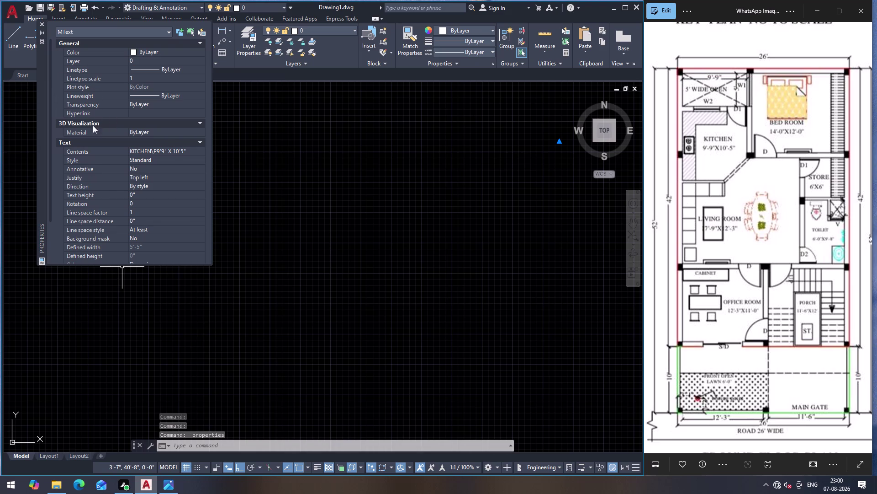
Change the label's text height to 10, then 5 inches, and close Properties.
click(135, 196)
key(1)
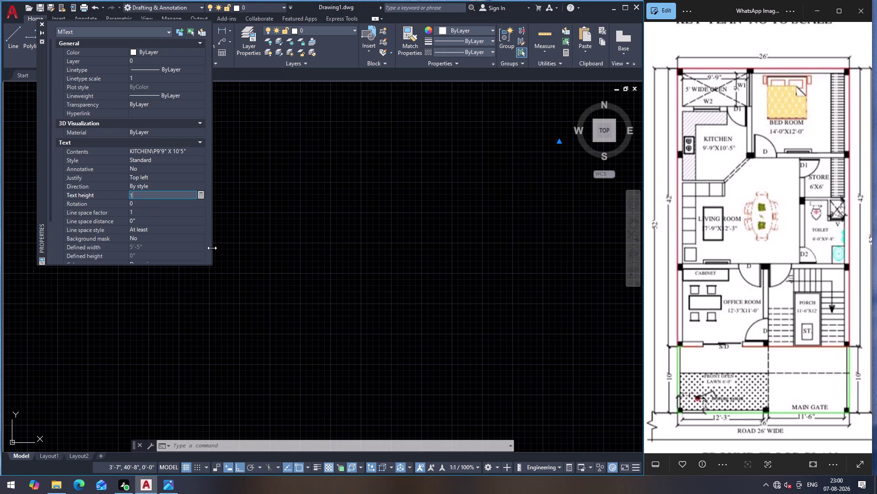
key(0)
key(Return)
scroll(down, 3)
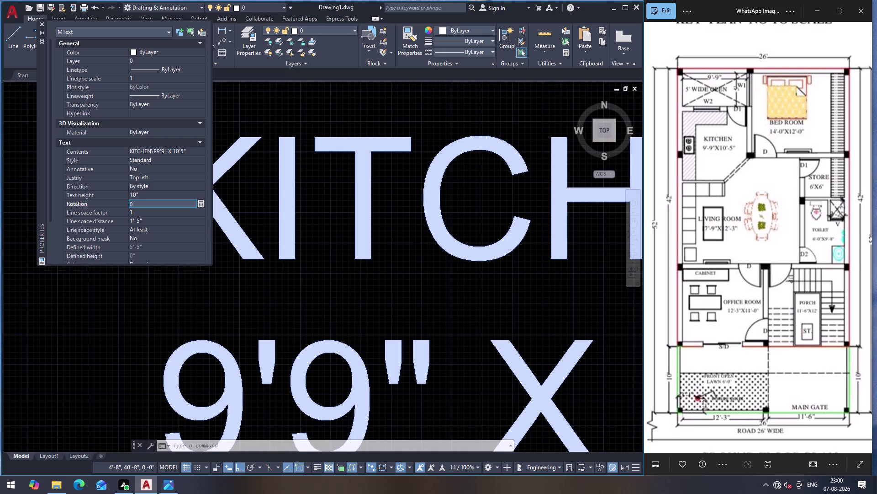
scroll(down, 3)
click(155, 193)
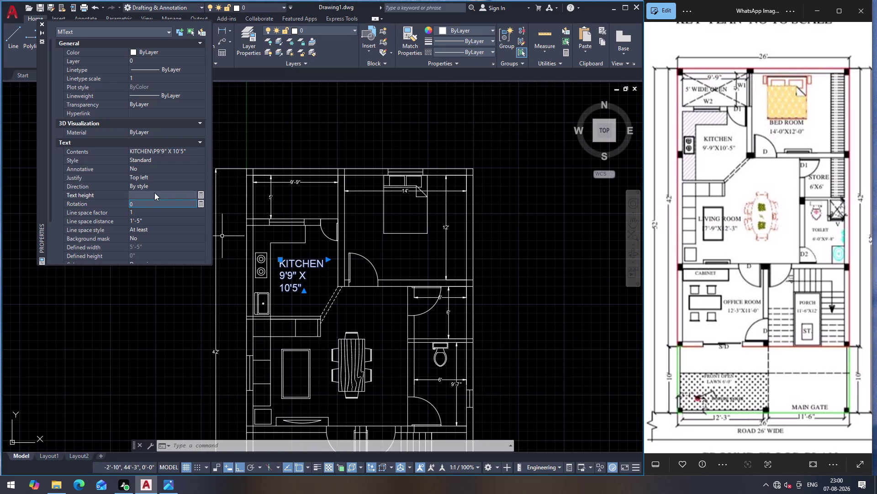
key(5)
key(Return)
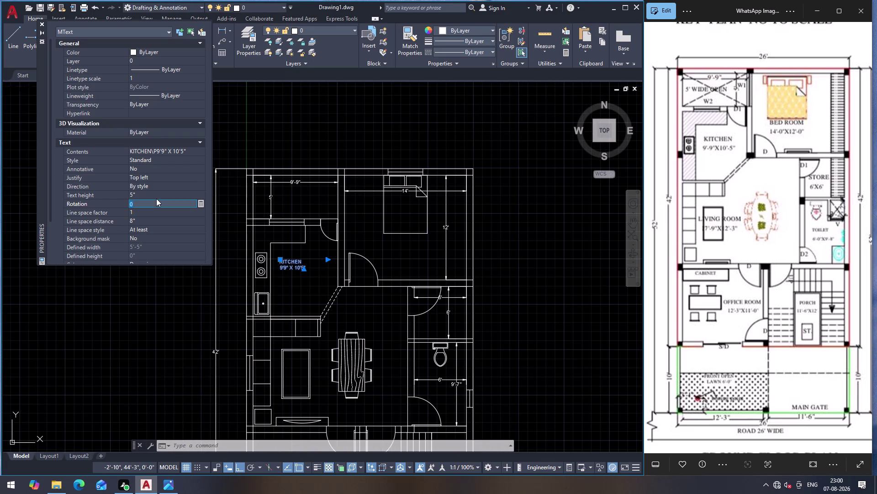
key(Escape)
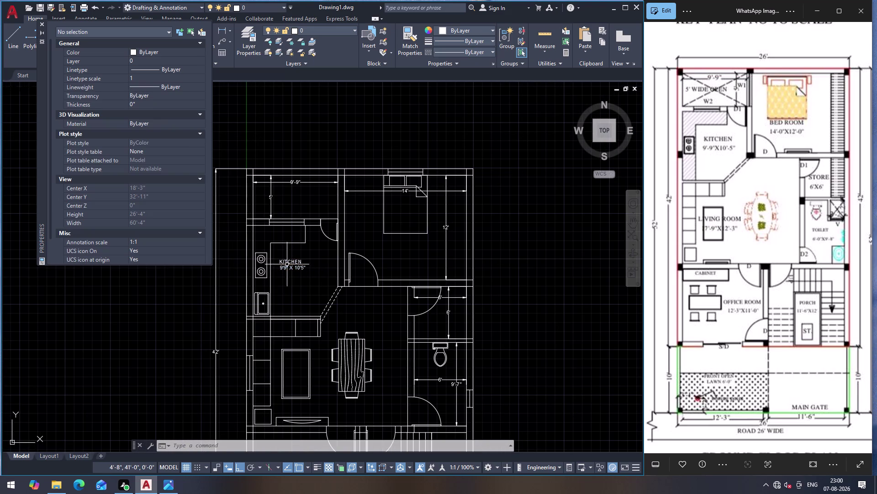
click(41, 26)
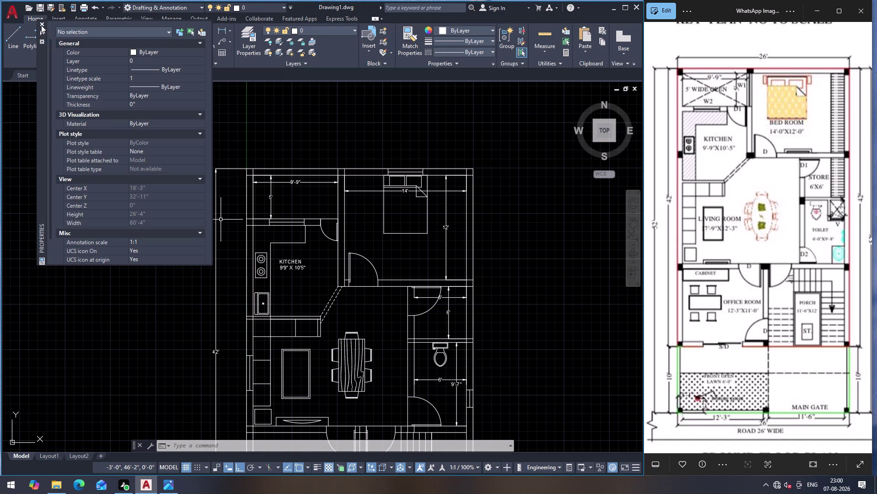
Nudge the kitchen label into a new spot with MOVE.
click(294, 259)
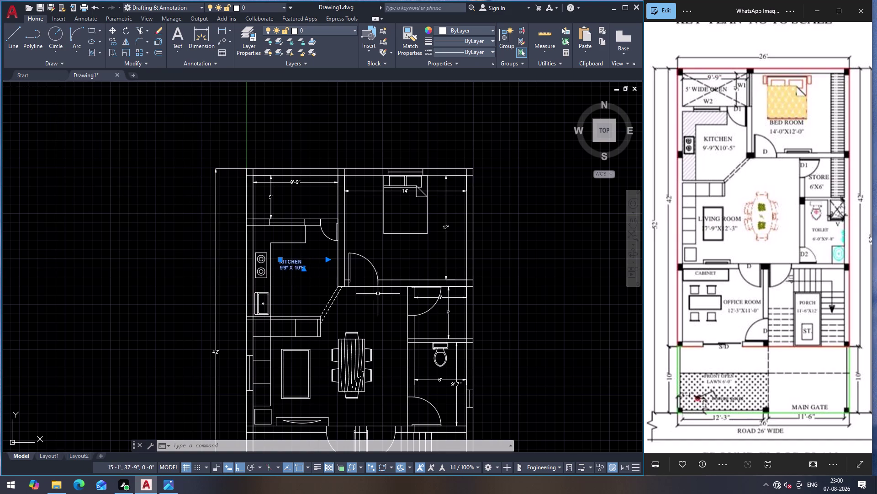
key(m)
key(Return)
click(300, 265)
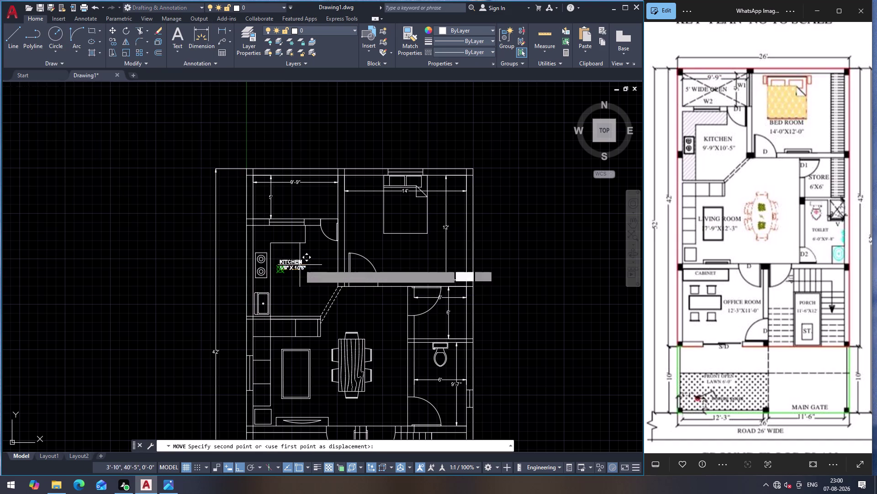
click(299, 265)
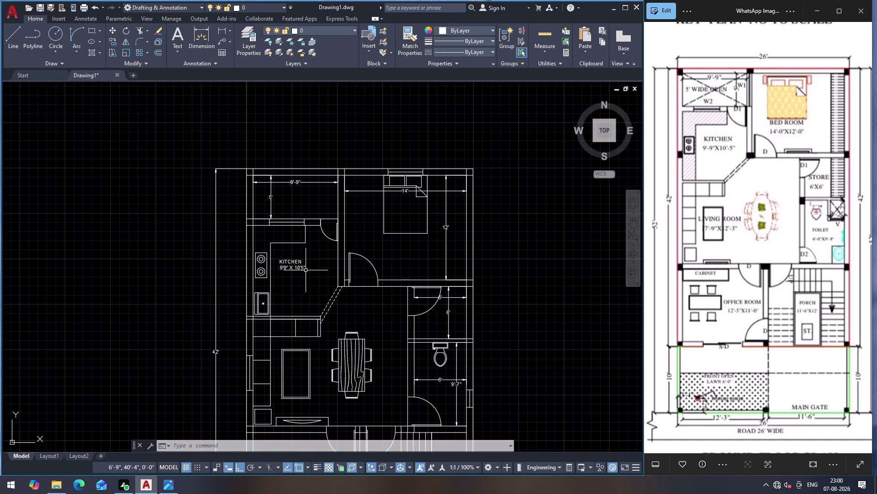
Move the kitchen label to the kitchen's centre, then reopen its text for editing.
click(296, 267)
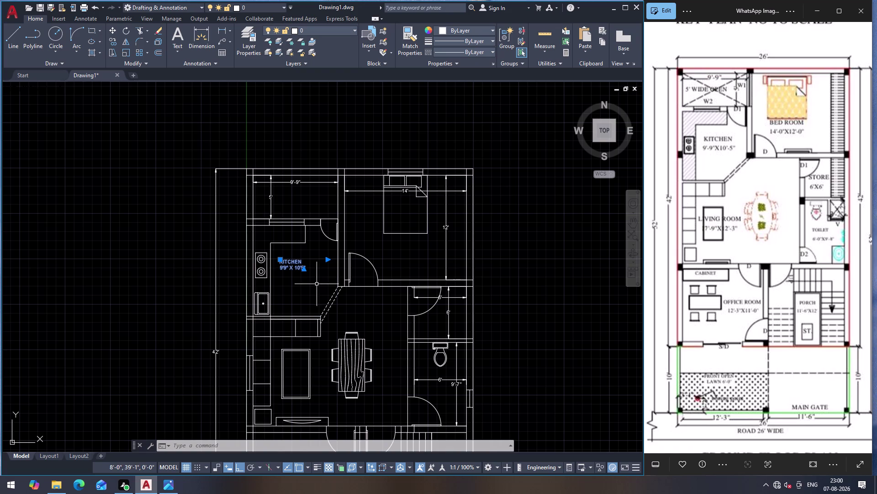
key(m)
key(Return)
click(305, 270)
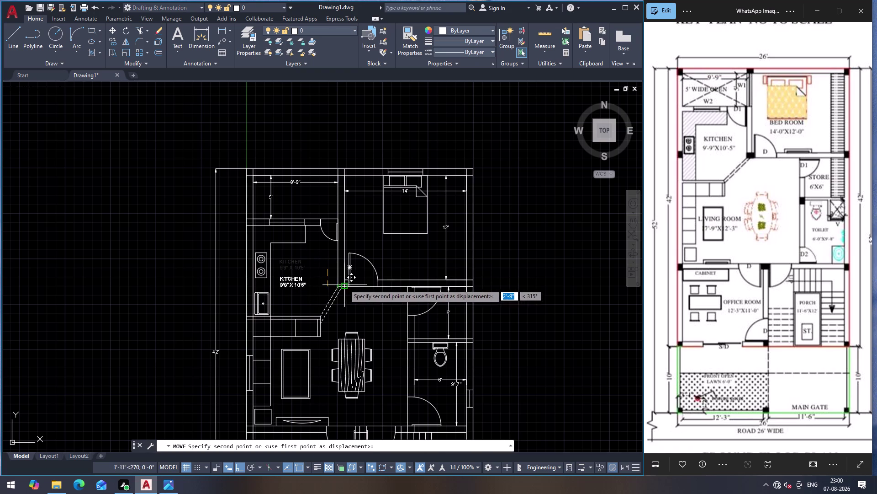
click(237, 463)
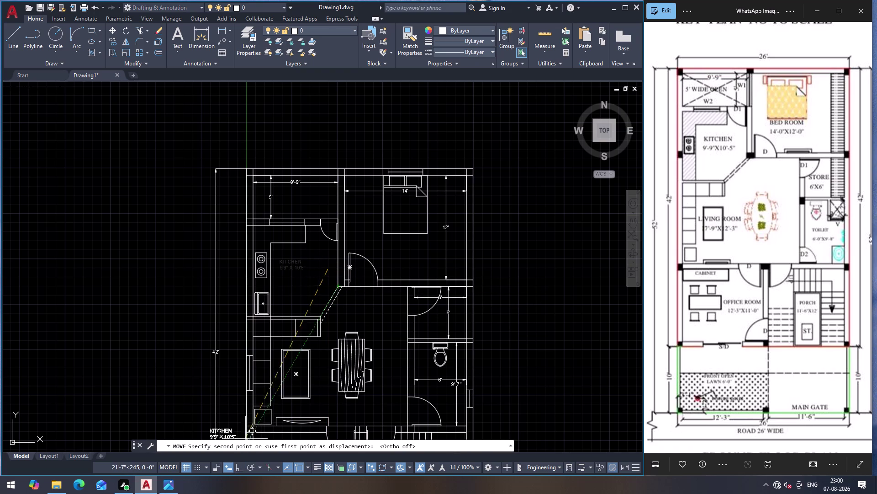
click(345, 277)
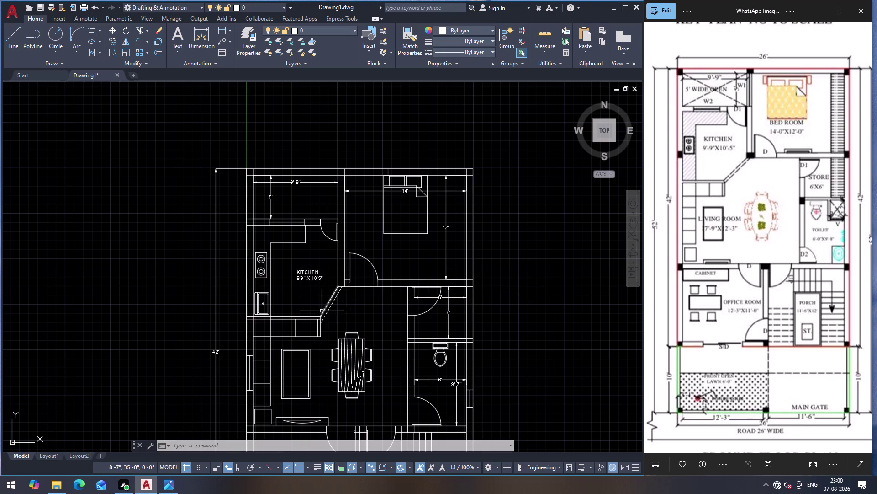
key(Escape)
key(Escape)
key(Escape)
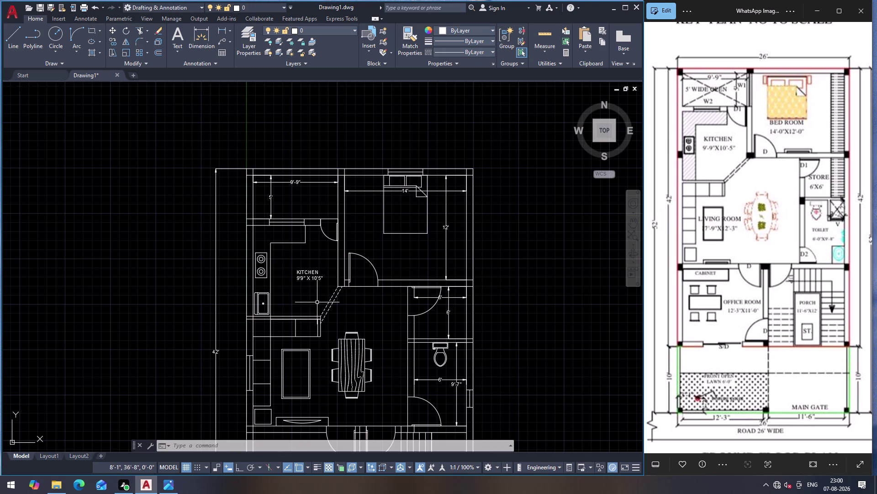
click(310, 277)
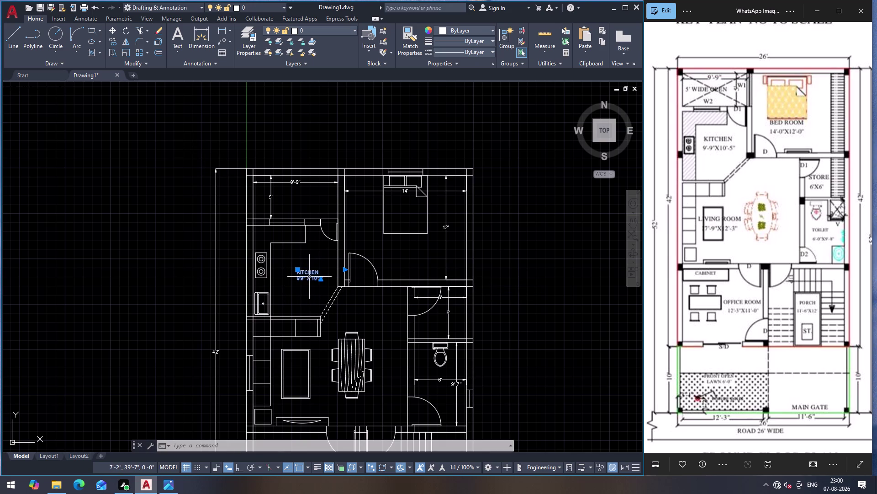
double_click(309, 277)
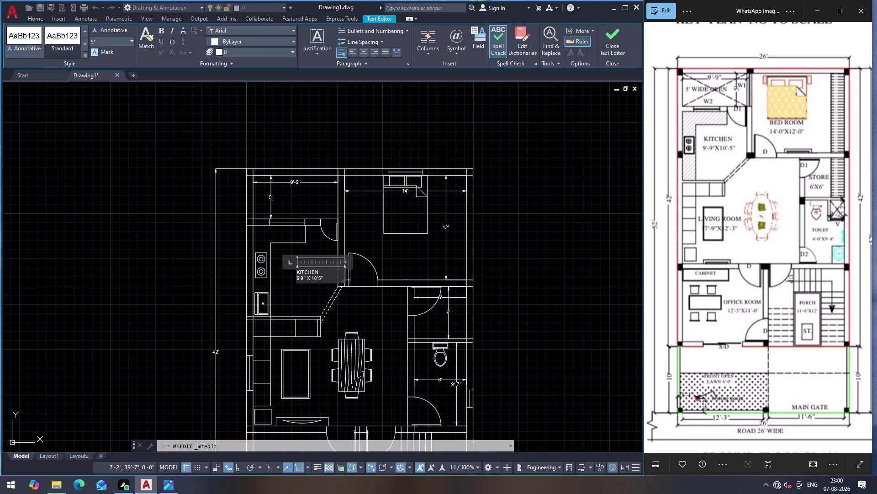
Copy the kitchen label with CO into the bedroom and the room below it.
key(Escape)
click(320, 276)
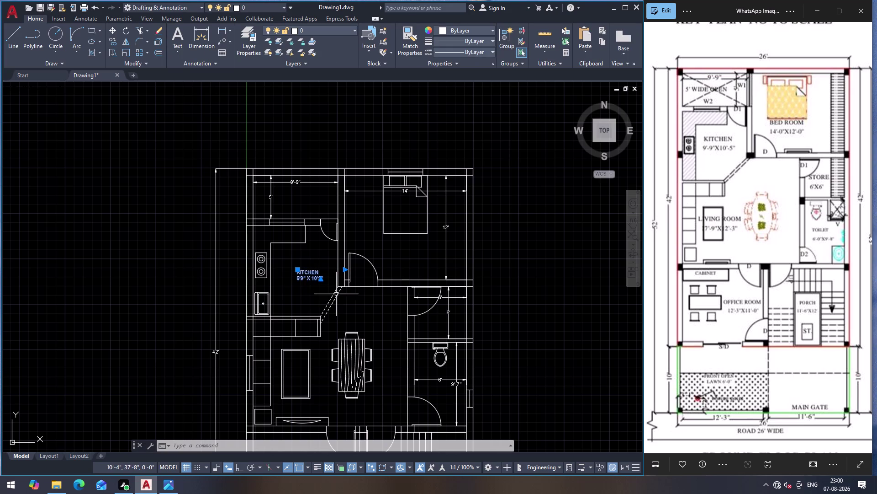
text(CO)
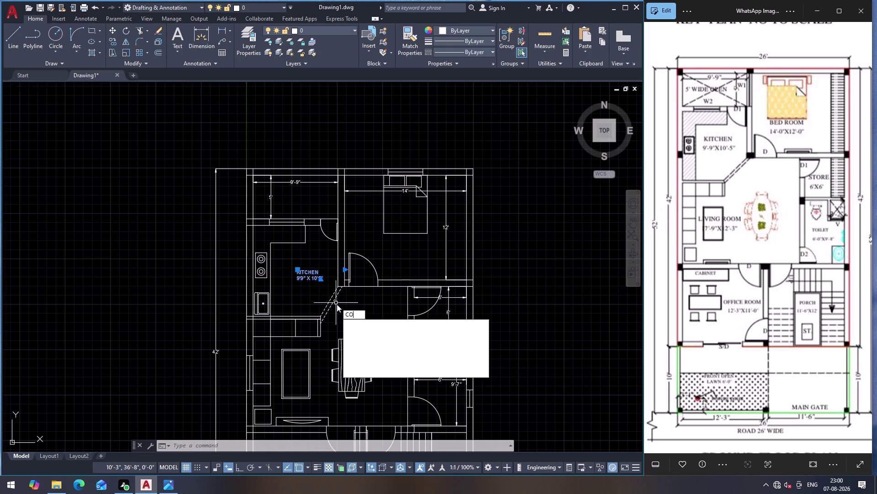
key(Return)
click(317, 279)
click(404, 251)
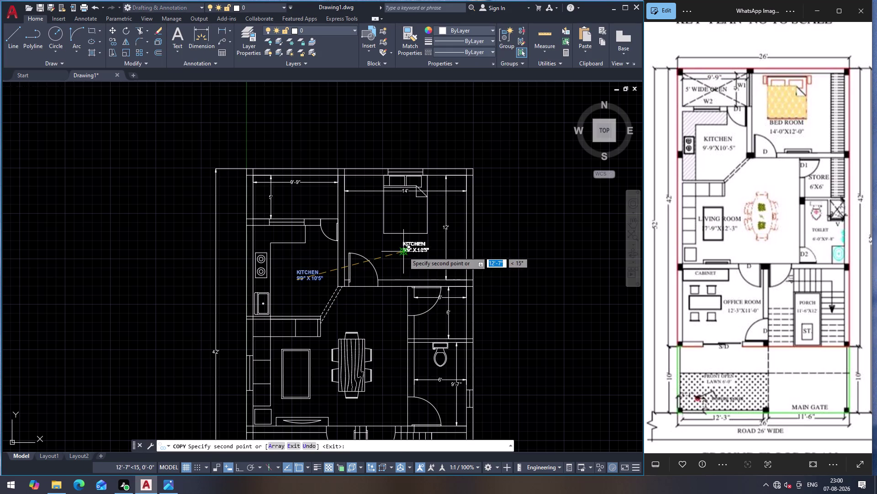
click(430, 326)
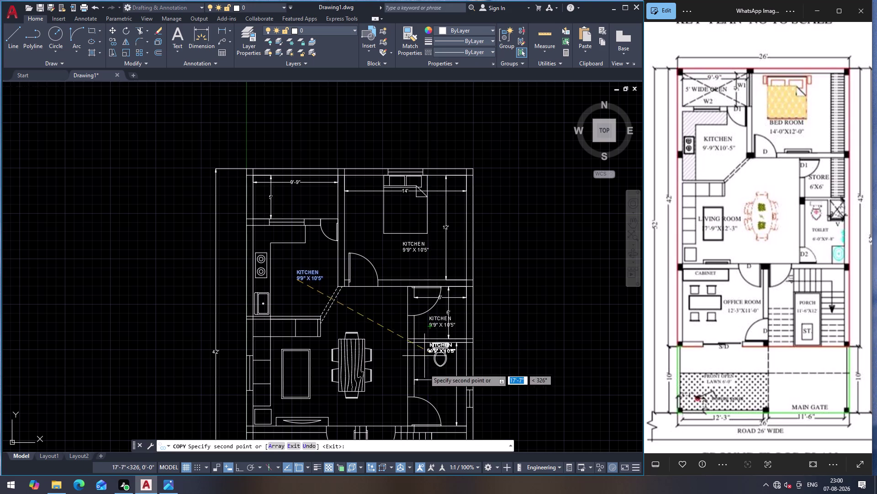
click(430, 390)
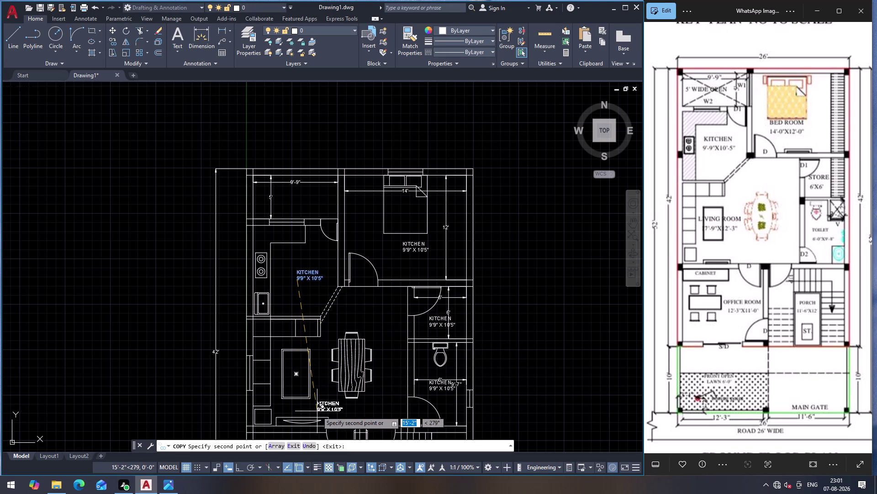
Place more kitchen label copies in a lower room and near the dining chairs.
click(317, 411)
scroll(down, 3)
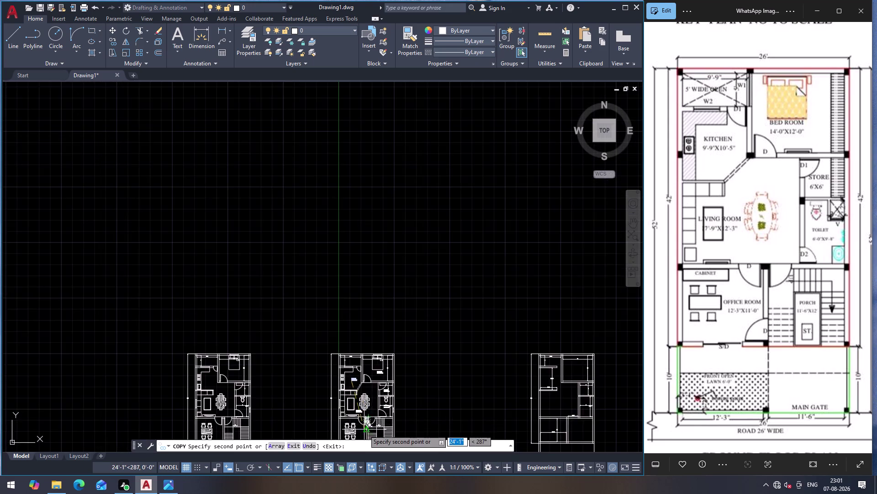
scroll(down, 3)
scroll(up, 3)
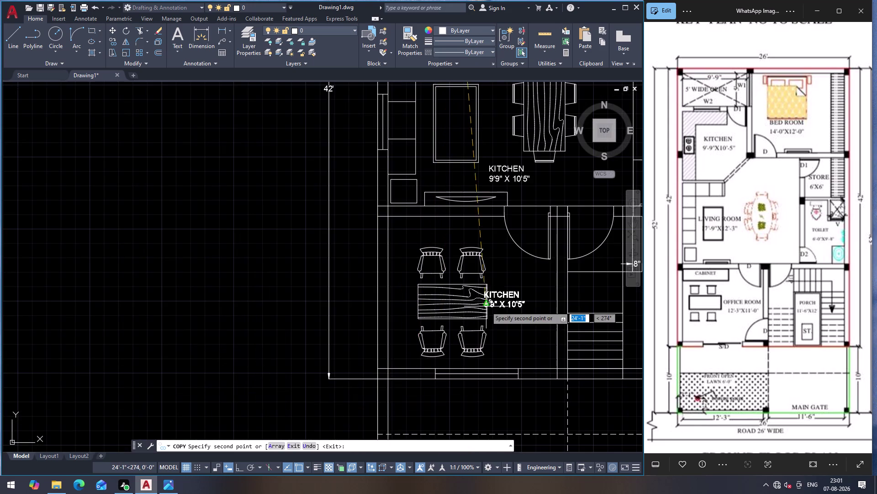
click(501, 304)
scroll(down, 3)
scroll(up, 3)
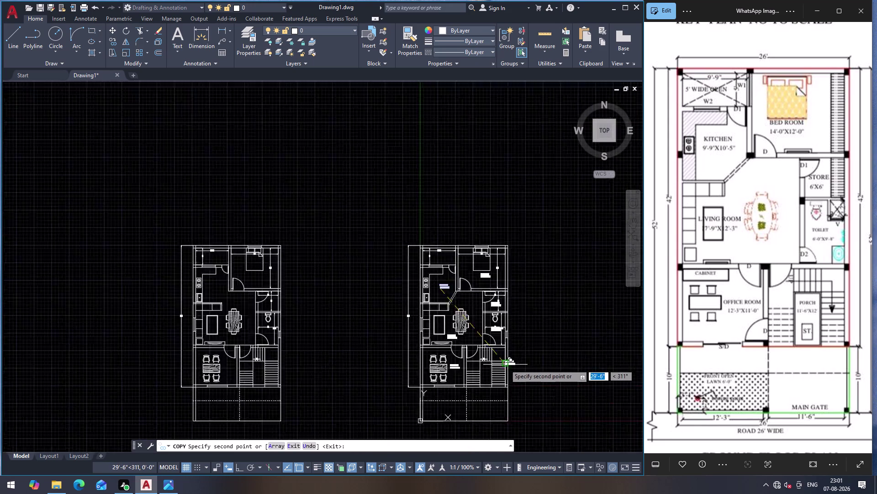
scroll(up, 3)
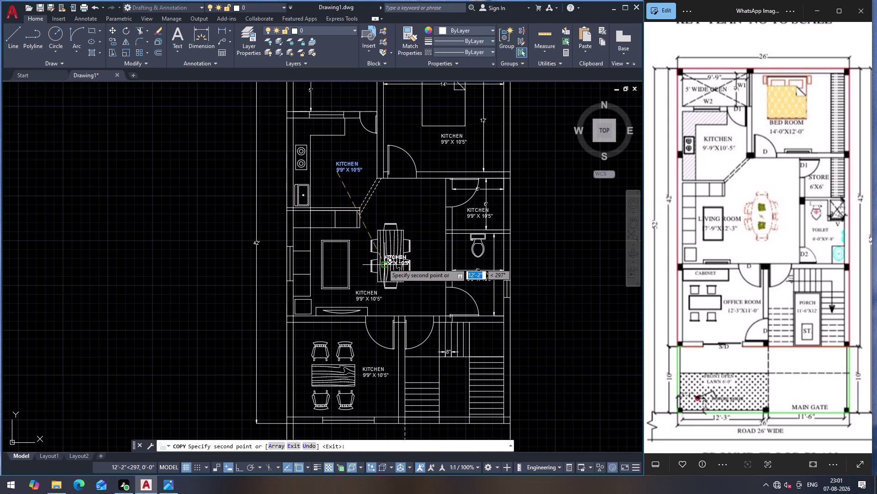
scroll(down, 3)
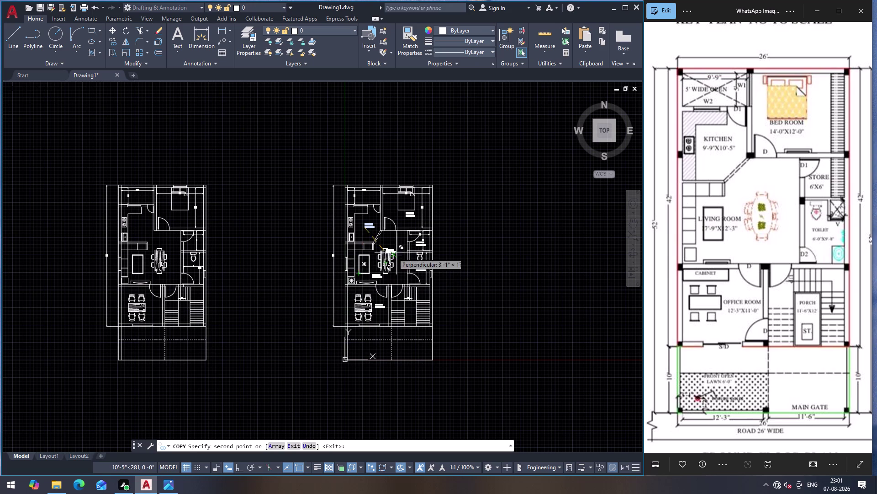
key(Escape)
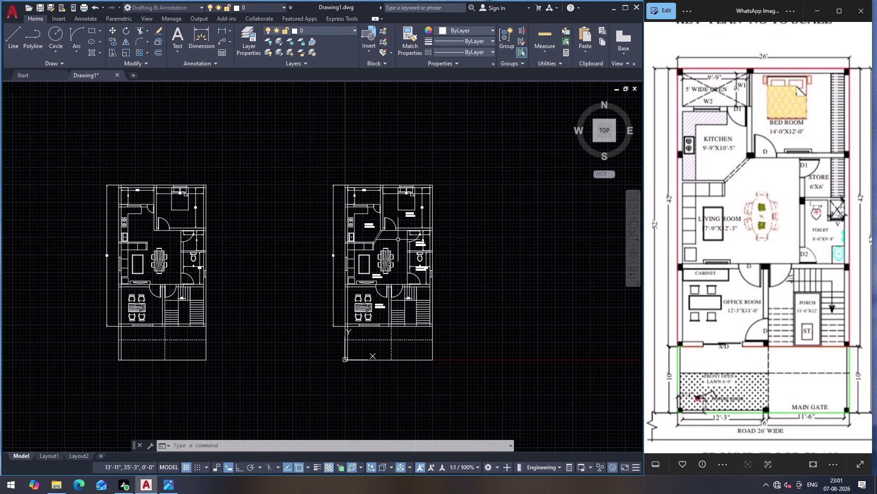
scroll(up, 3)
Change the bedroom copy's first line from KITCHEN to BED ROOM.
double_click(379, 173)
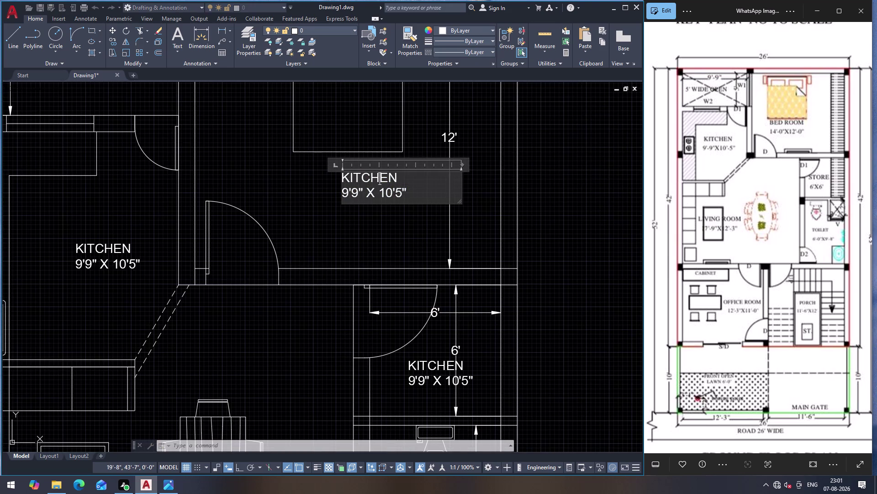
click(405, 178)
key(ctrl+p)
key(ctrl+BackSpace)
key(ctrl+BackSpace)
key(ctrl+BackSpace)
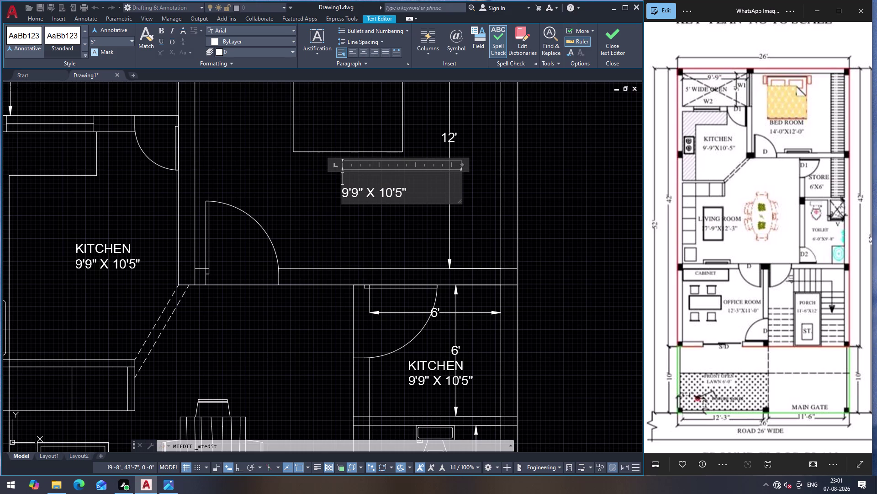
text(BED)
key(space)
text(ROOM)
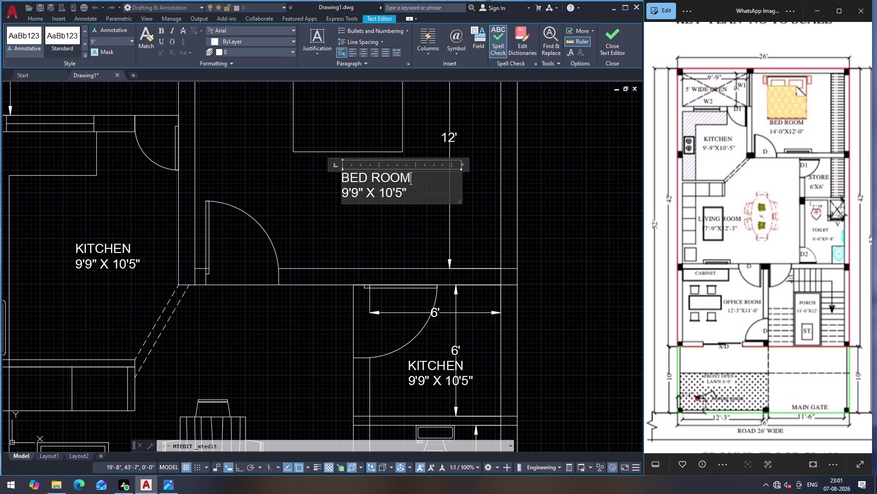
Replace the old kitchen size with 14' X 12' and close the editor.
key(Down)
key(Left)
key(Left)
key(Right)
key(Right)
key(BackSpace)
key(BackSpace)
key(BackSpace)
key(BackSpace)
key(BackSpace)
key(BackSpace)
key(BackSpace)
key(BackSpace)
key(BackSpace)
key(BackSpace)
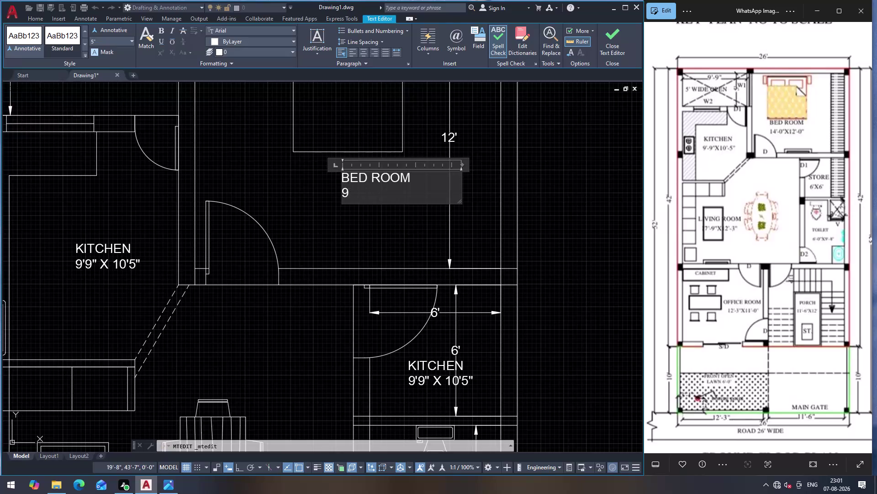
key(BackSpace)
text(14)
text(' X)
key(space)
text(12)
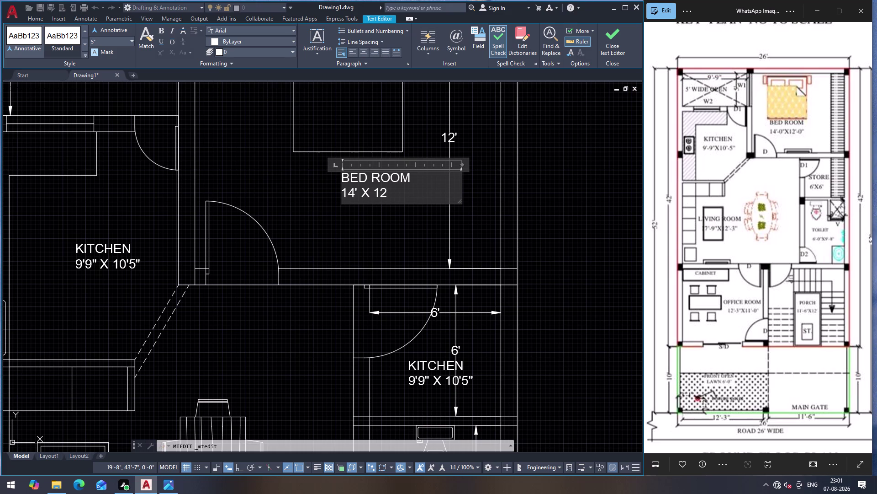
key(apostrophe)
key(ctrl+Return)
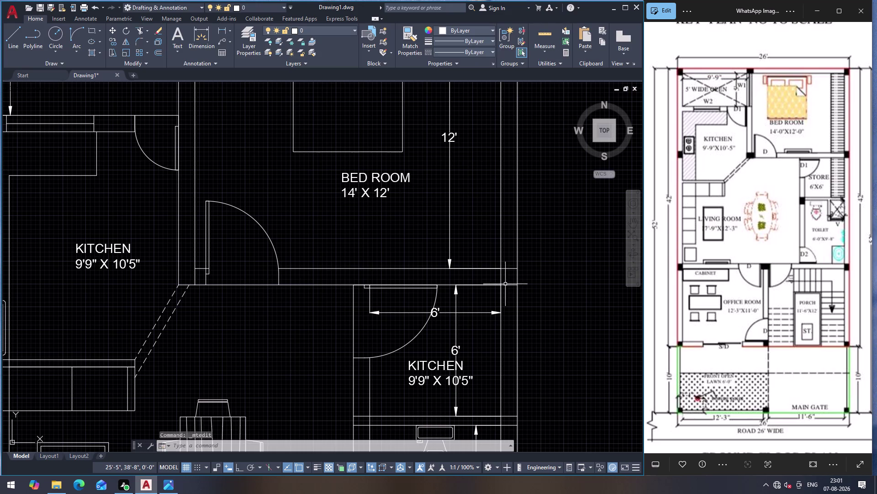
Change the duplicate label's first line from KITCHEN to STORE ROOM.
scroll(down, 3)
scroll(up, 3)
double_click(439, 397)
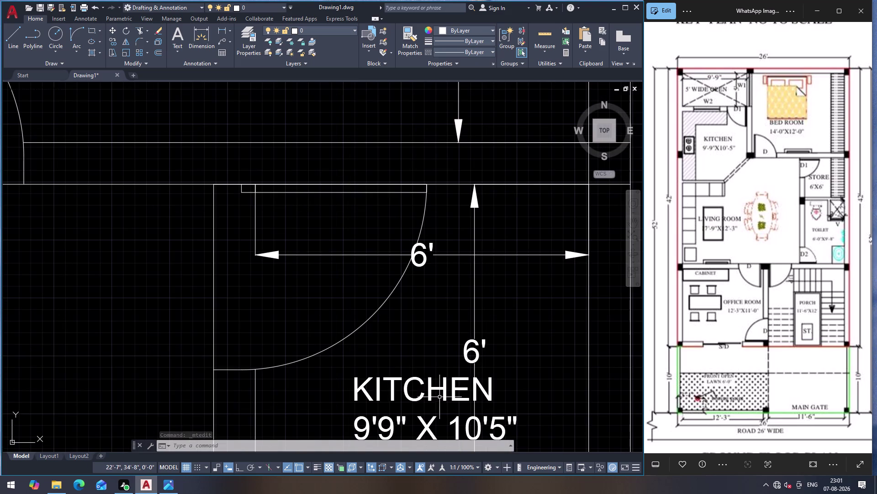
click(451, 389)
double_click(448, 389)
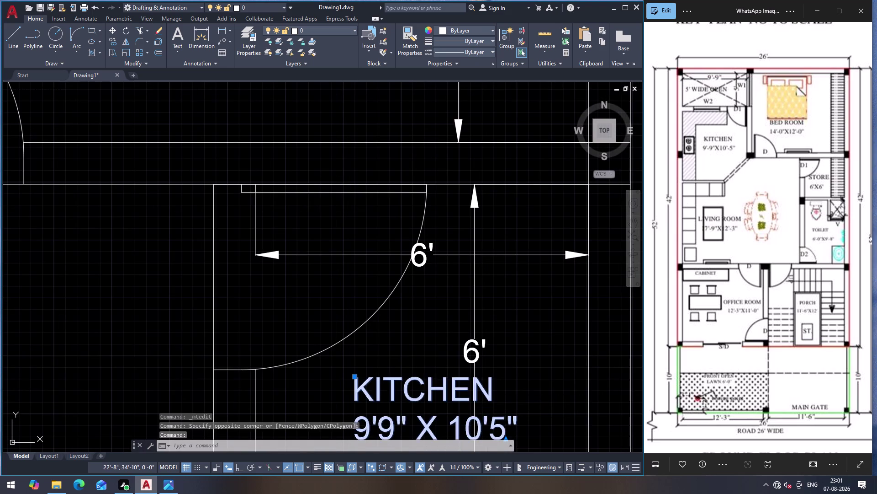
click(522, 393)
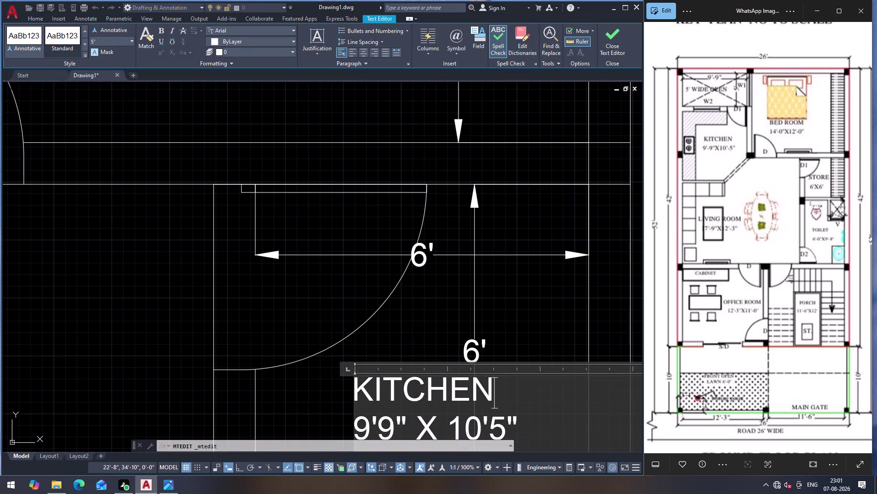
key(BackSpace)
key(BackSpace)
key(BackSpace)
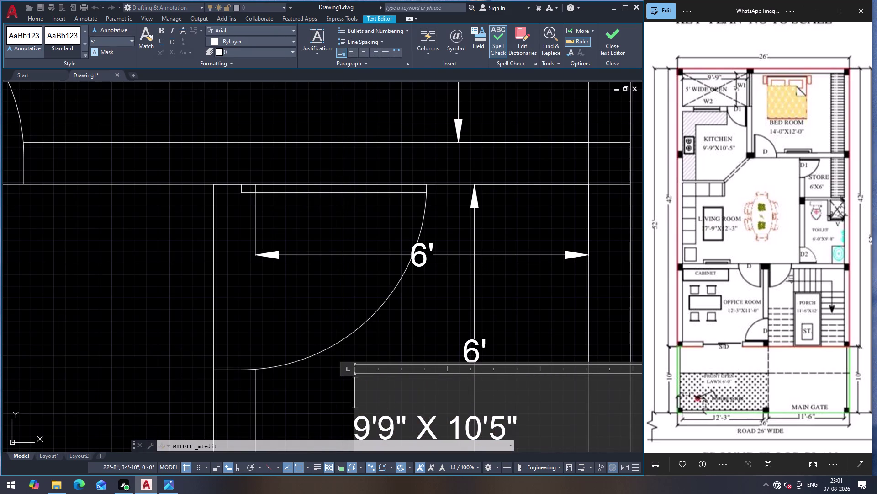
text(STORE)
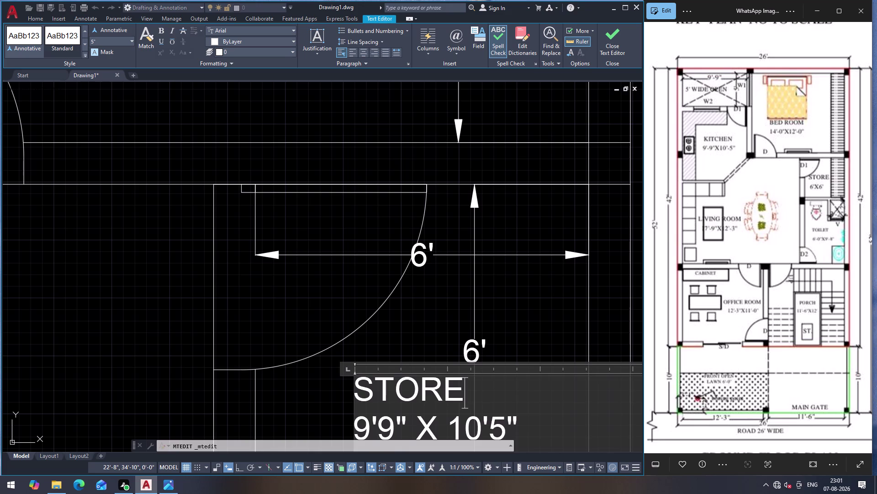
key(space)
text(ROOM)
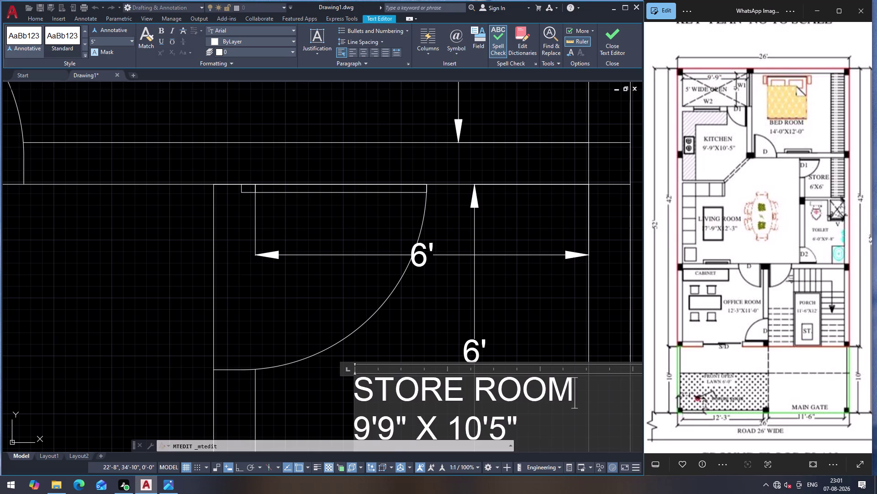
Replace the old size with 6' X 6' and close the editor.
key(Down)
key(BackSpace)
key(BackSpace)
key(BackSpace)
key(BackSpace)
key(BackSpace)
key(BackSpace)
key(BackSpace)
key(BackSpace)
key(BackSpace)
key(BackSpace)
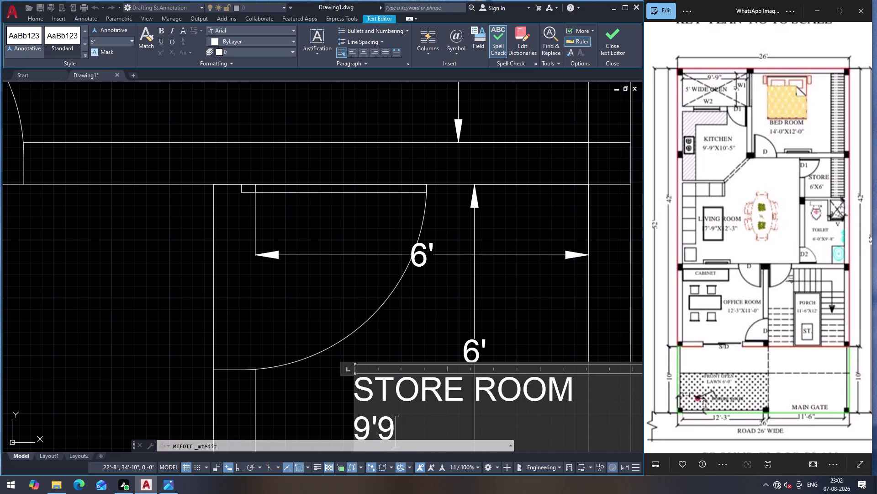
key(BackSpace)
key(BackSpace)
key(6)
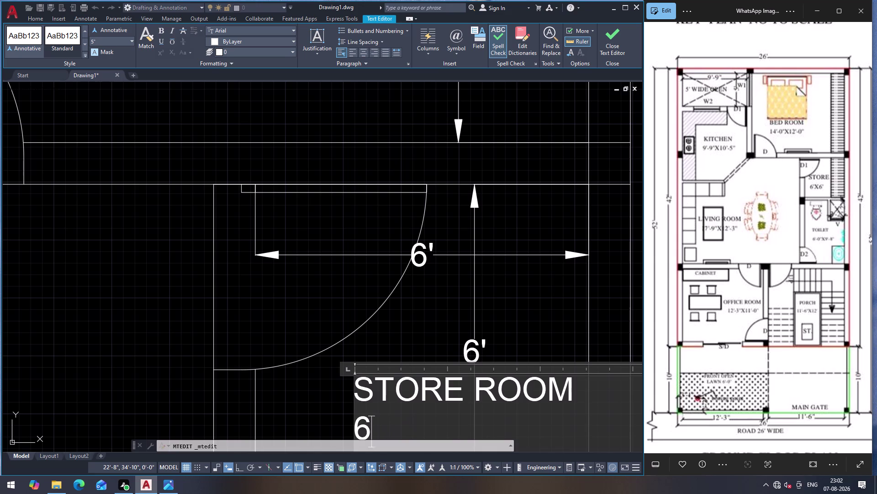
text(' X)
key(space)
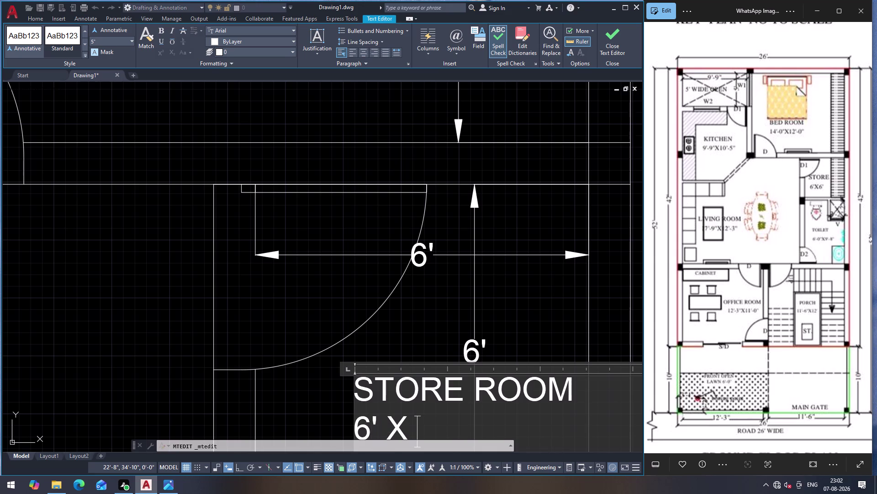
text(6)
key(apostrophe)
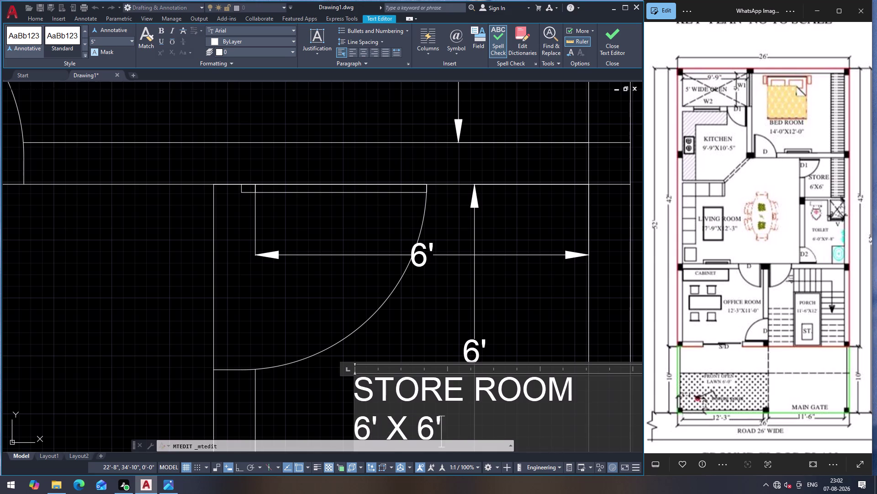
key(ctrl+Return)
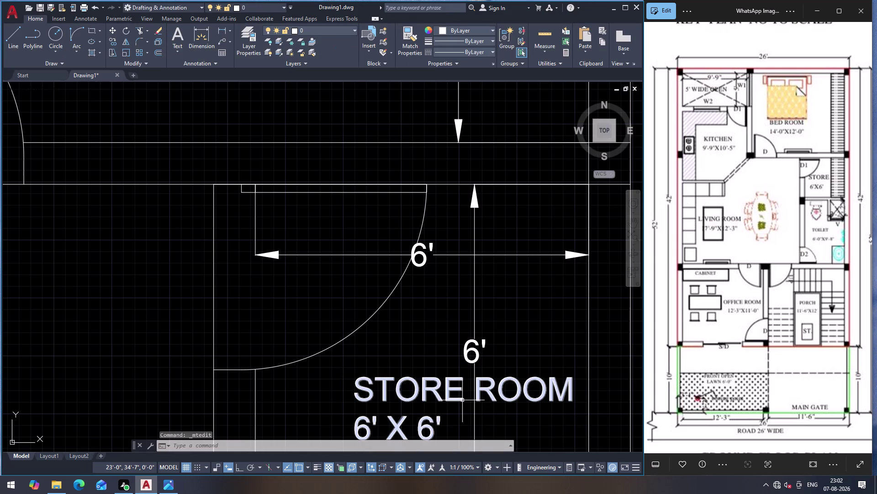
scroll(down, 3)
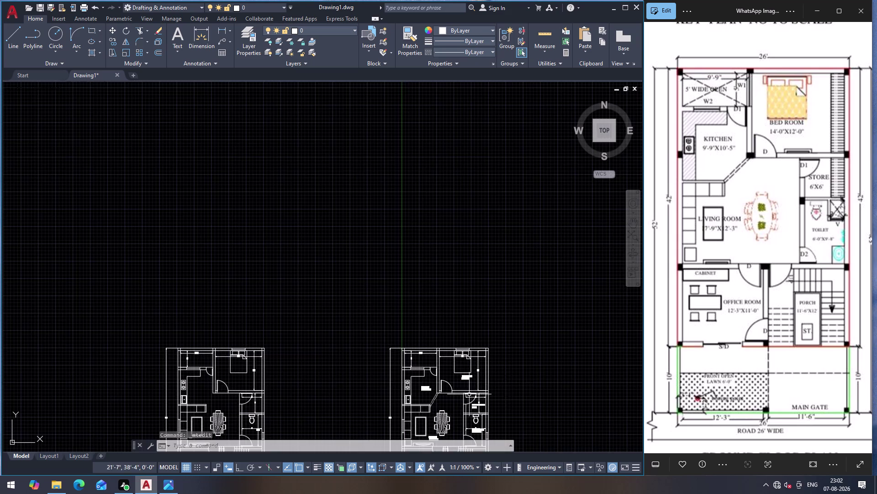
Change the copied KITCHEN label beside the toilet to read TOILET and remove its old size.
scroll(down, 3)
scroll(up, 3)
scroll(down, 3)
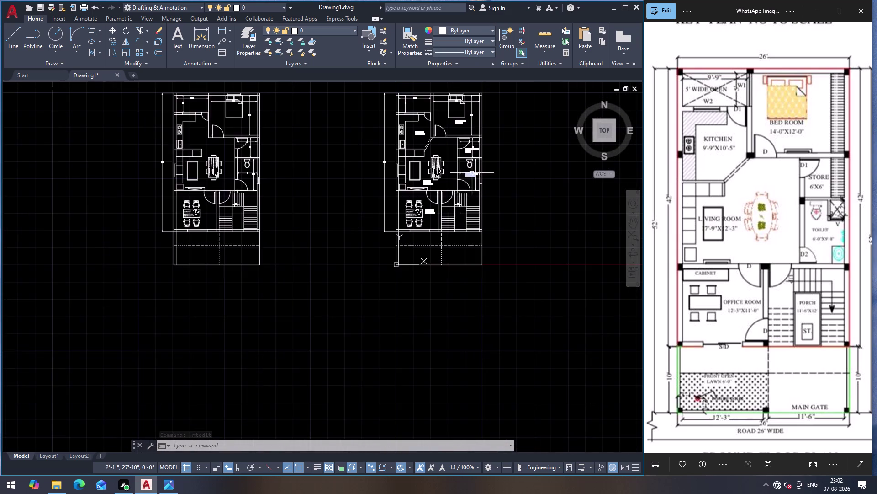
scroll(up, 3)
click(460, 195)
click(465, 187)
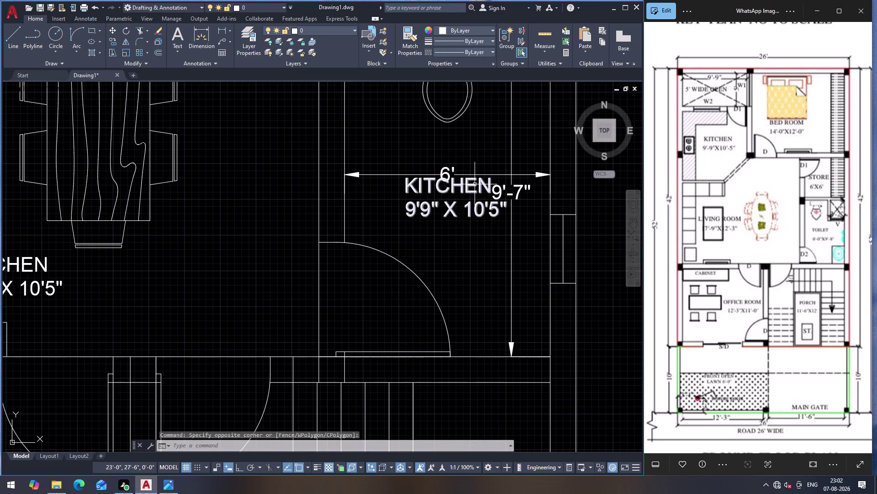
double_click(475, 184)
click(506, 185)
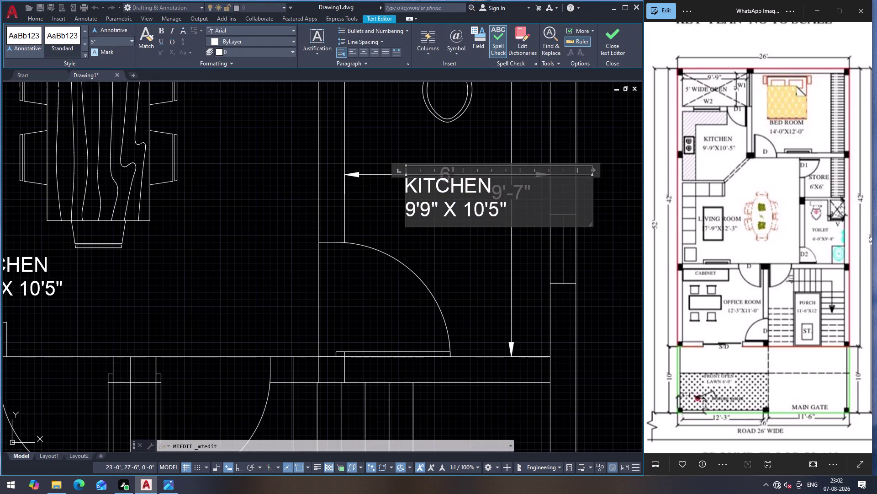
key(BackSpace)
key(BackSpace)
key(BackSpace)
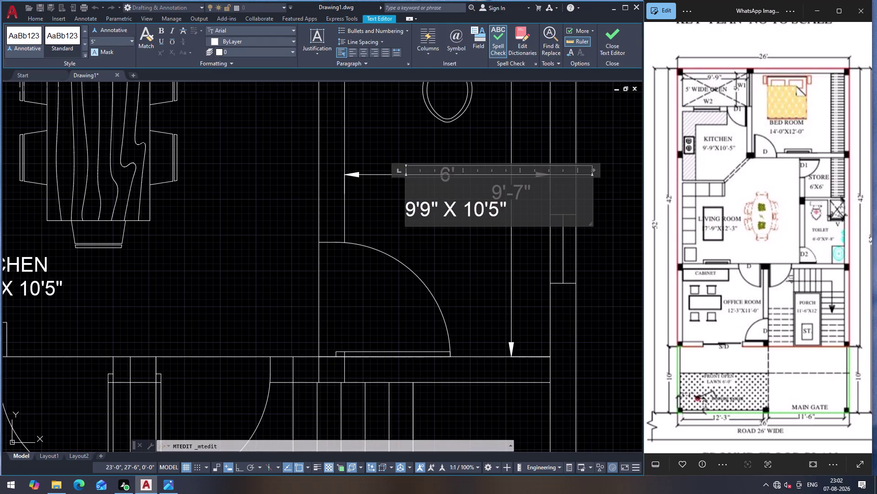
key(BackSpace)
text(T)
text(OL)
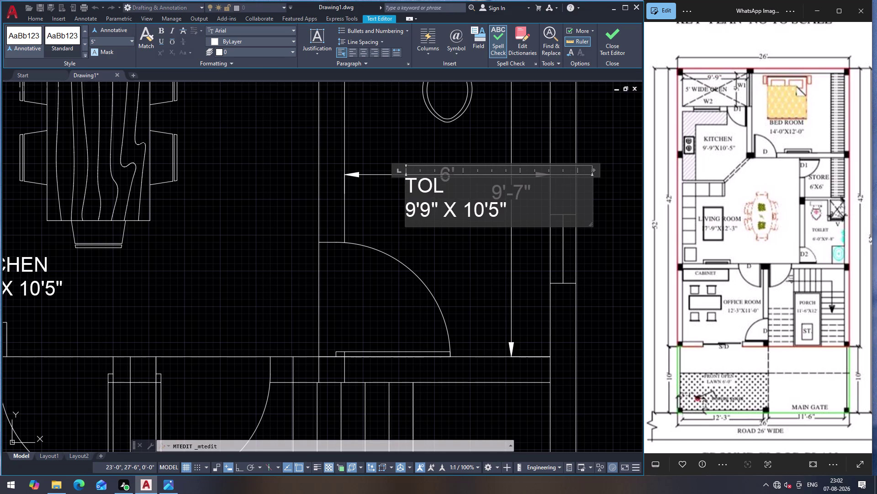
key(BackSpace)
text(ILET)
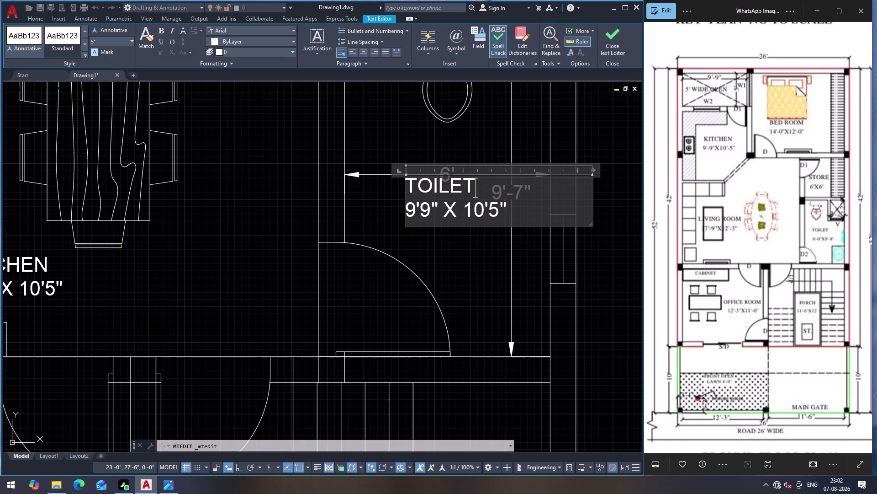
key(Down)
key(Right)
key(Right)
key(Right)
key(Right)
key(BackSpace)
key(BackSpace)
key(BackSpace)
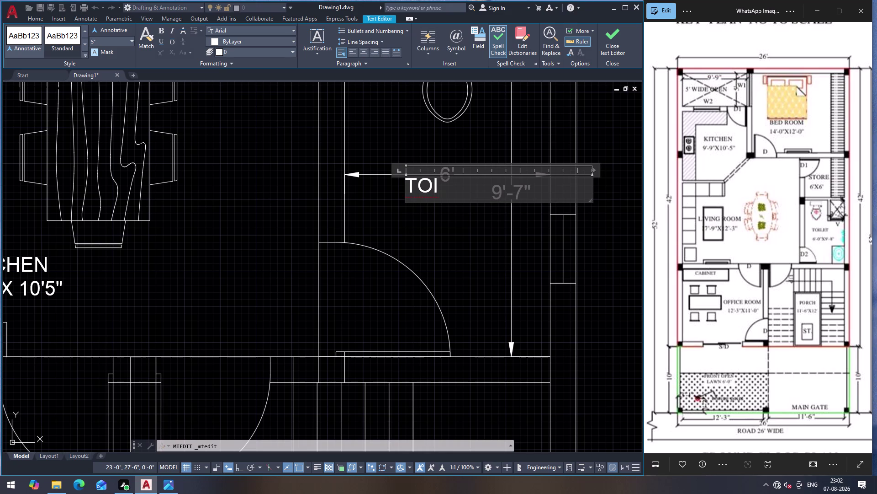
text(LR)
key(t)
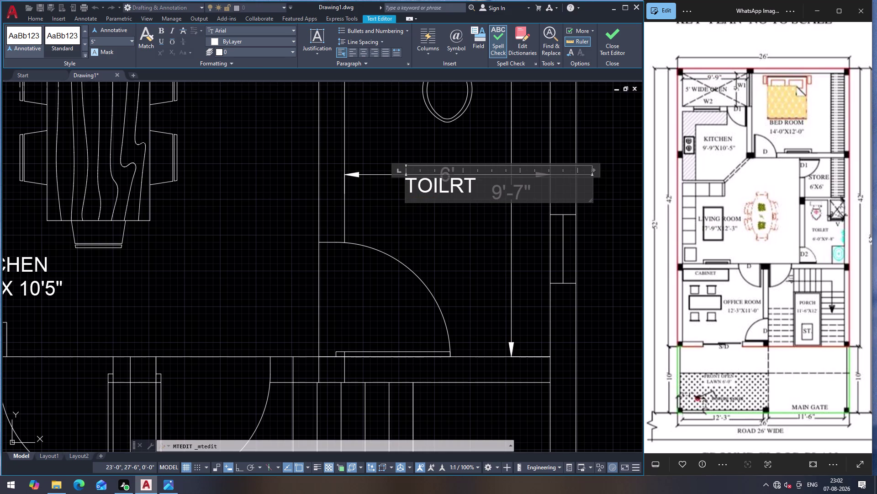
key(BackSpace)
key(BackSpace)
text(EYT)
key(Return)
key(BackSpace)
key(BackSpace)
key(BackSpace)
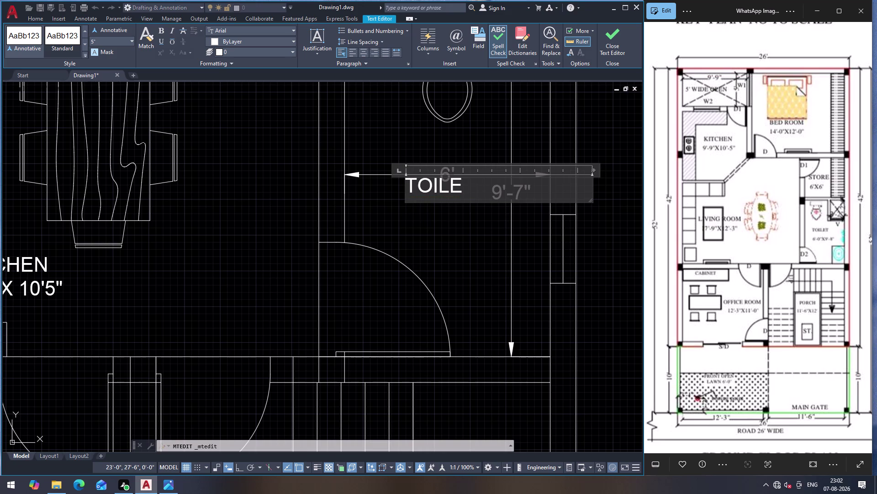
key(t)
key(Return)
key(space)
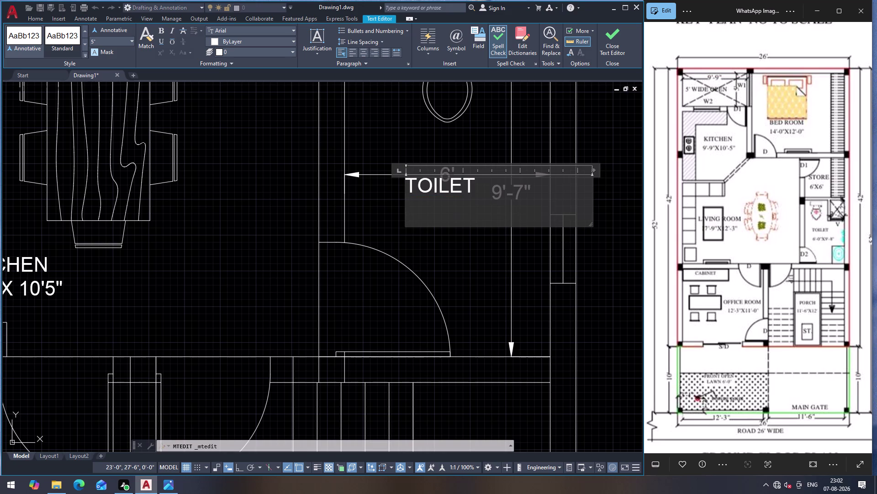
Enter the size 6' X 9'7" under TOILET and close the Text Editor.
key(6)
text(')
key(space)
text(X)
key(space)
key(9)
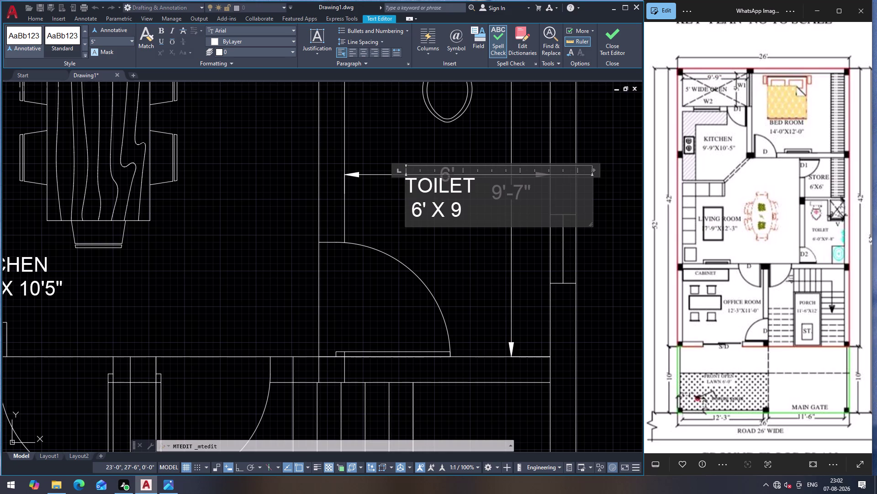
key(apostrophe)
text(7')
key(BackSpace)
key(shift+quotedbl)
key(ctrl+Return)
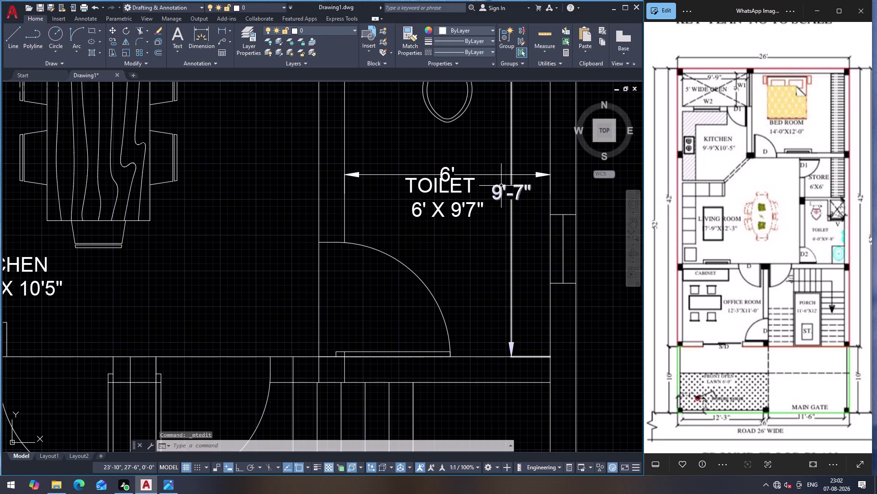
Delete the two dimension lines beside the toilet.
click(508, 190)
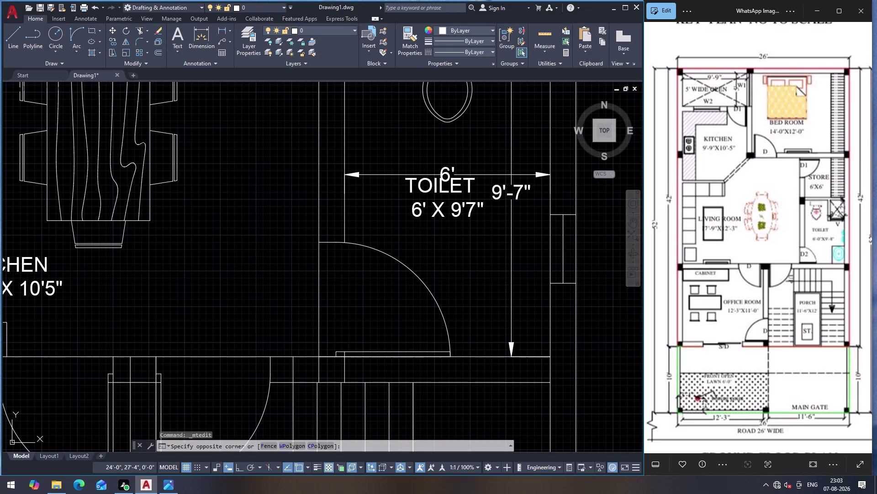
click(519, 177)
click(518, 173)
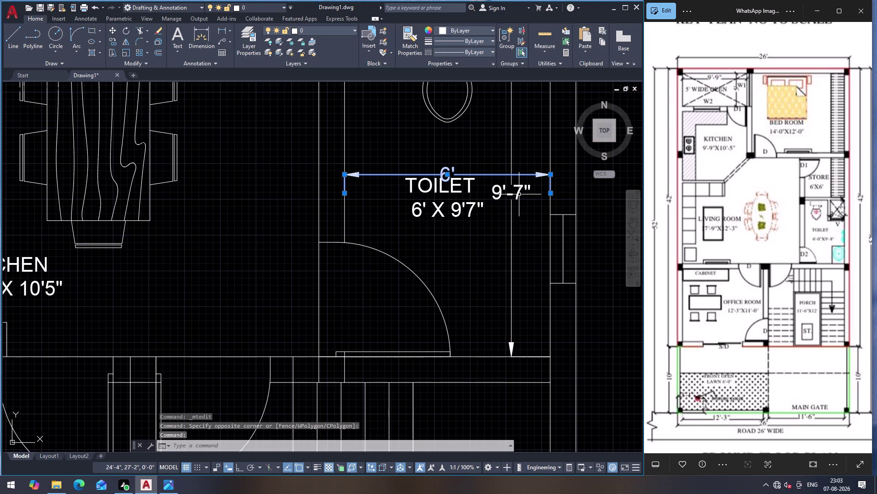
click(520, 192)
key(Delete)
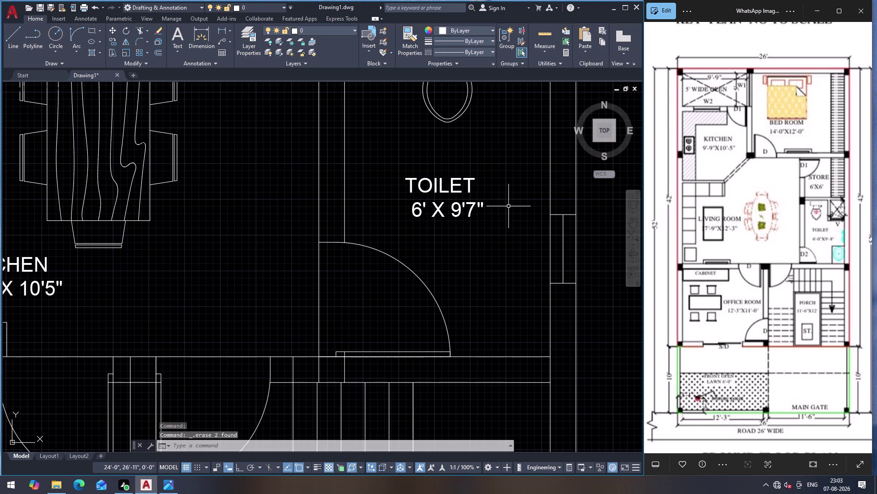
Delete the four dimension lines around the store room and bedroom.
scroll(down, 3)
scroll(up, 3)
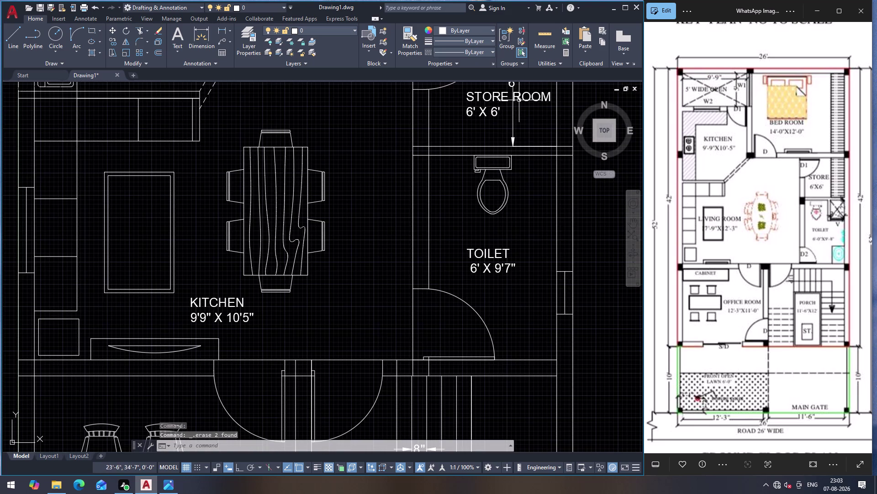
click(514, 111)
scroll(down, 3)
scroll(up, 3)
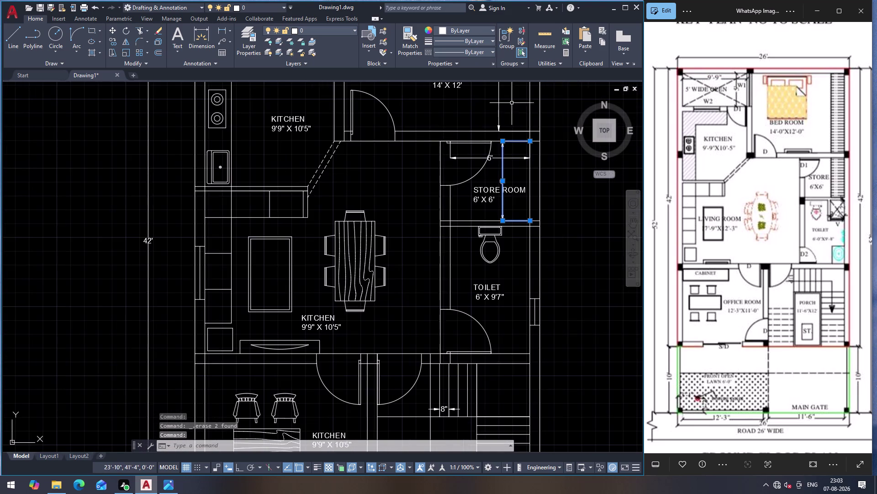
click(494, 158)
scroll(down, 3)
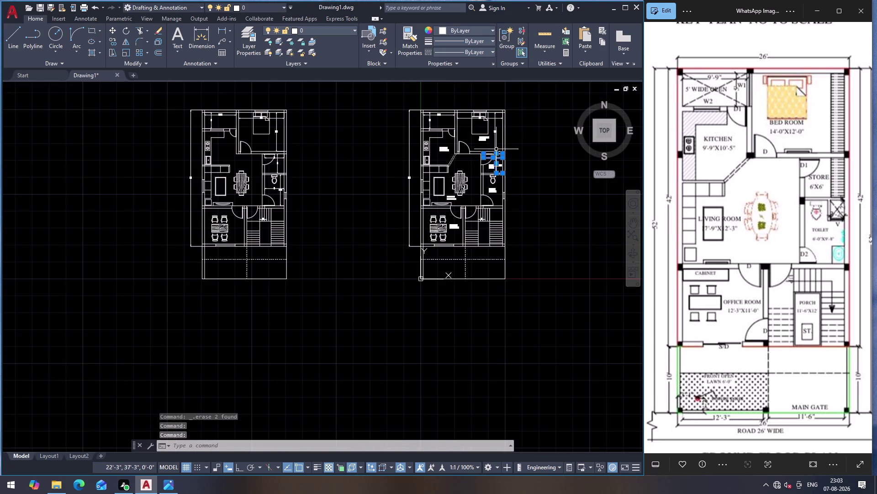
scroll(up, 3)
click(478, 100)
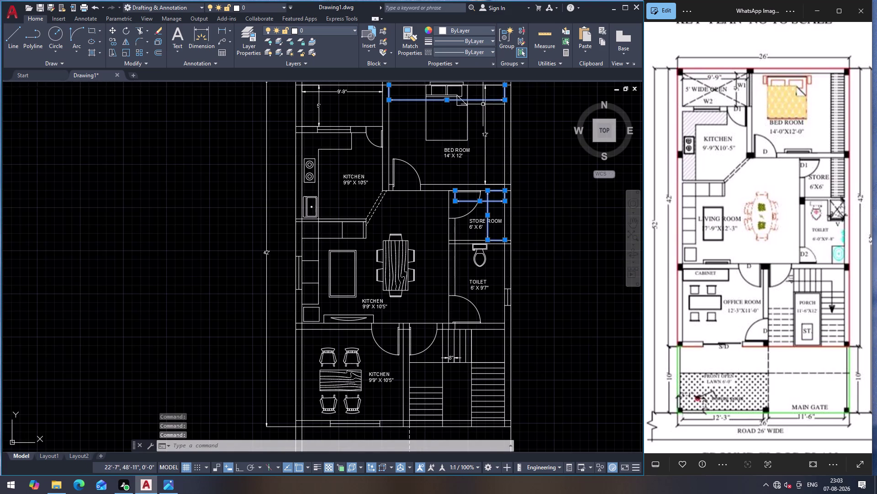
click(485, 108)
key(Delete)
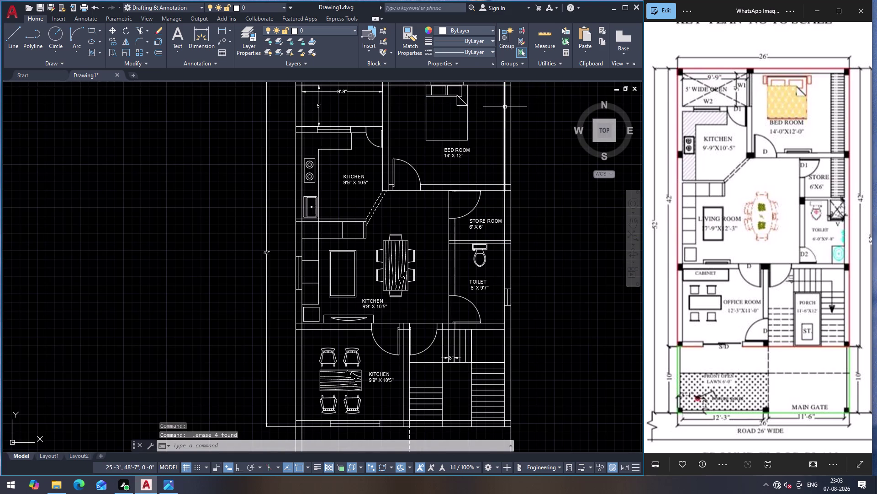
Select the right outer wall line, then clear the selection.
click(505, 107)
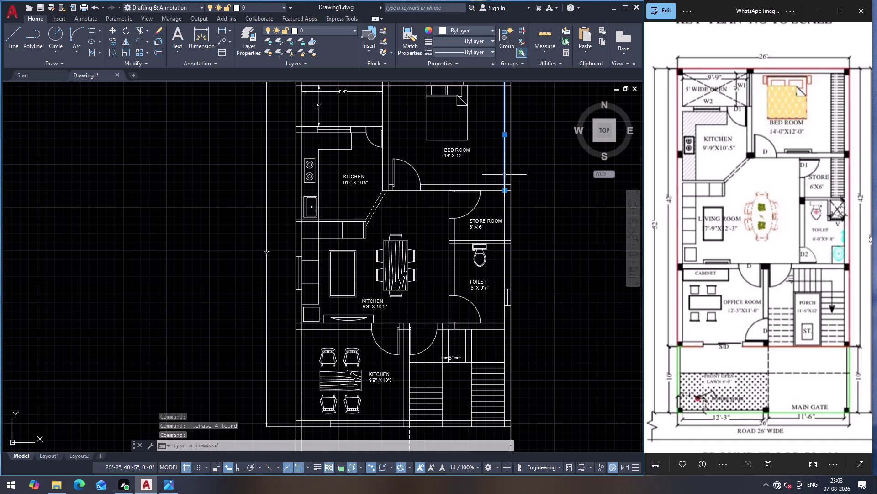
scroll(down, 3)
scroll(up, 3)
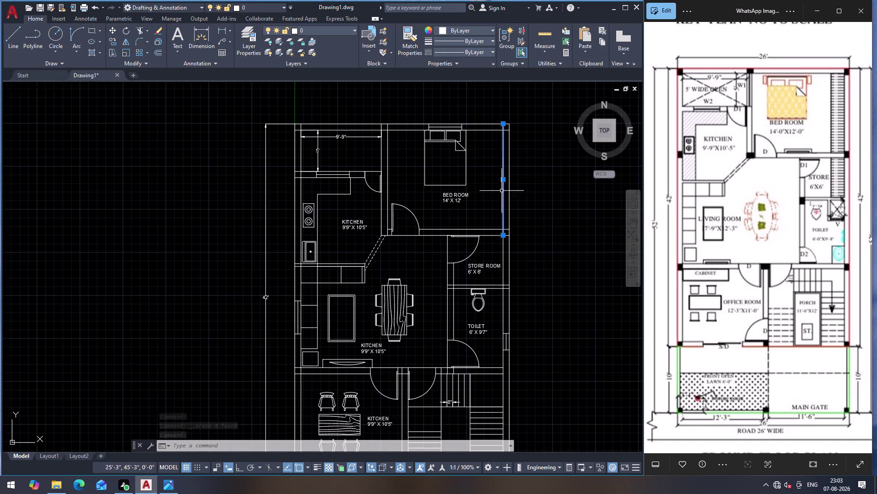
click(504, 261)
key(Escape)
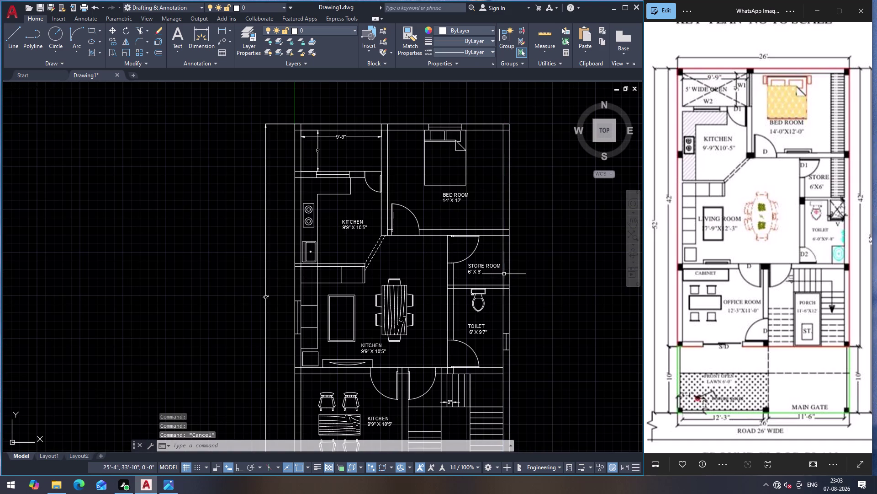
Break the right outer wall at the store room corner with BREAKATPOINT.
text(B)
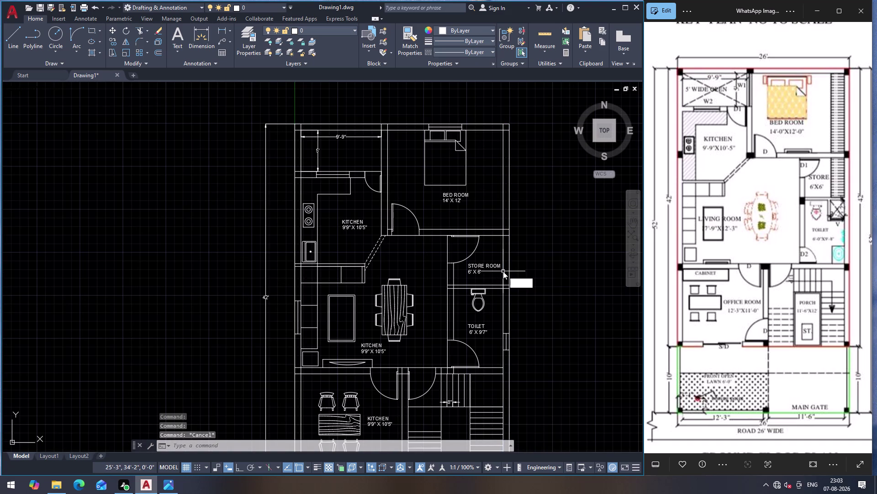
text(R)
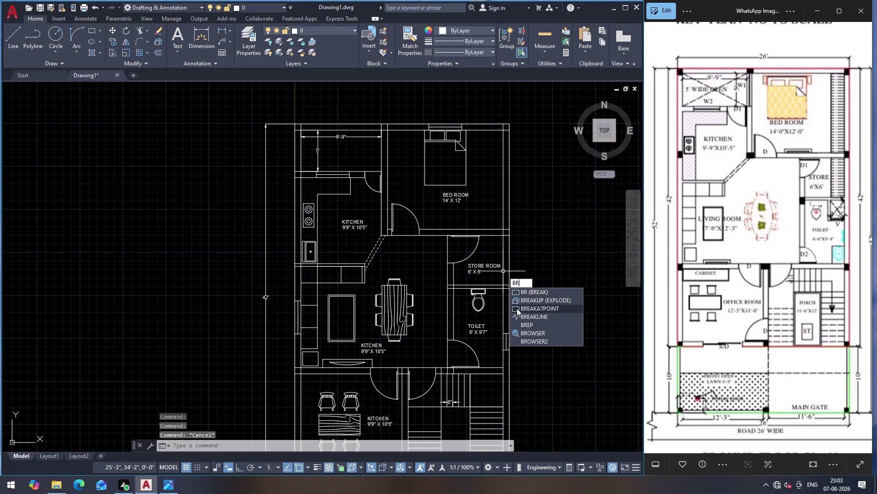
click(517, 308)
scroll(up, 3)
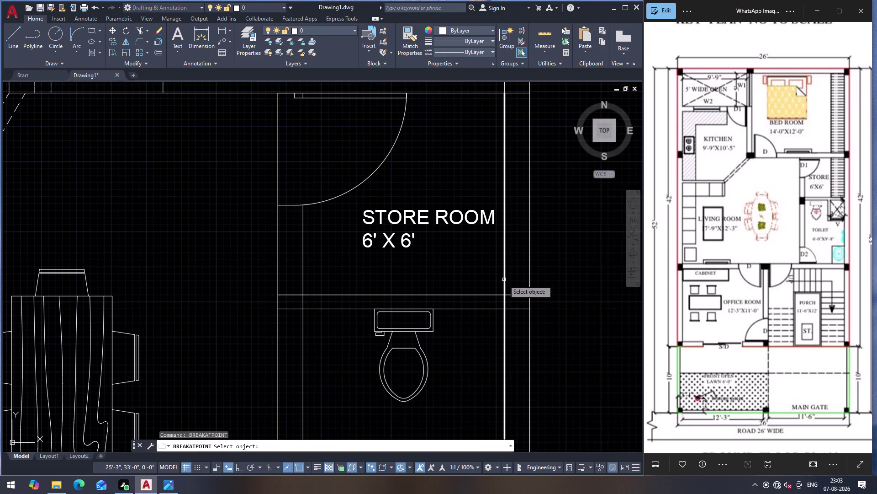
click(504, 280)
click(505, 295)
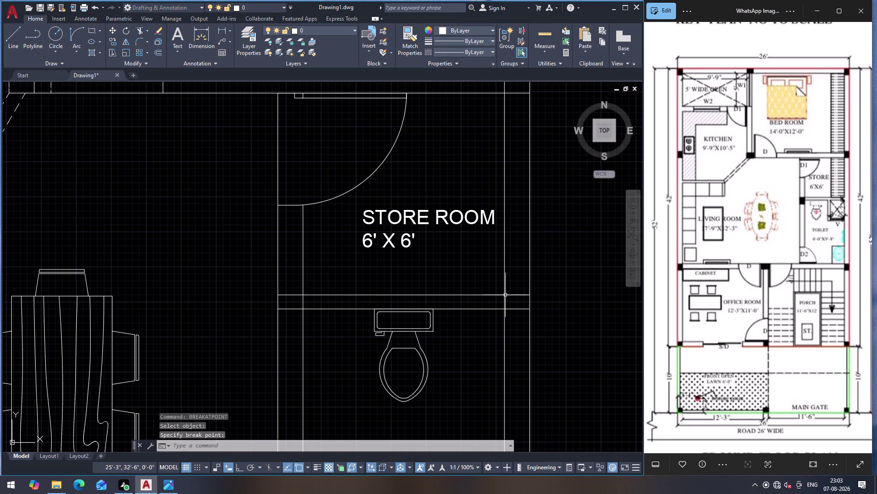
click(503, 261)
Join the two right wall pieces back into one line.
scroll(down, 3)
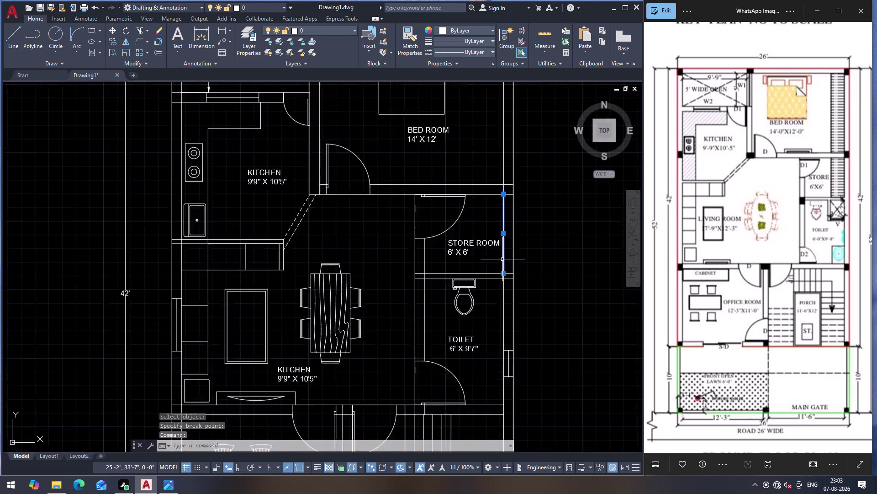
scroll(down, 3)
click(503, 200)
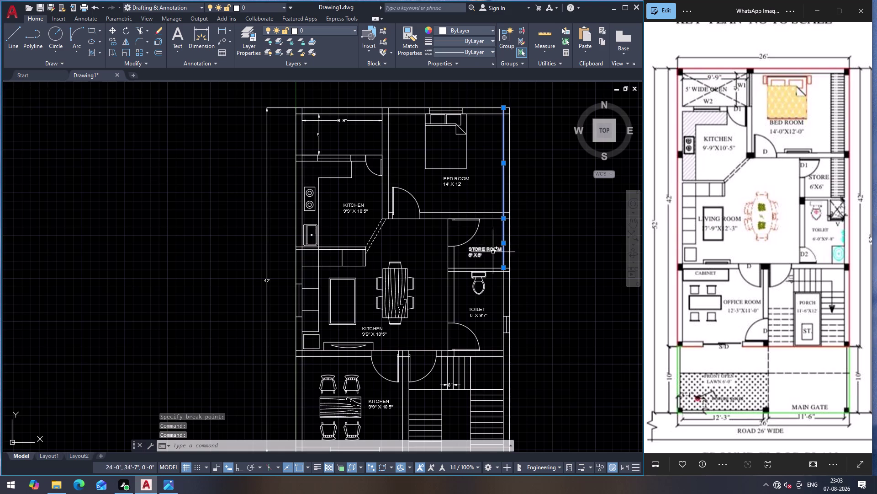
key(j)
key(Return)
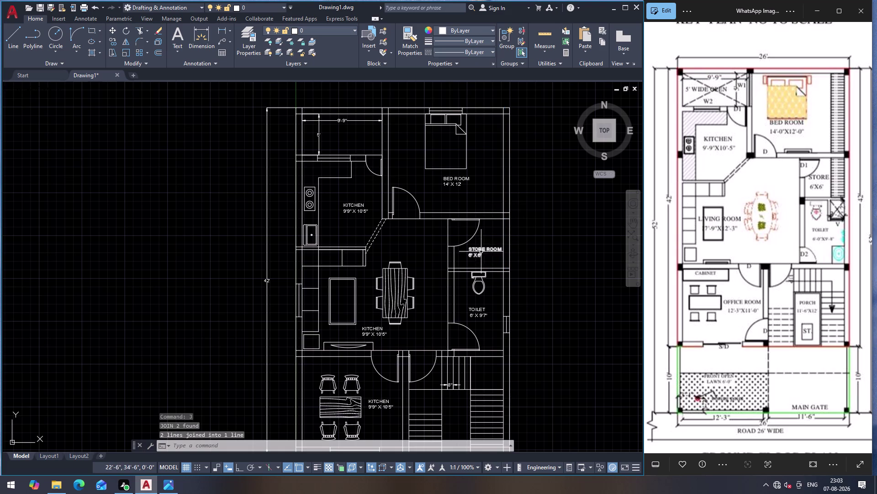
click(503, 193)
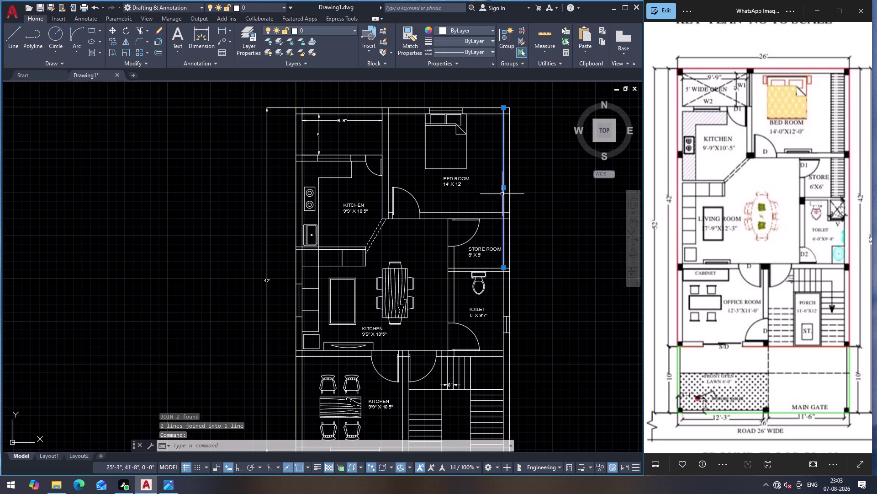
Attempt an 18-inch offset of the right wall and cancel the rejected attempt.
key(o)
key(Return)
click(503, 200)
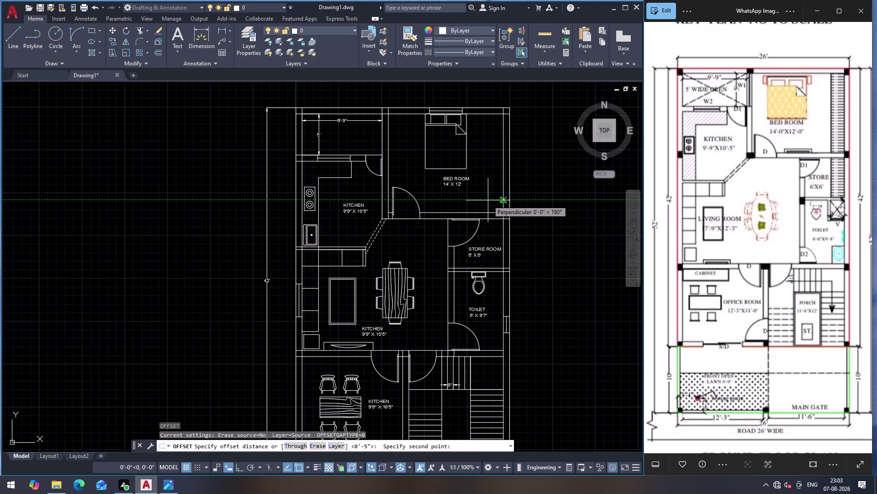
text(18)
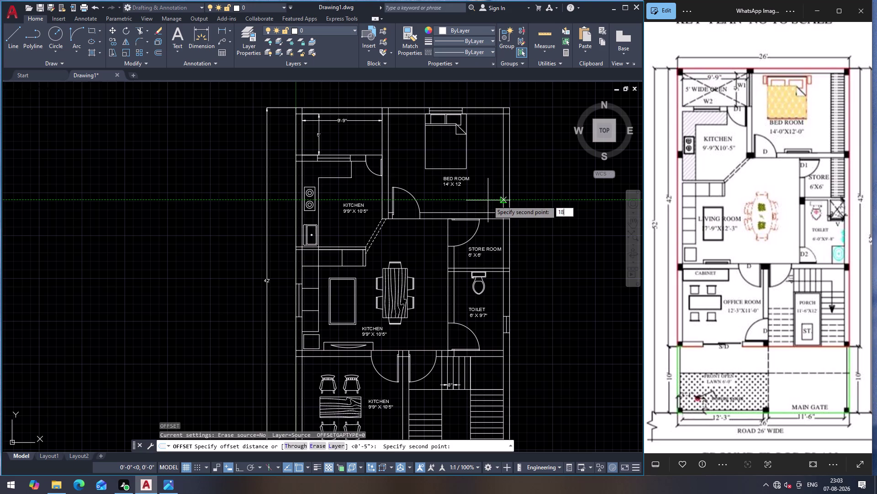
key(shift+quotedbl)
key(Return)
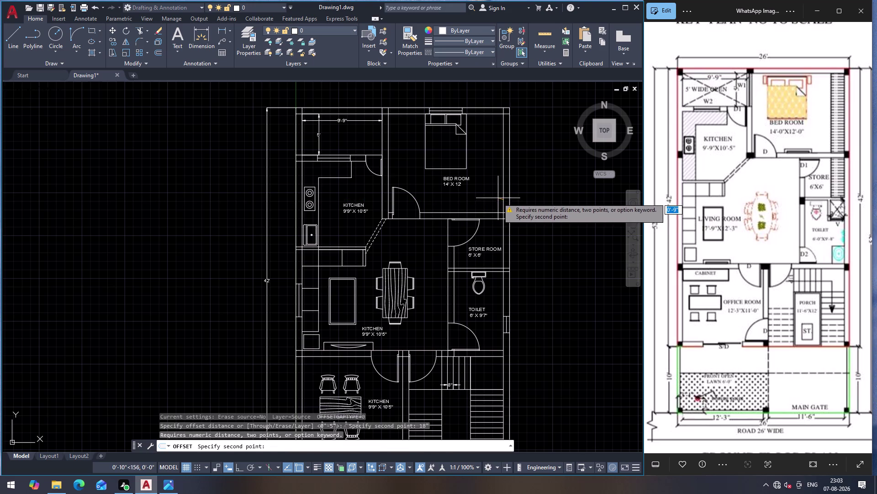
key(Escape)
Offset the right wall 18" into the bedroom with Ortho on.
click(503, 199)
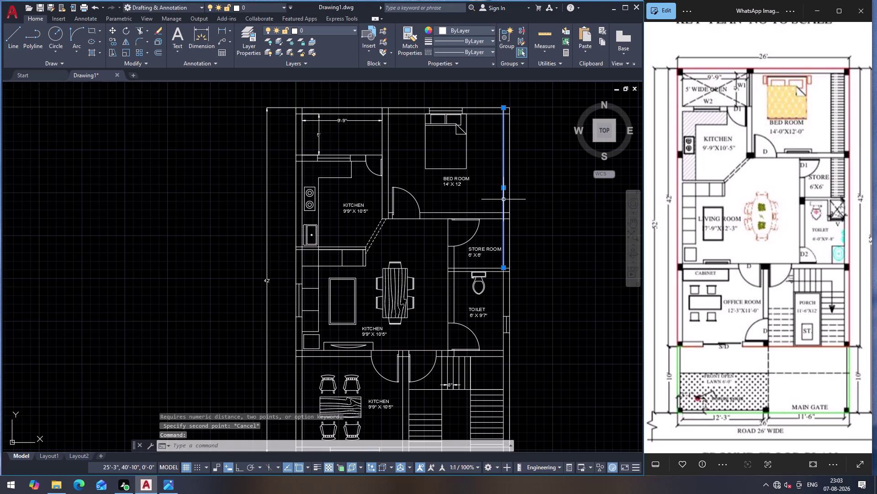
key(o)
key(Return)
click(502, 199)
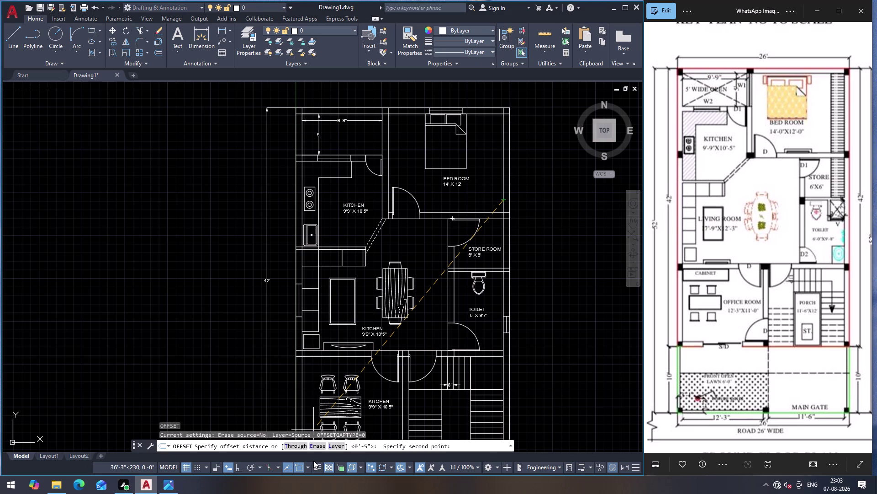
click(237, 469)
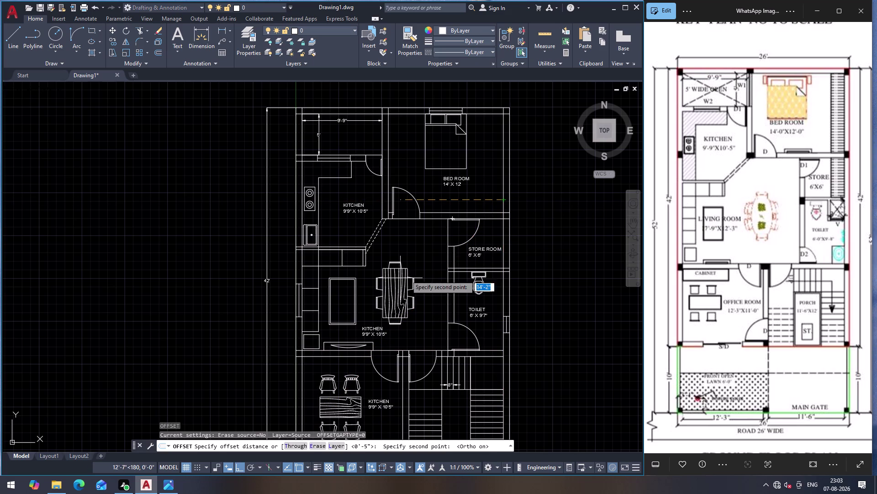
text(18)
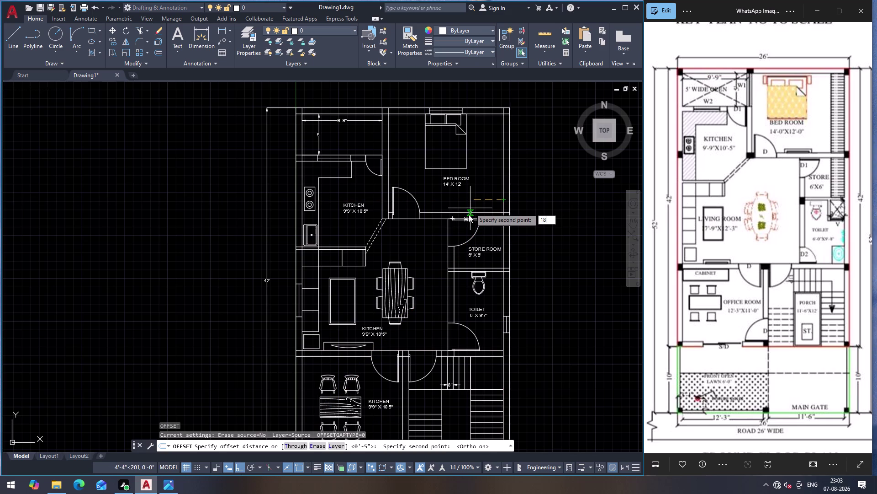
key(shift+quotedbl)
key(Return)
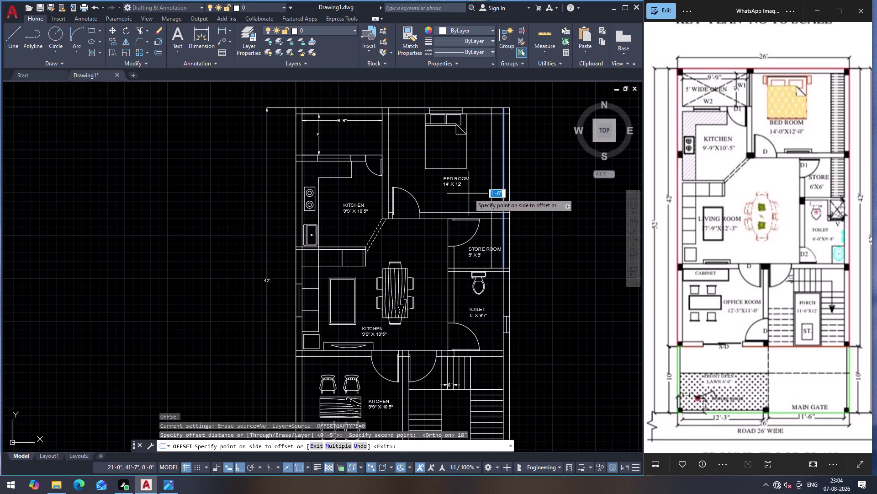
click(469, 193)
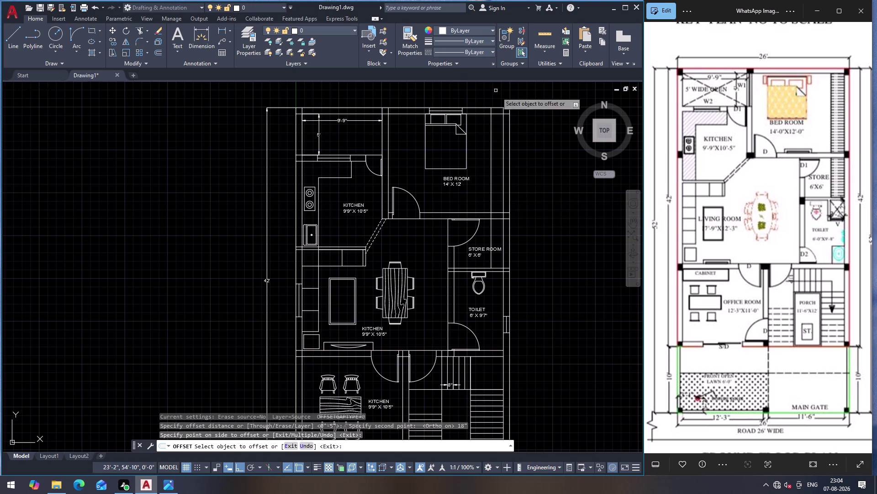
key(Escape)
scroll(up, 3)
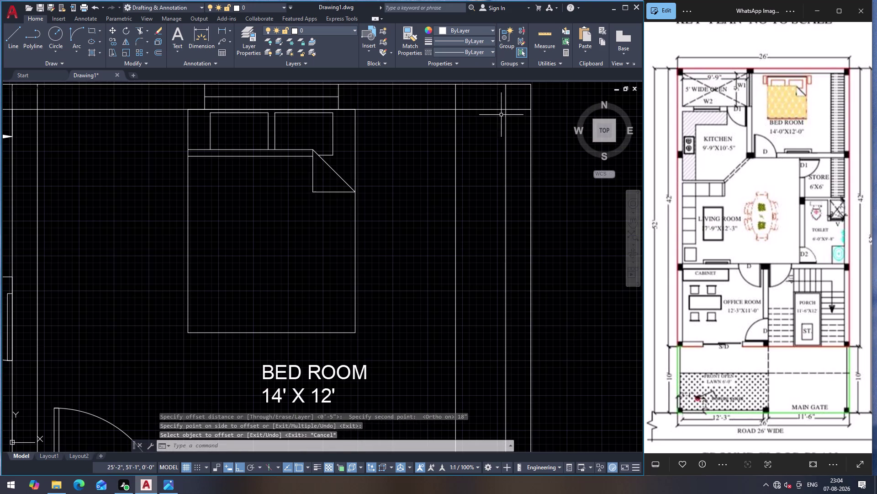
Draw the first stair tread line from the inner edge to the outer wall.
key(l)
key(Return)
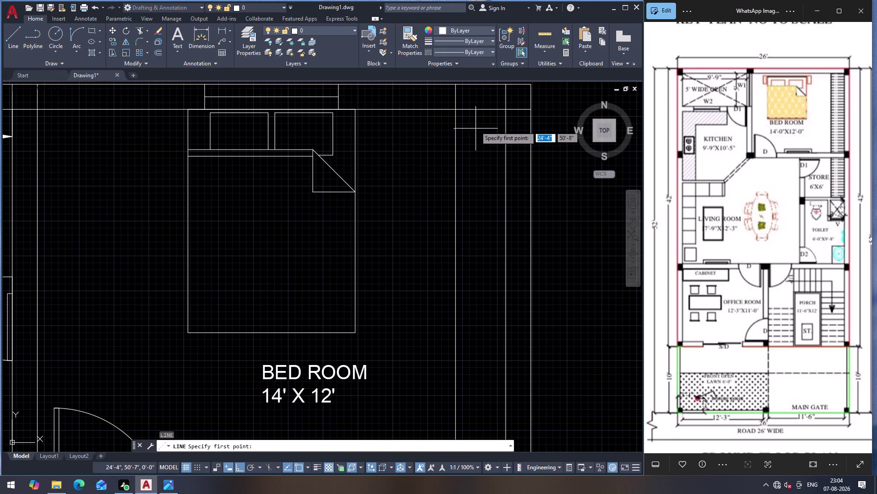
click(460, 111)
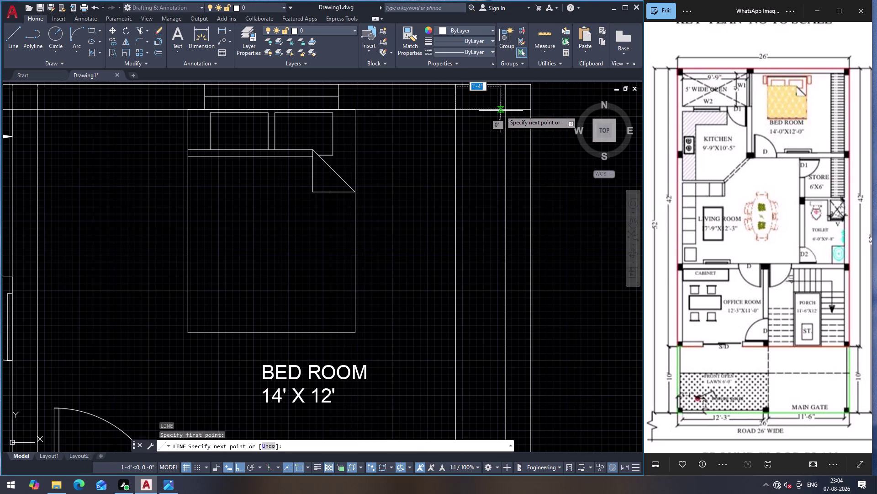
click(506, 110)
key(Escape)
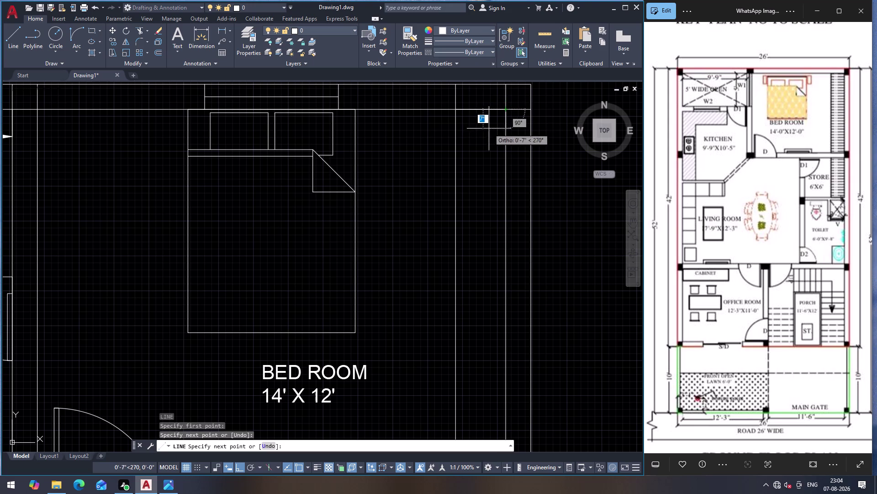
Start copying the tread line from a base point at its inner end.
click(489, 109)
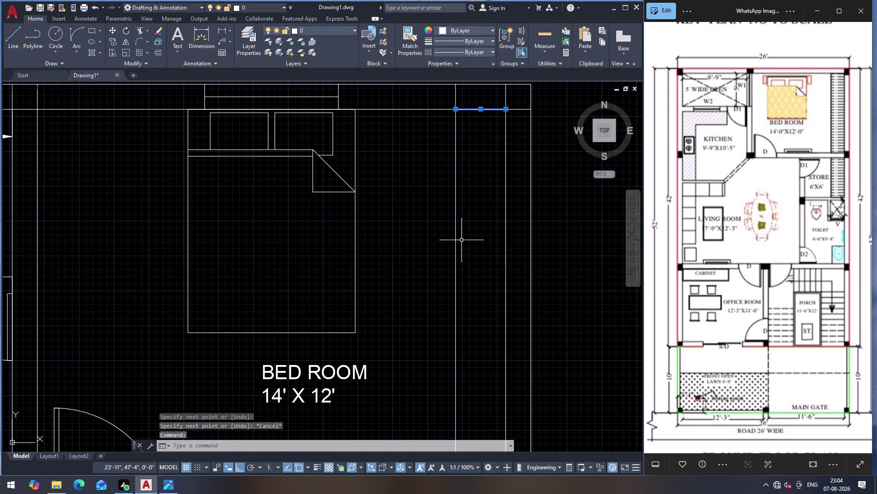
key(c)
key(o)
key(Return)
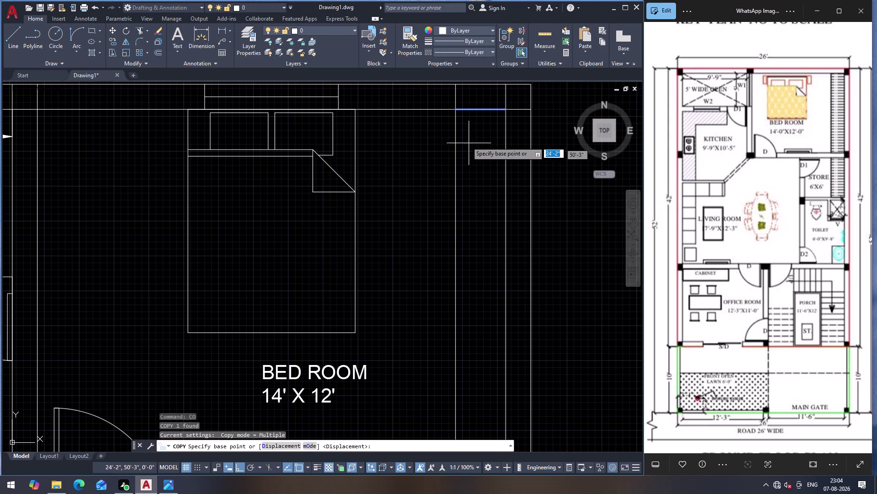
click(455, 109)
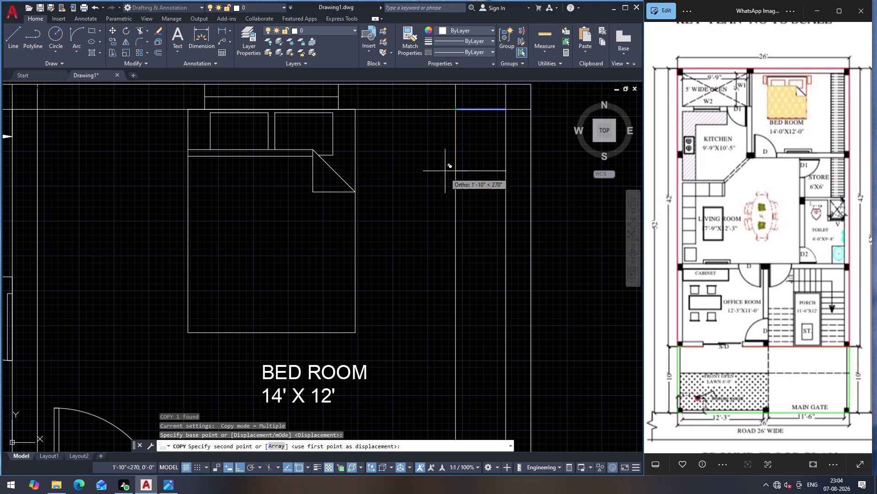
Array 25 tread copies fitted down to the staircase end, then select the extra tread.
click(281, 449)
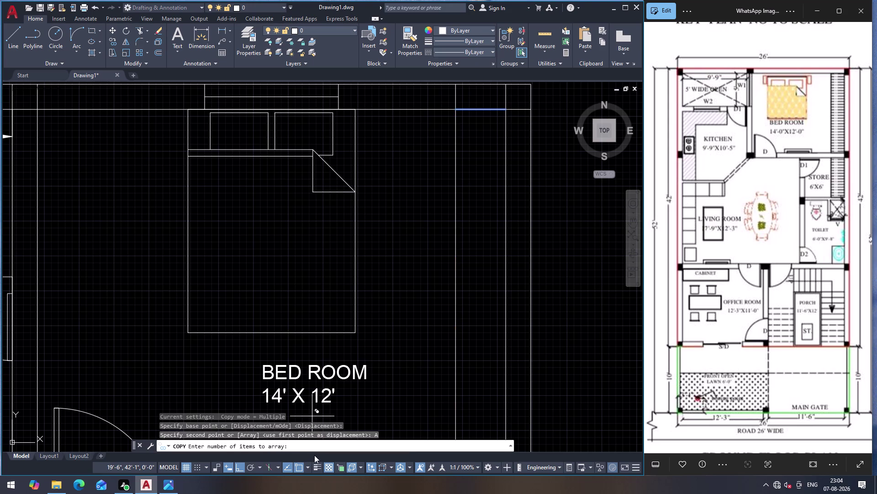
key(2)
key(5)
key(Return)
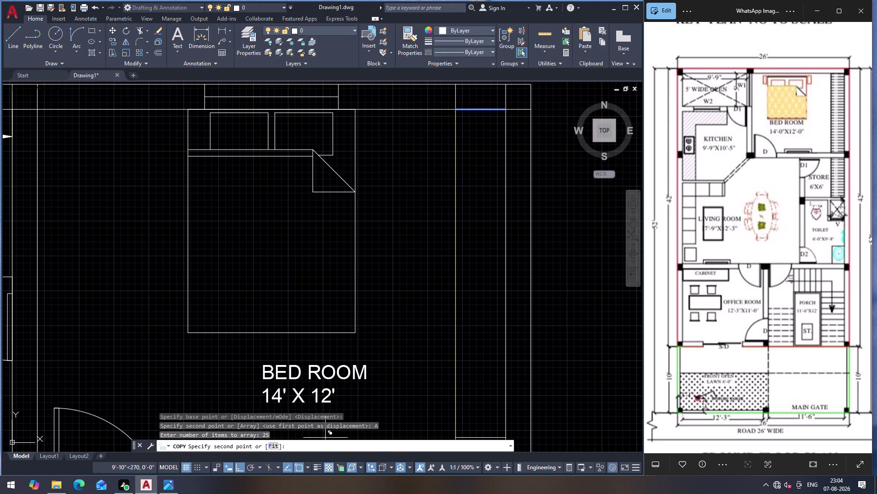
click(275, 444)
scroll(down, 3)
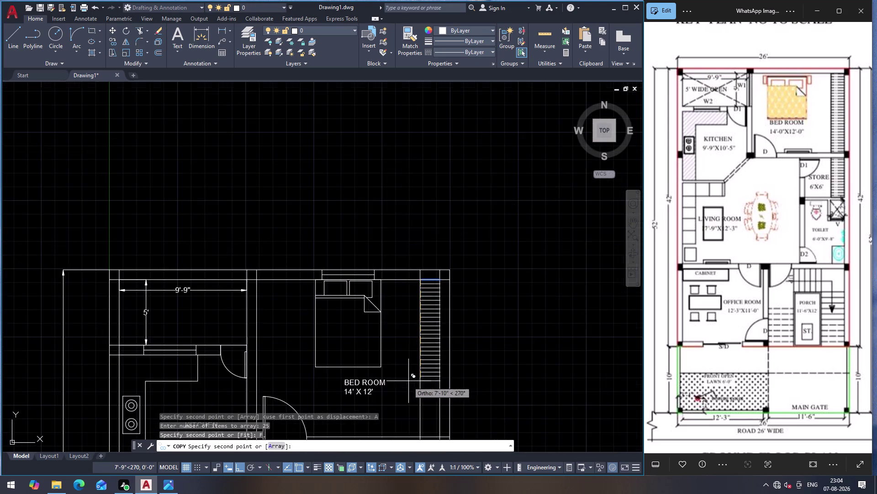
scroll(down, 3)
scroll(up, 3)
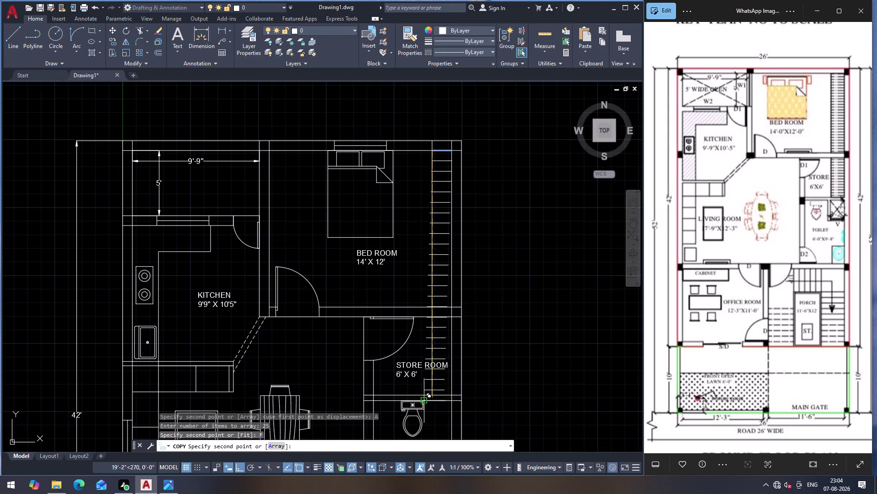
click(433, 393)
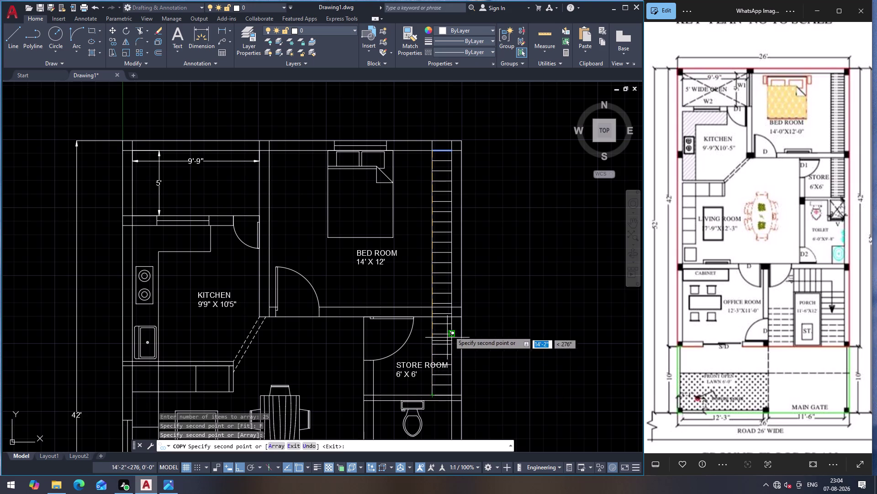
key(Escape)
scroll(up, 3)
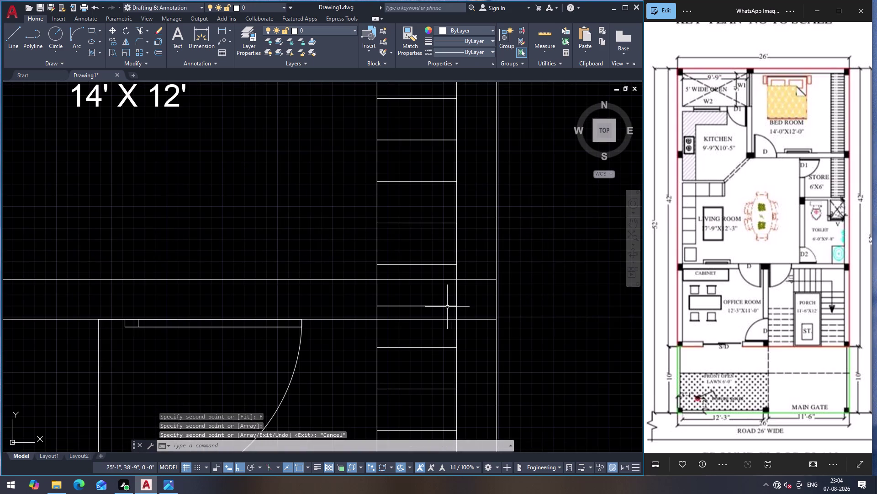
click(443, 306)
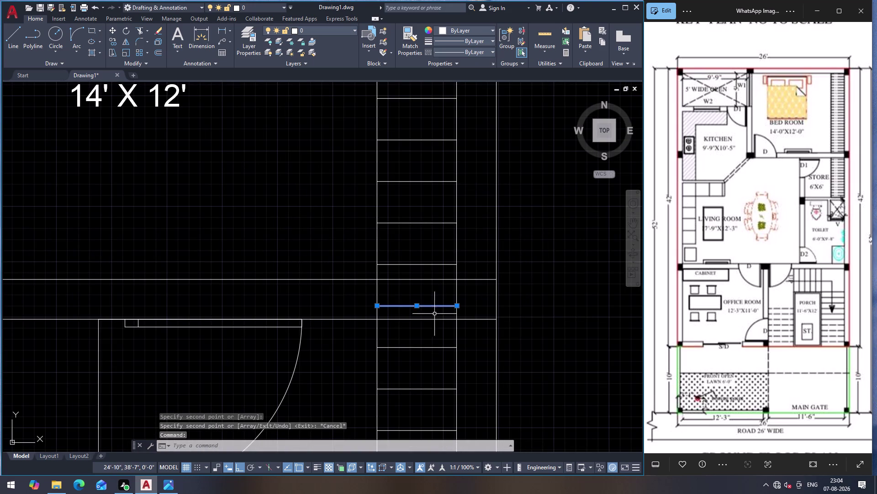
Delete the overshooting tread line and trim across the stair lines with a fence.
key(Delete)
key(t)
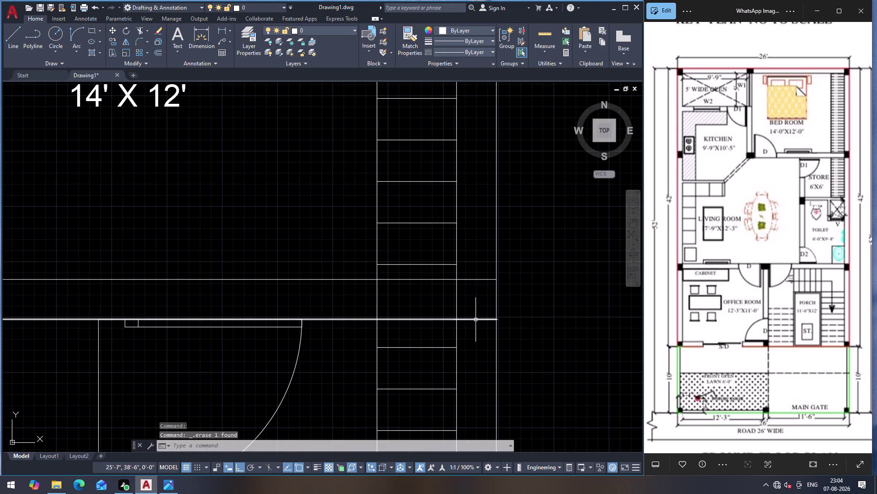
key(r)
key(Return)
click(470, 303)
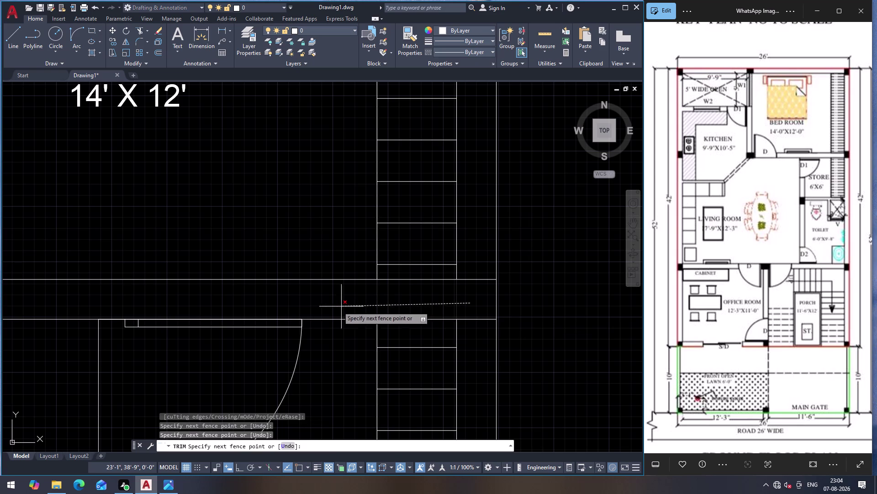
click(326, 303)
Make further trim picks in the stair strip, then end the trim and review the plan.
scroll(down, 3)
scroll(down, 3)
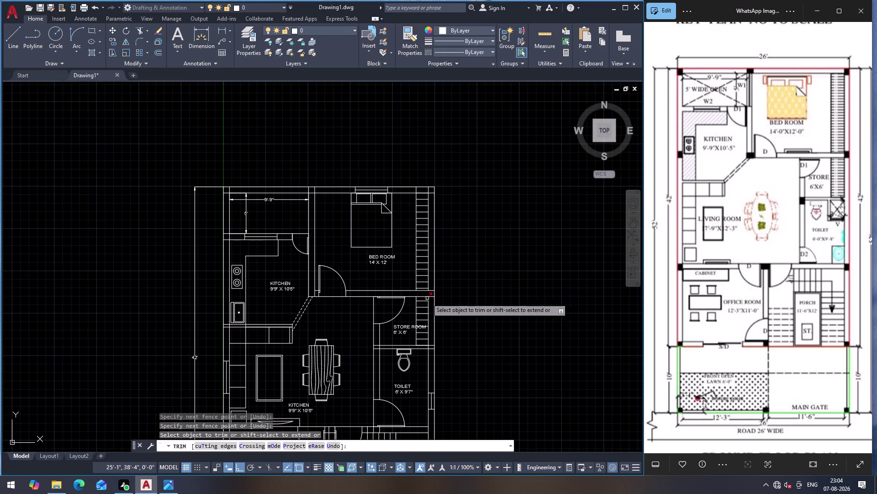
scroll(up, 3)
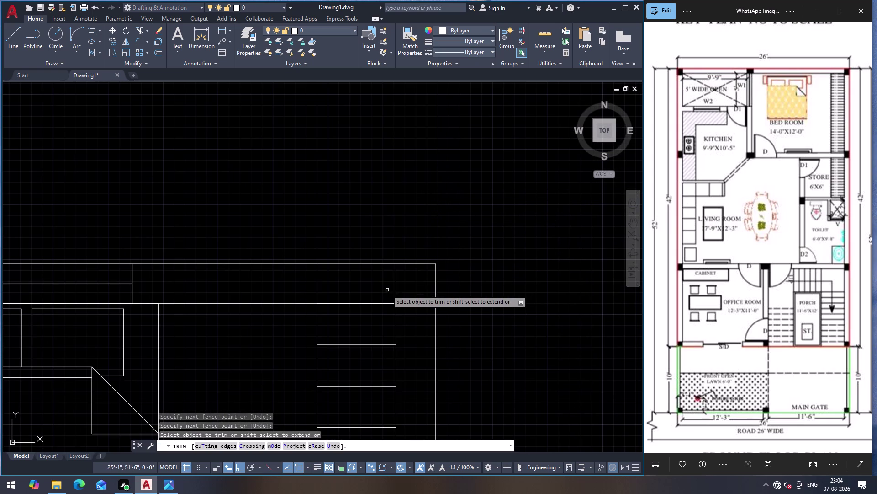
click(402, 284)
click(290, 278)
scroll(down, 3)
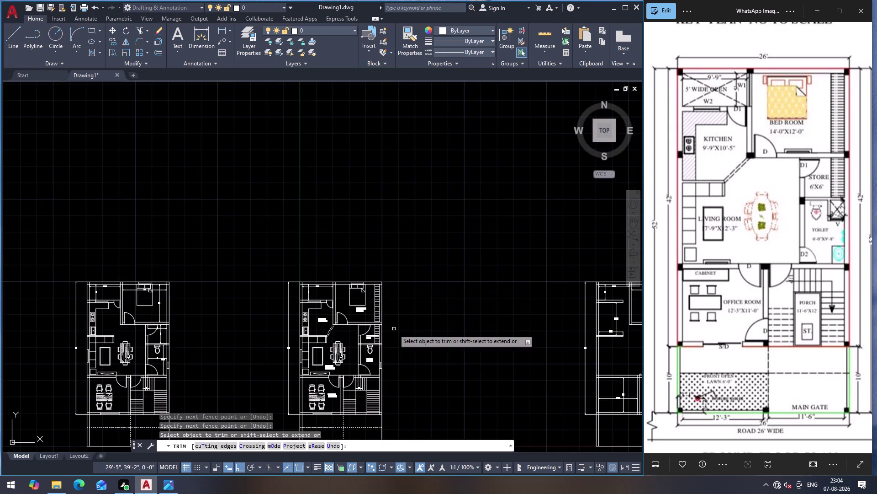
scroll(up, 3)
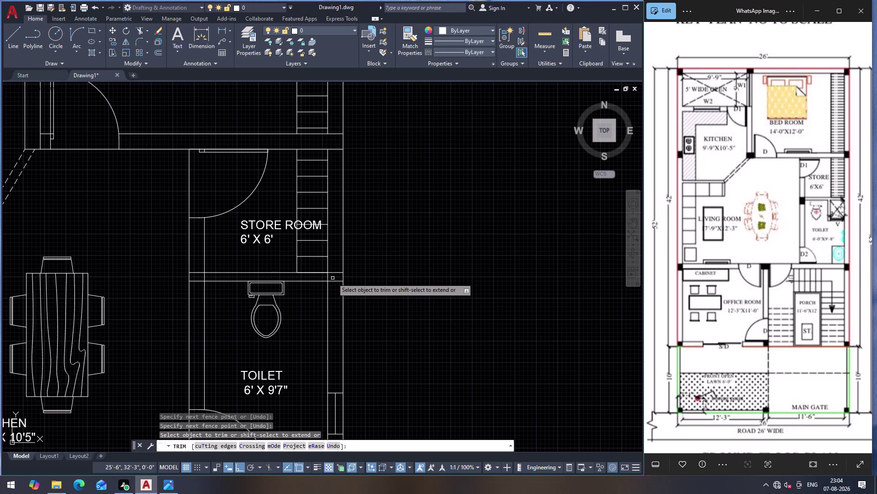
key(Escape)
scroll(down, 3)
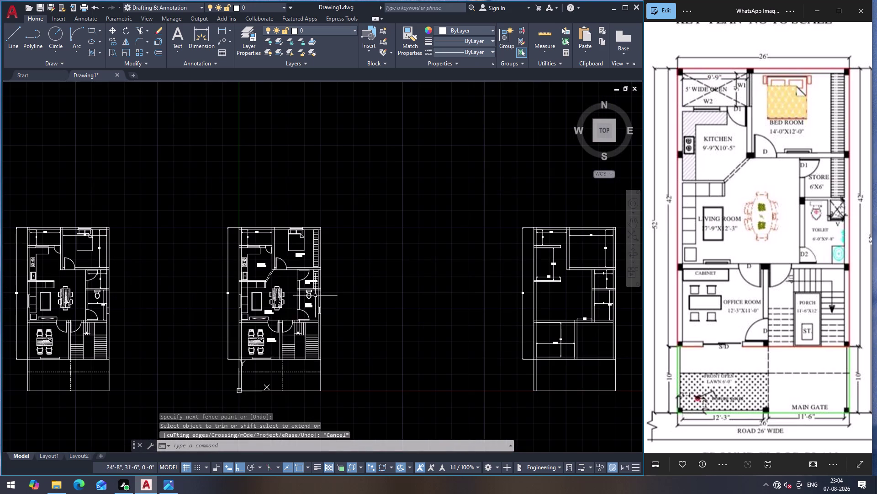
scroll(up, 3)
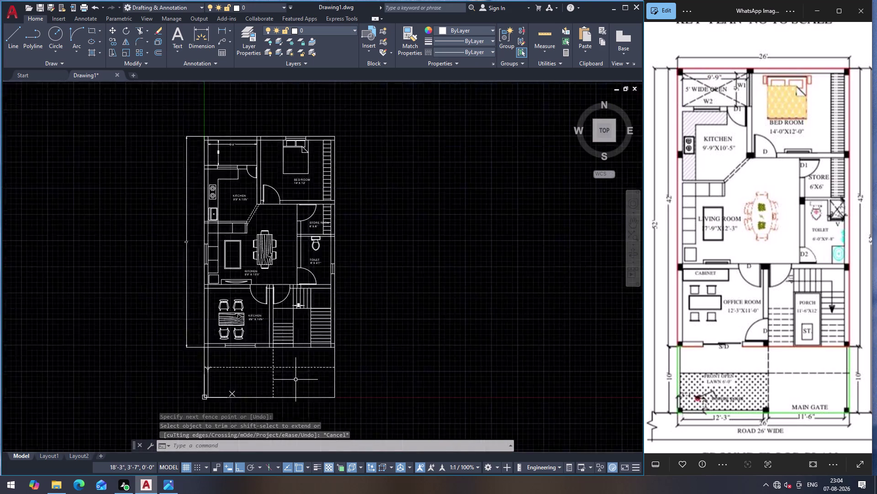
scroll(up, 3)
scroll(down, 3)
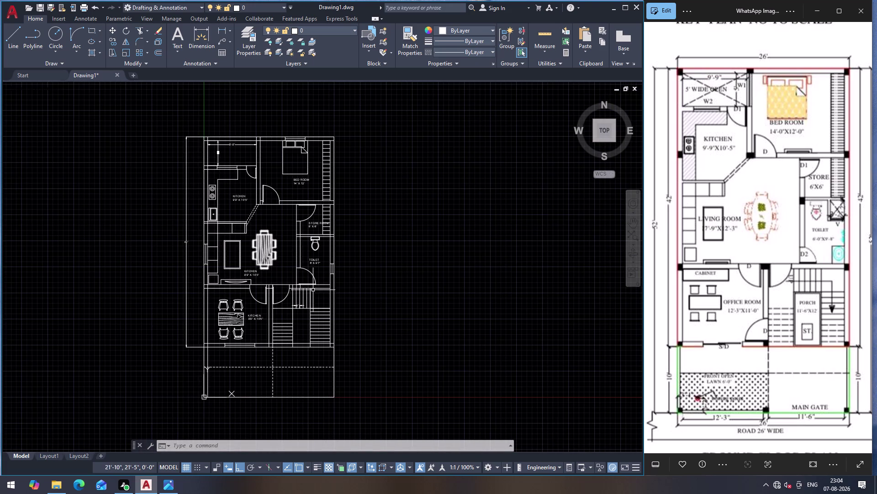
Change the lower copied label's KITCHEN line to OFFICE ROOM.
scroll(up, 3)
scroll(down, 3)
scroll(up, 3)
scroll(down, 3)
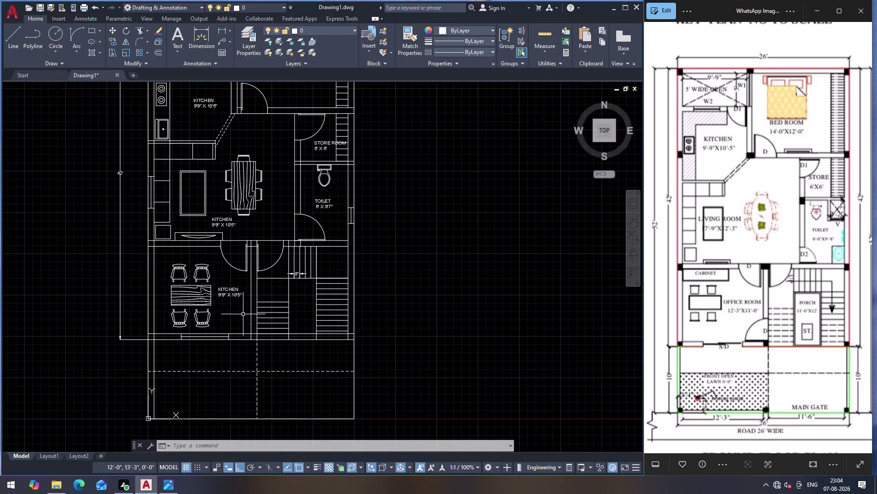
scroll(up, 3)
click(219, 280)
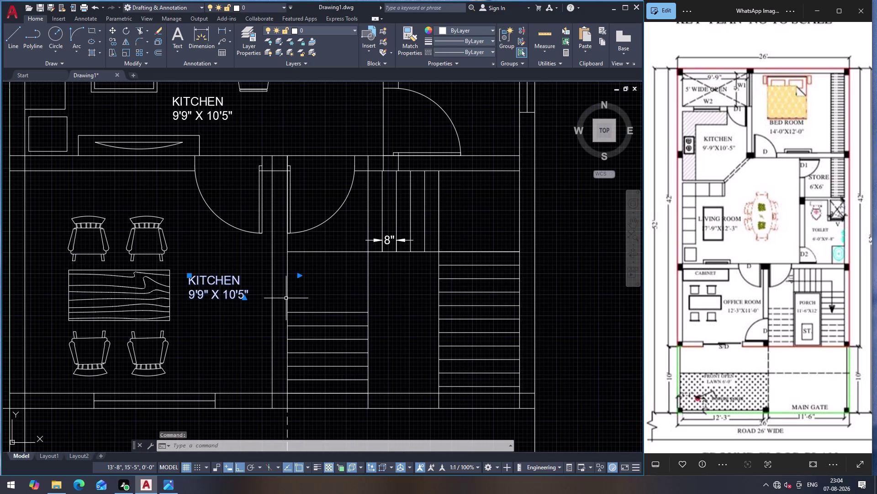
double_click(232, 281)
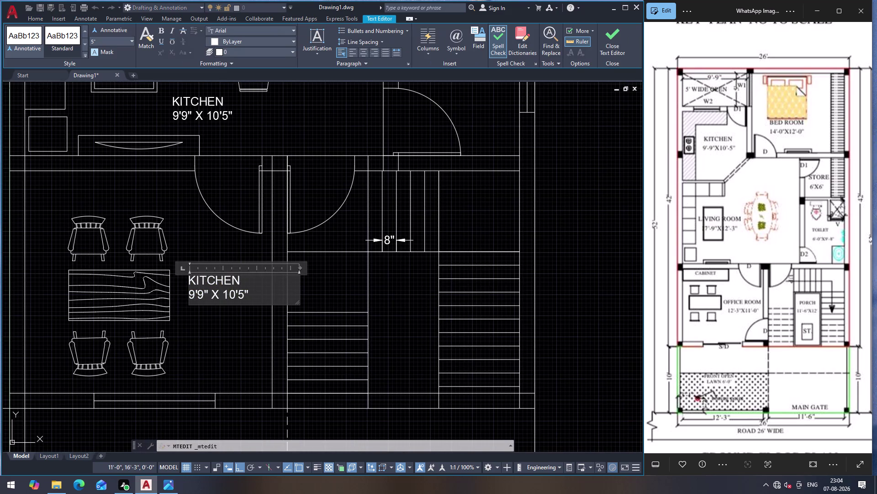
click(268, 285)
key(BackSpace)
key(BackSpace)
key(BackSpace)
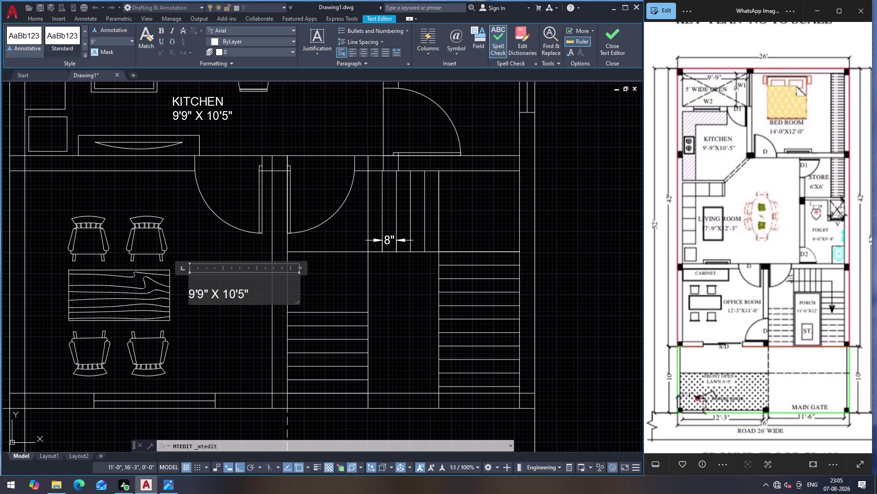
text(OF)
key(f)
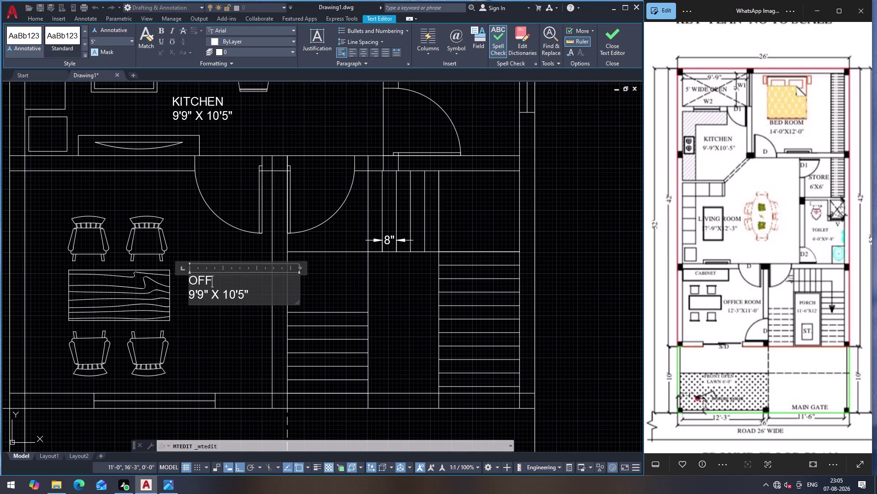
text(ICE R)
text(OOM)
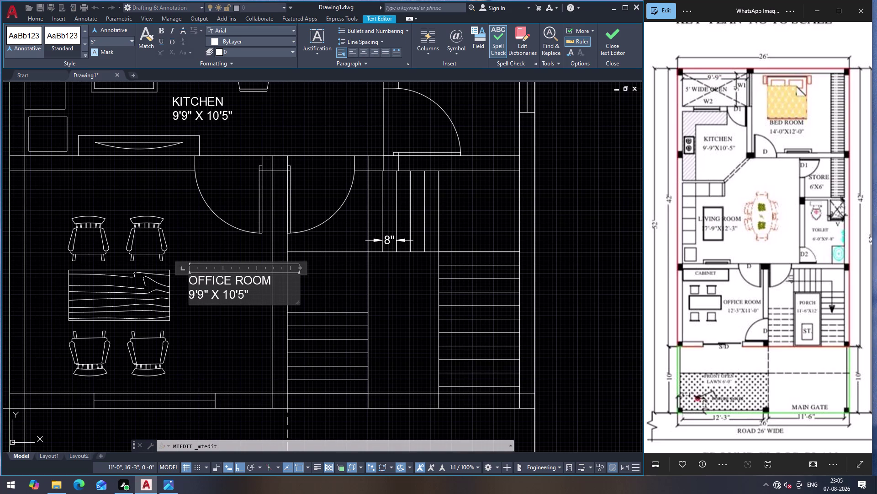
Replace the label's size line with 12'3" X 11' and close the text editor.
click(257, 297)
key(BackSpace)
key(BackSpace)
key(BackSpace)
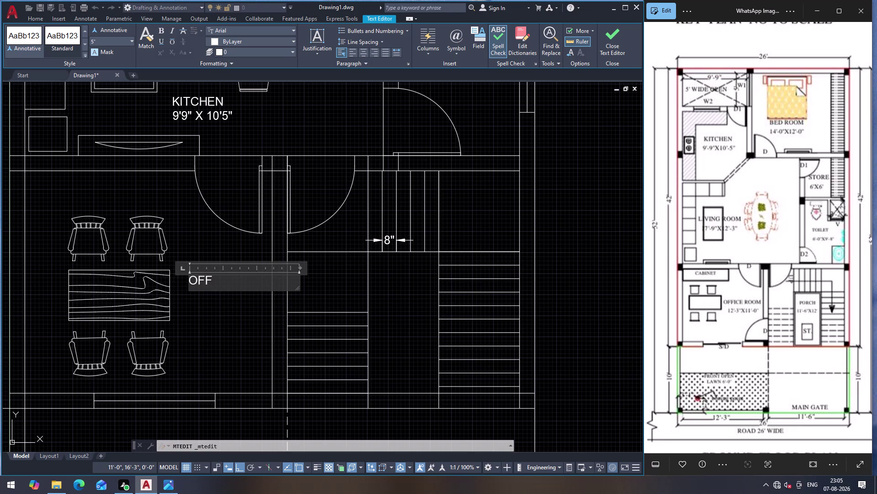
key(ctrl+z)
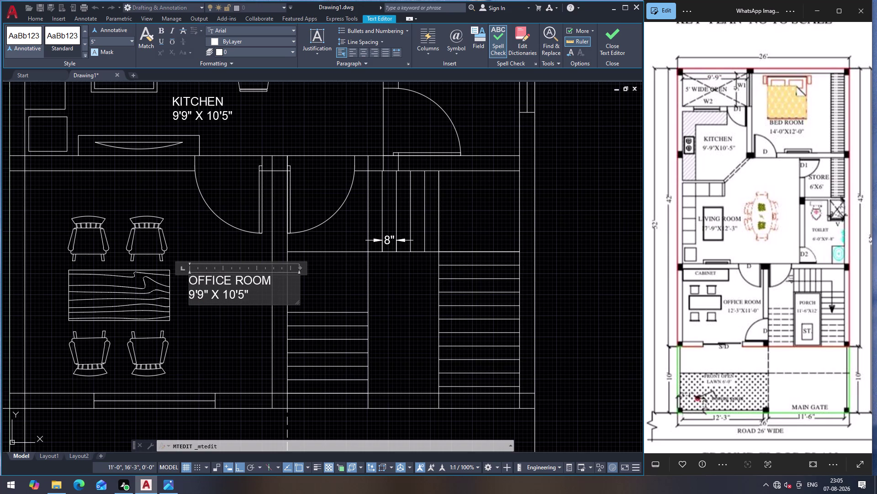
key(BackSpace)
key(BackSpace)
key(BackSpace)
key(BackSpace)
key(BackSpace)
key(BackSpace)
key(BackSpace)
key(BackSpace)
key(BackSpace)
key(BackSpace)
key(BackSpace)
key(BackSpace)
text(12')
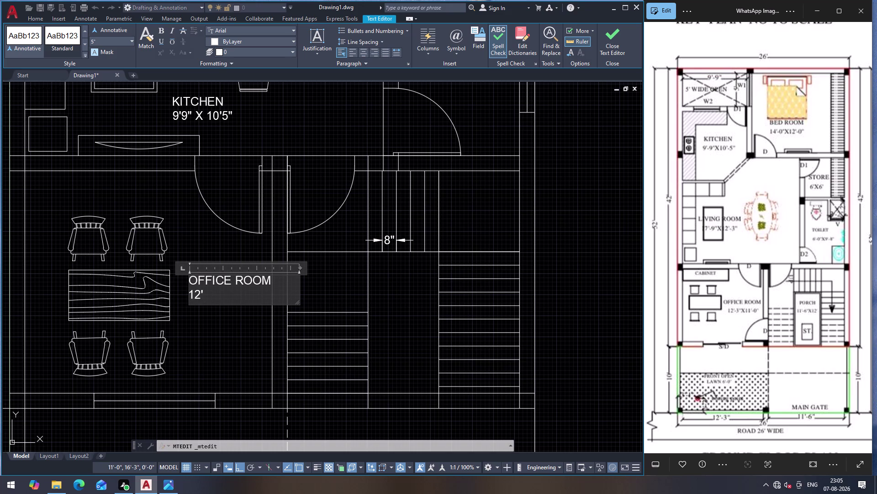
key(3)
text("N)
key(BackSpace)
key(space)
text(X)
key(space)
text(11)
key(apostrophe)
key(ctrl+Return)
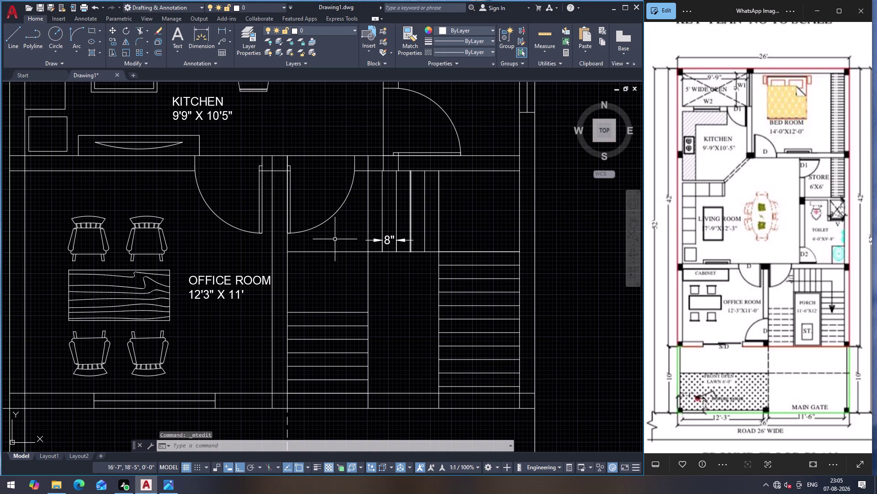
Delete the leftover line near the stairs.
click(386, 240)
key(Delete)
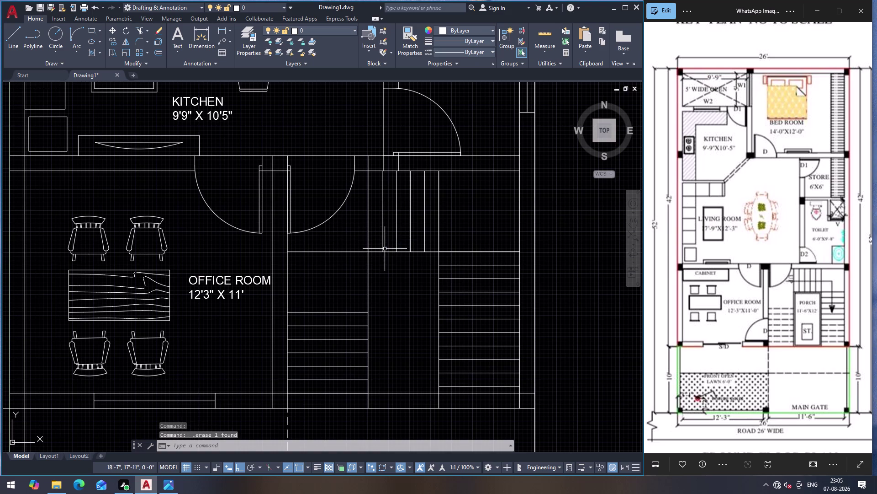
scroll(down, 3)
scroll(up, 3)
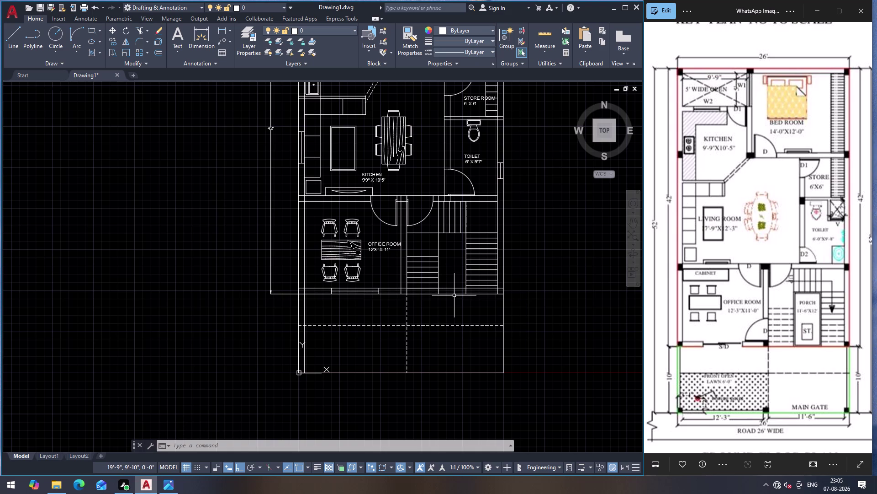
scroll(up, 3)
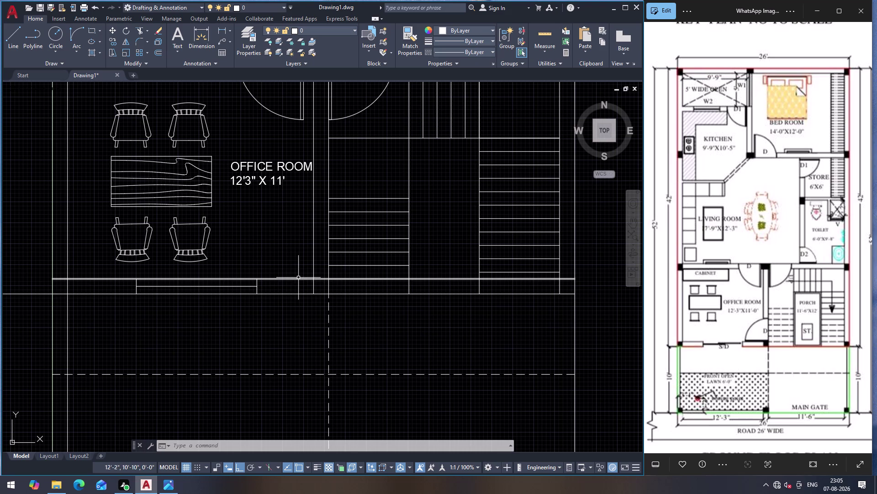
scroll(up, 3)
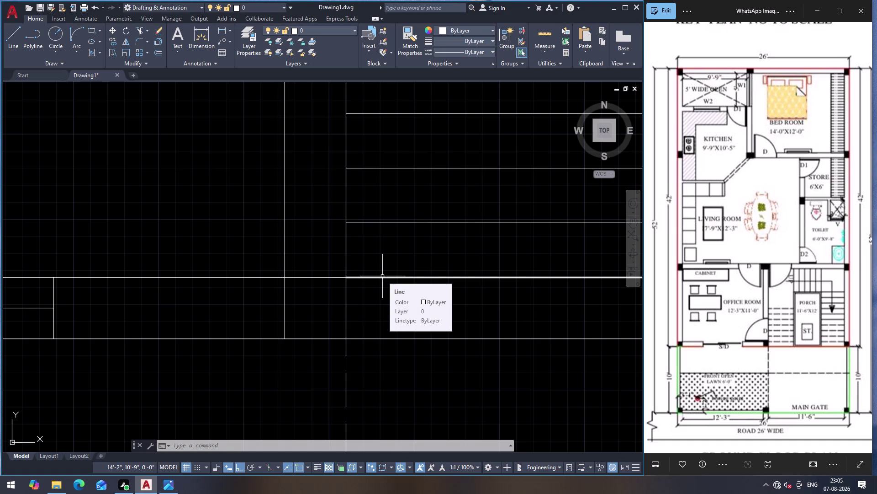
scroll(down, 3)
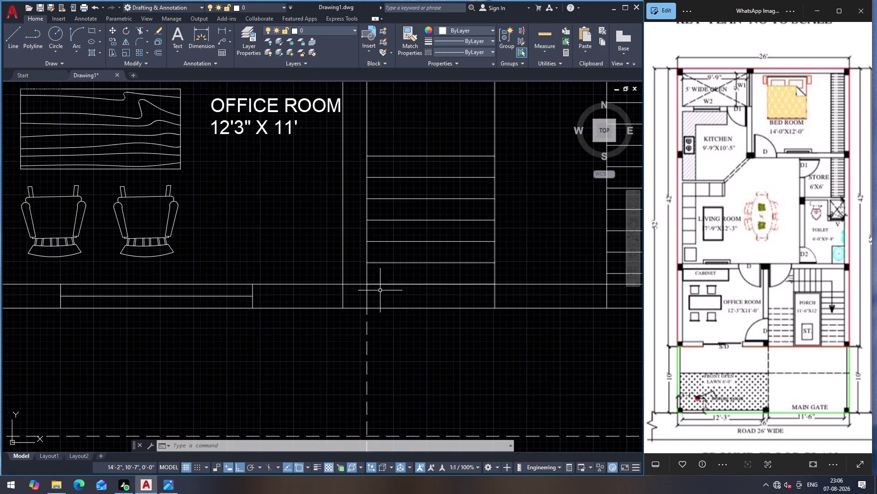
Split the horizontal wall line at a point with BREAKATPOINT and erase the broken-off piece.
click(541, 283)
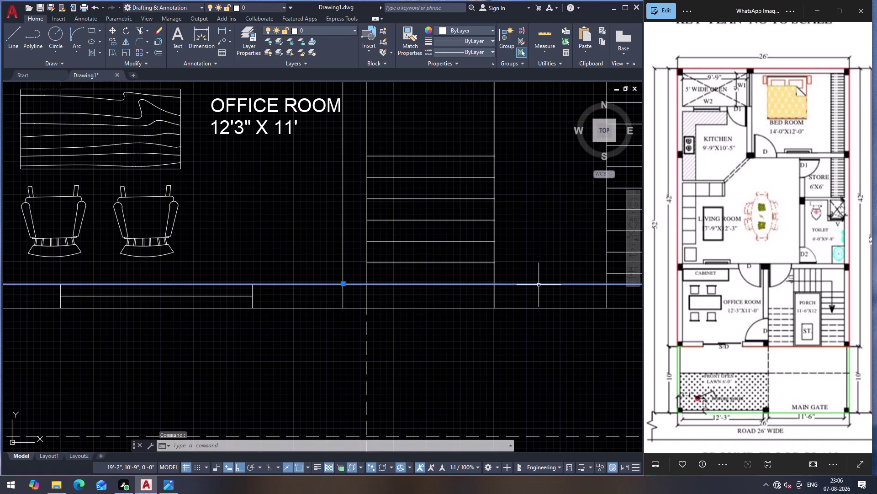
key(Escape)
key(b)
key(r)
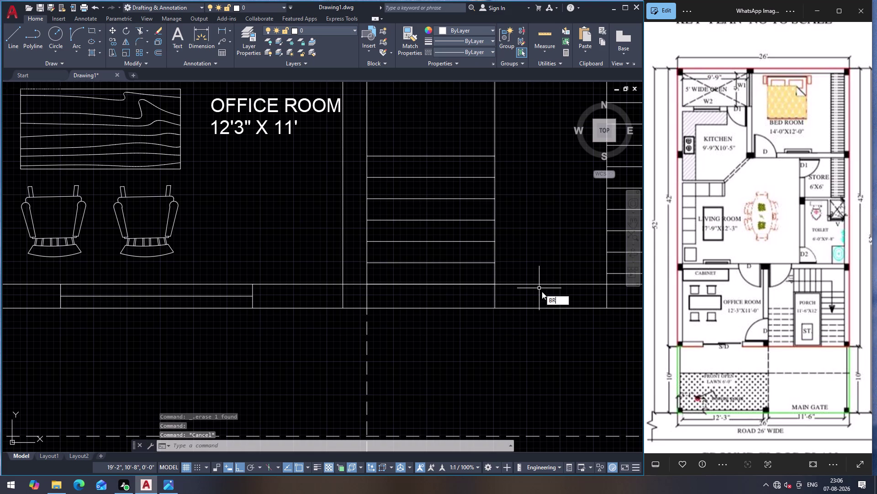
click(575, 325)
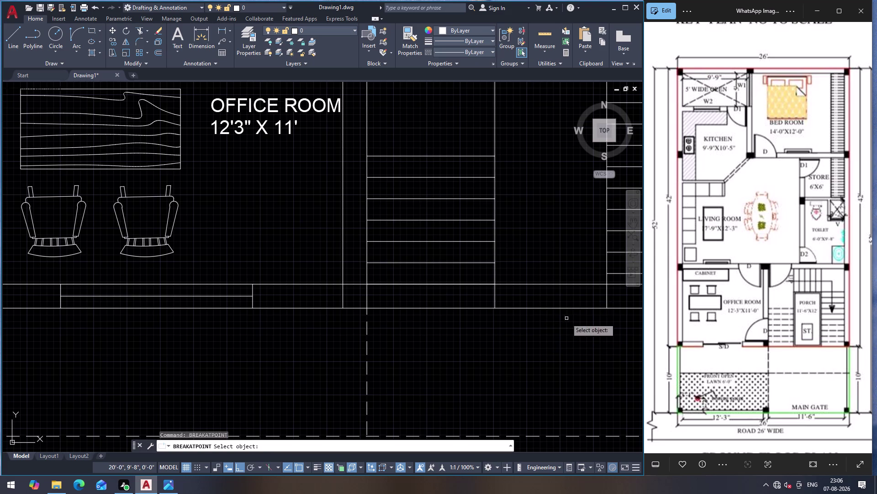
click(547, 284)
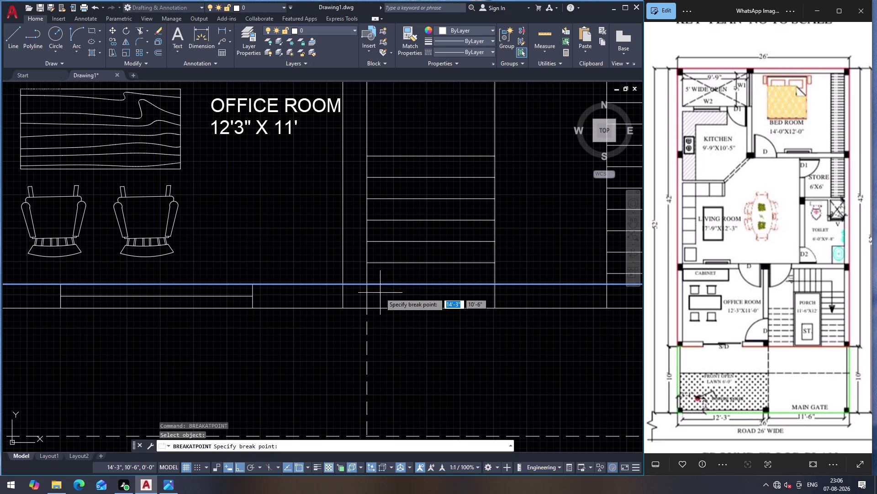
click(365, 285)
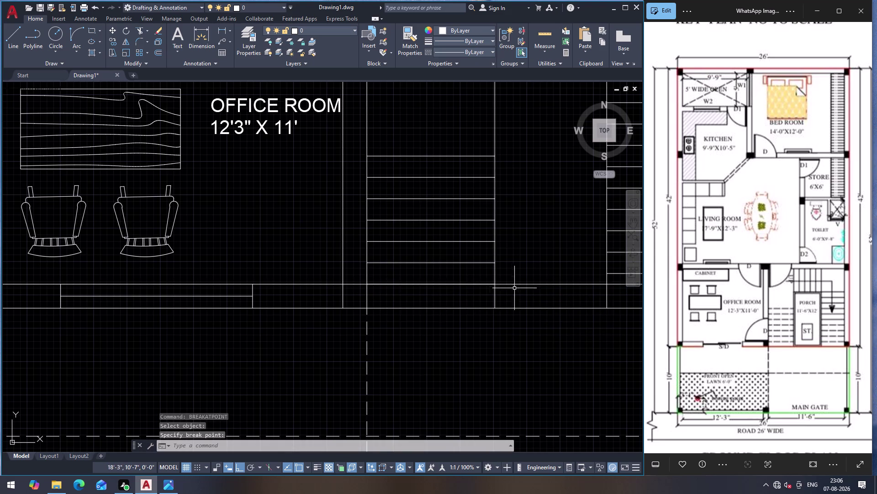
click(516, 285)
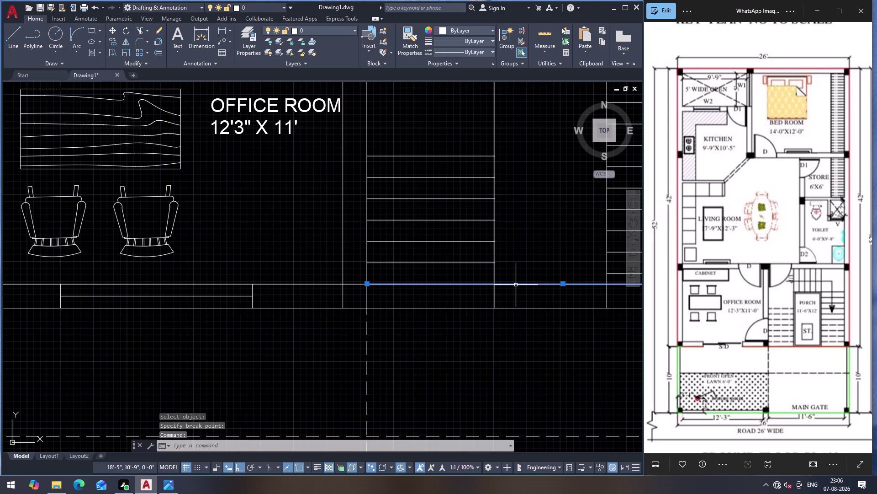
key(Delete)
scroll(down, 3)
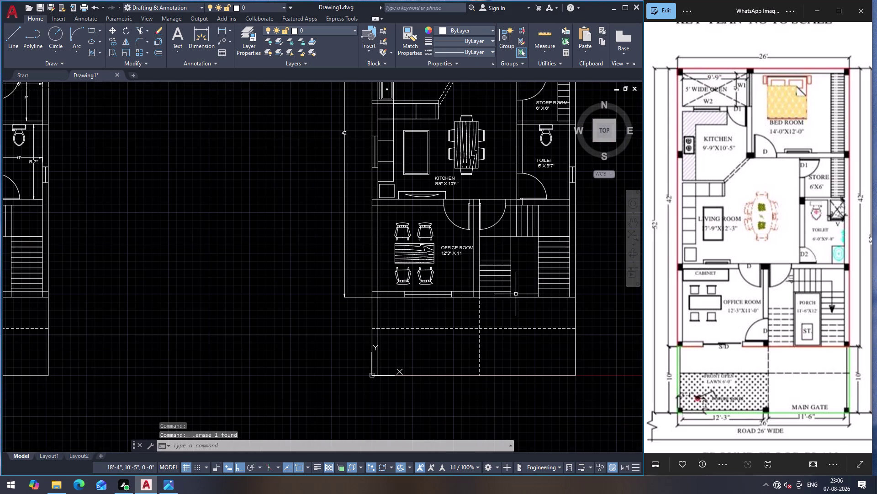
scroll(up, 3)
scroll(down, 3)
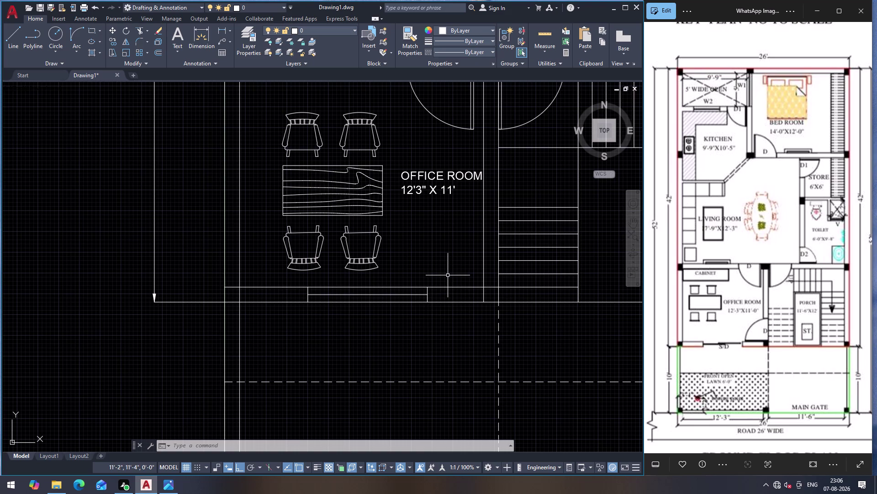
scroll(down, 3)
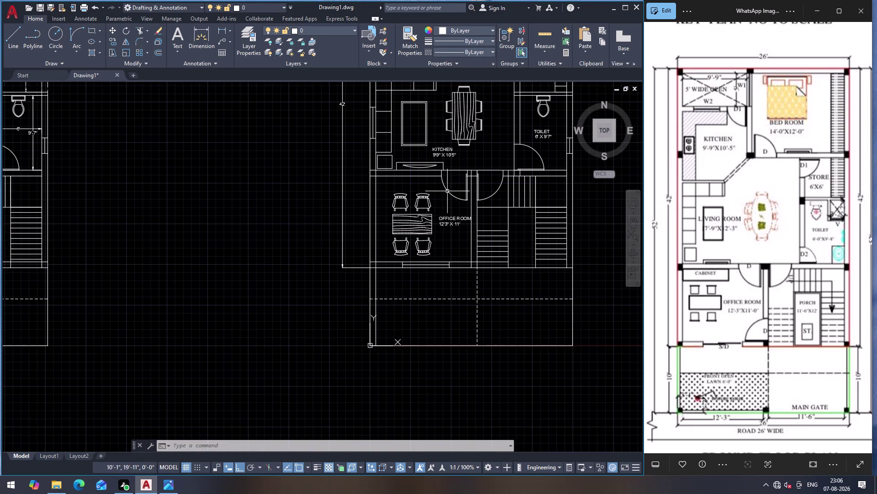
scroll(down, 3)
Copy the kitchen–office door onto the office room's lower wall.
click(392, 213)
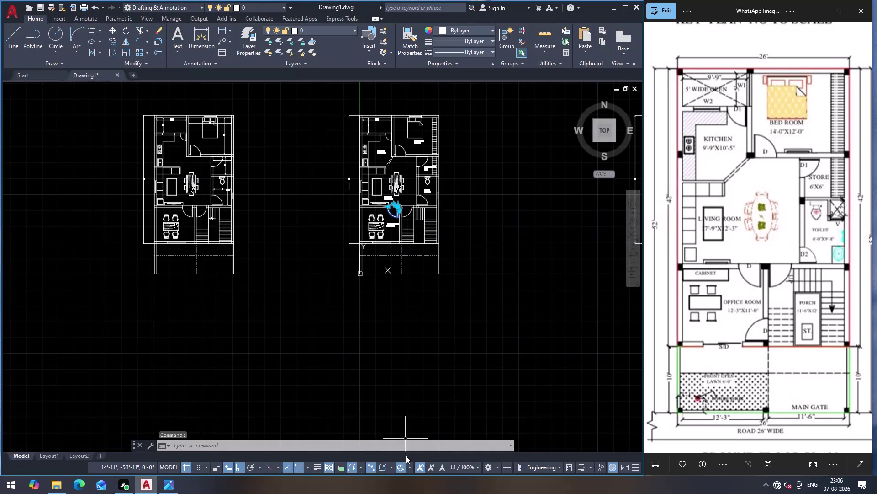
text(CO)
key(Return)
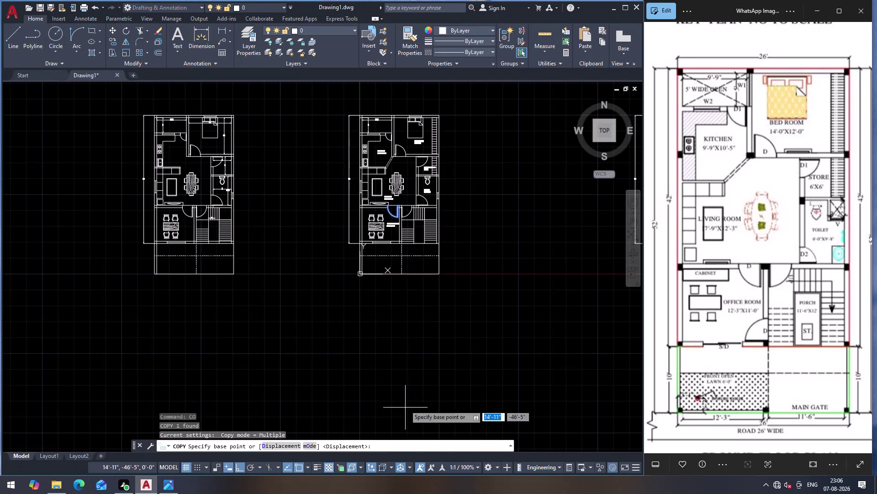
scroll(up, 3)
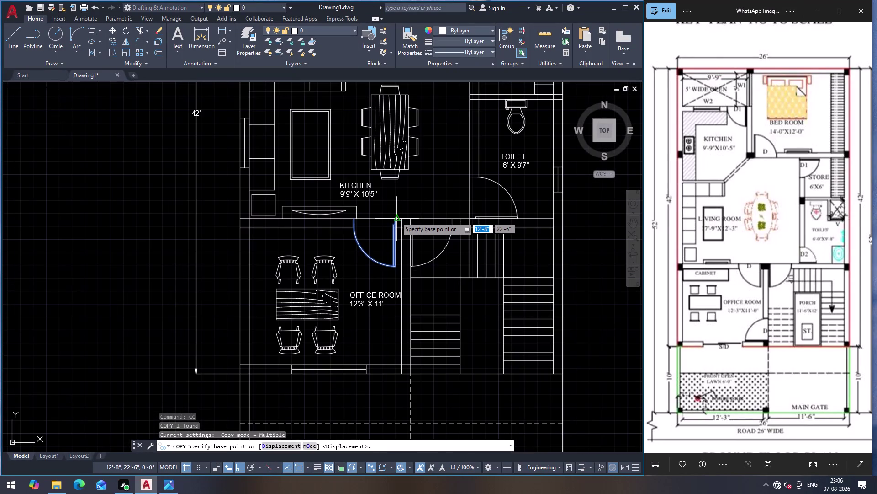
scroll(up, 3)
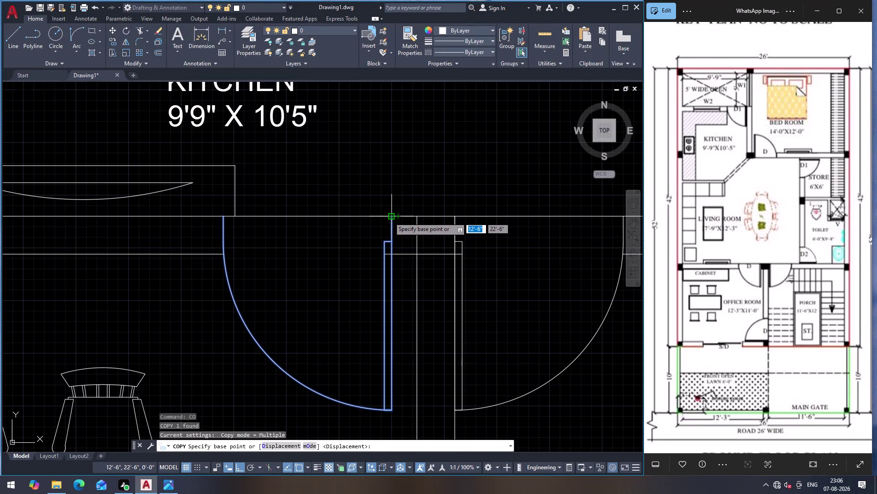
click(389, 217)
scroll(down, 3)
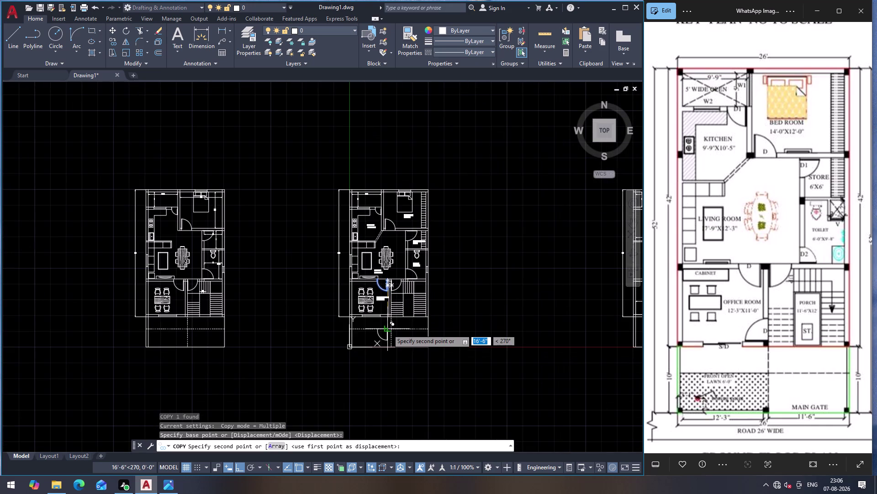
scroll(up, 3)
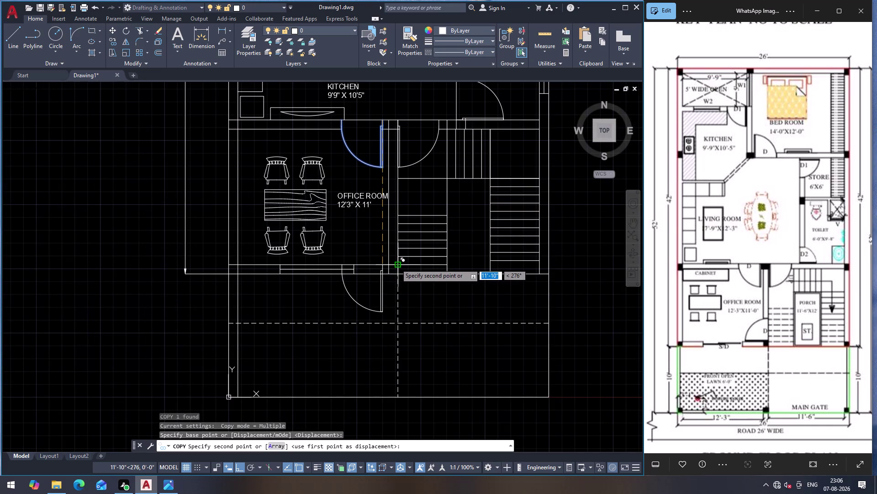
click(396, 263)
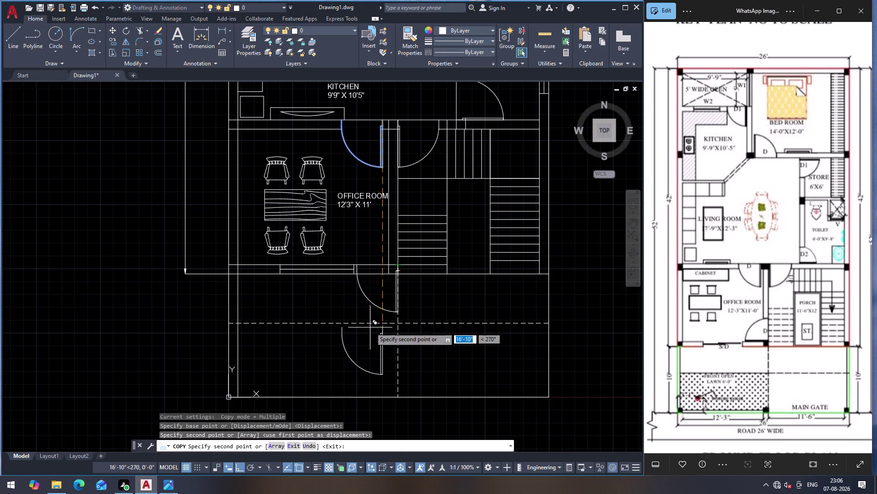
key(Escape)
Rotate the copied door about its hinge so it swings into the office room.
click(366, 313)
click(374, 301)
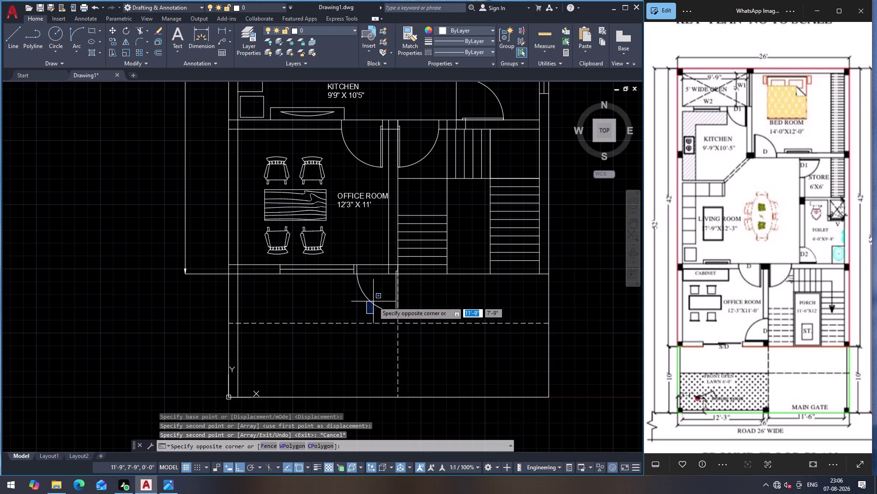
click(374, 306)
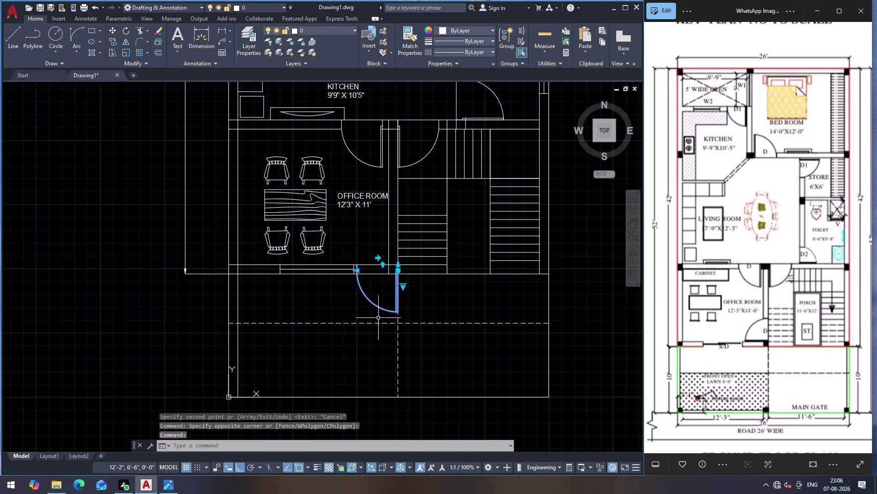
text(RO)
key(Return)
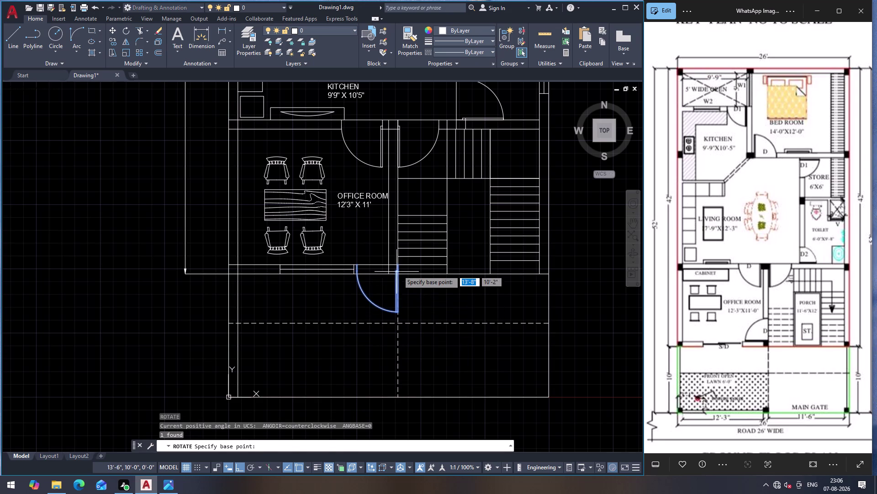
click(399, 265)
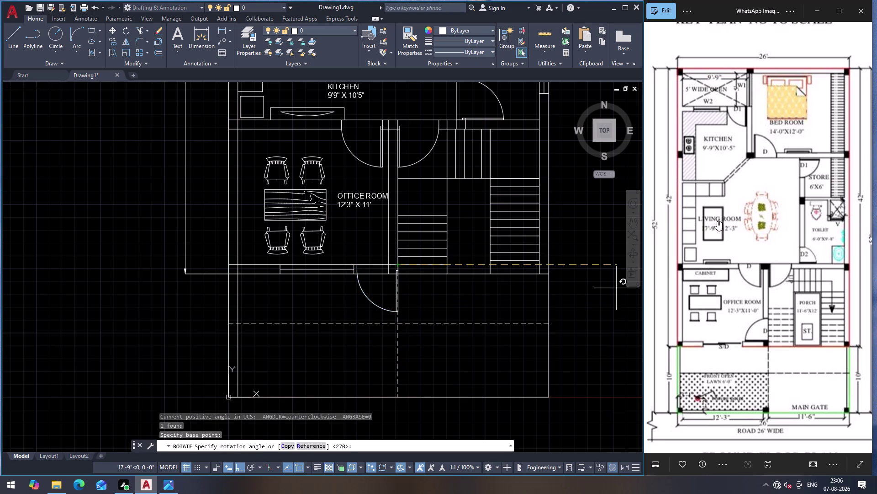
click(418, 344)
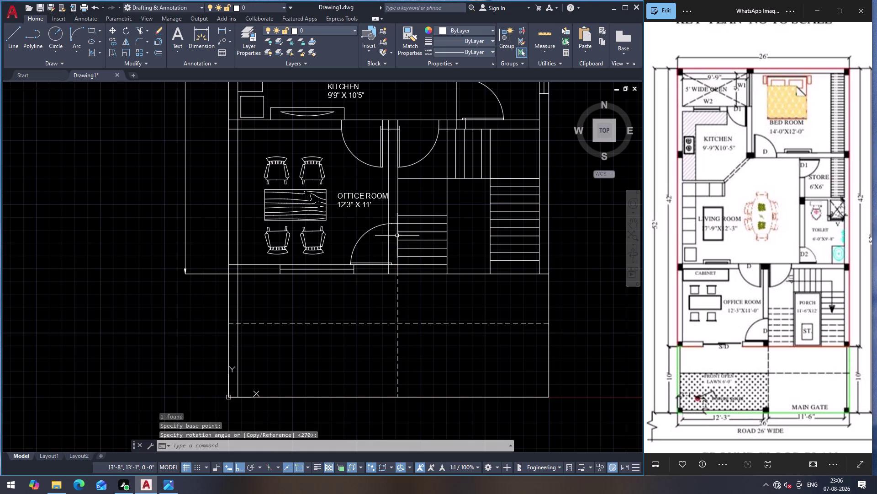
Trim the wall line inside the new doorway and open the central room's kitchen label.
text(T)
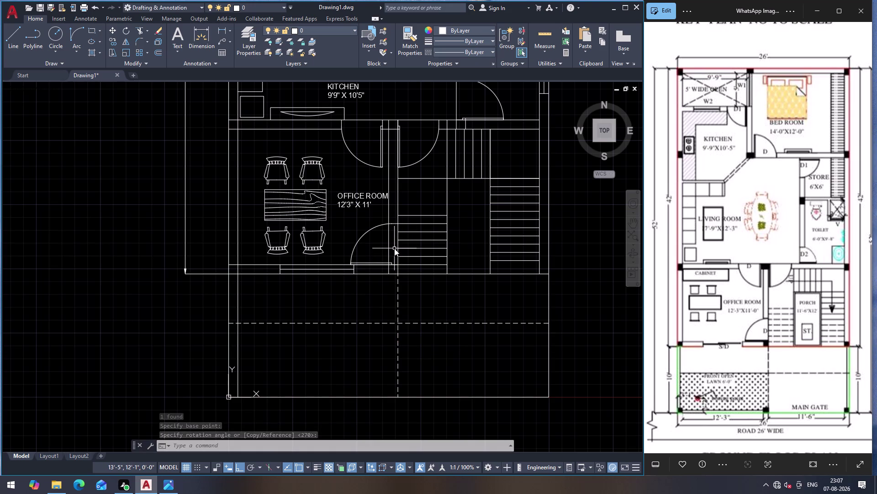
text(R)
key(Return)
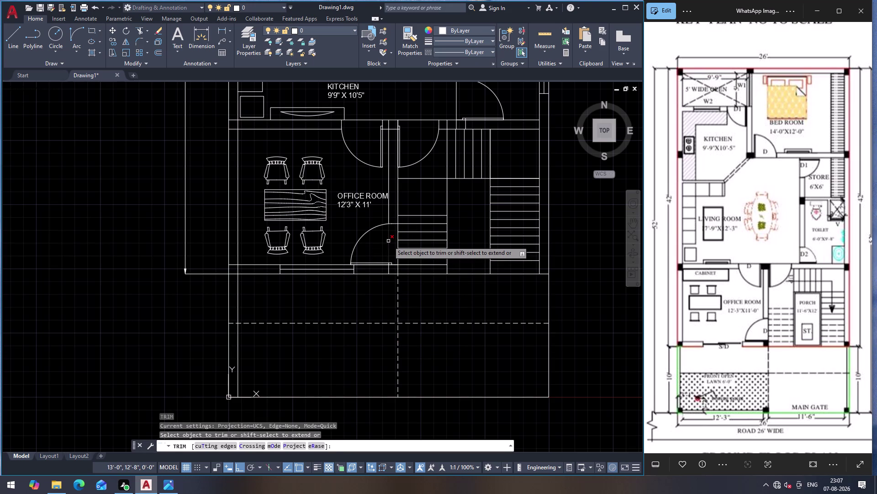
click(388, 240)
scroll(down, 3)
key(Escape)
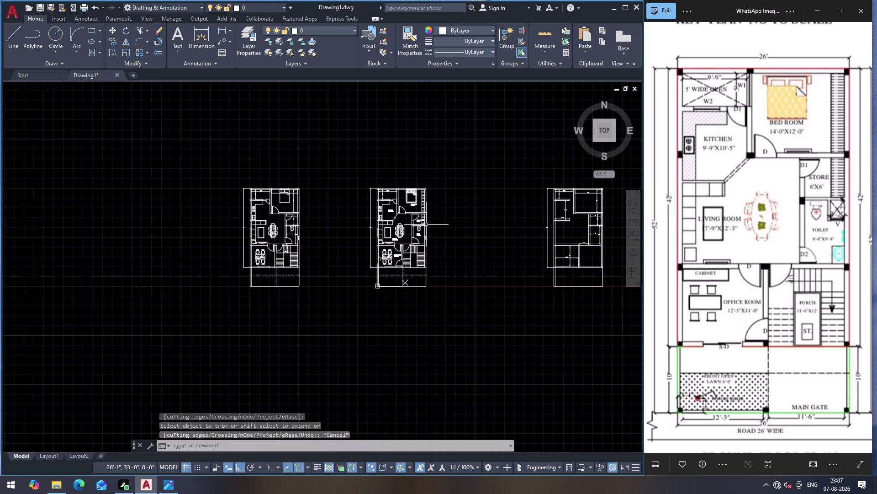
scroll(up, 3)
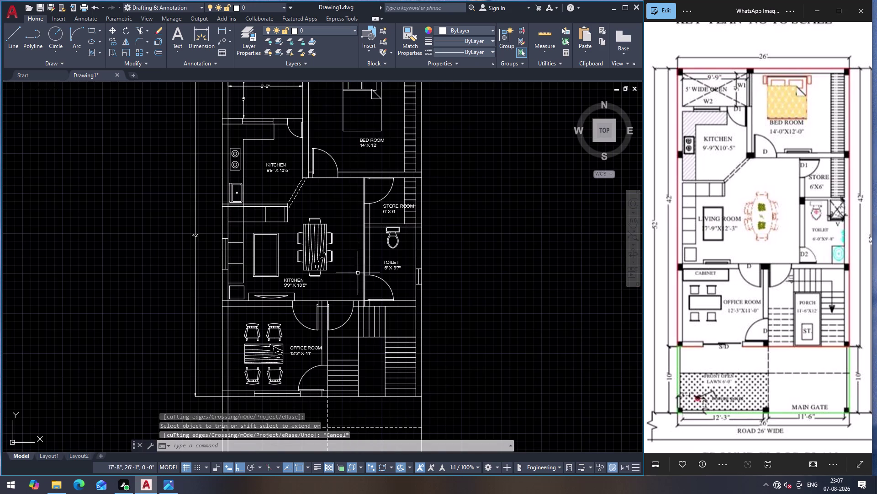
click(290, 283)
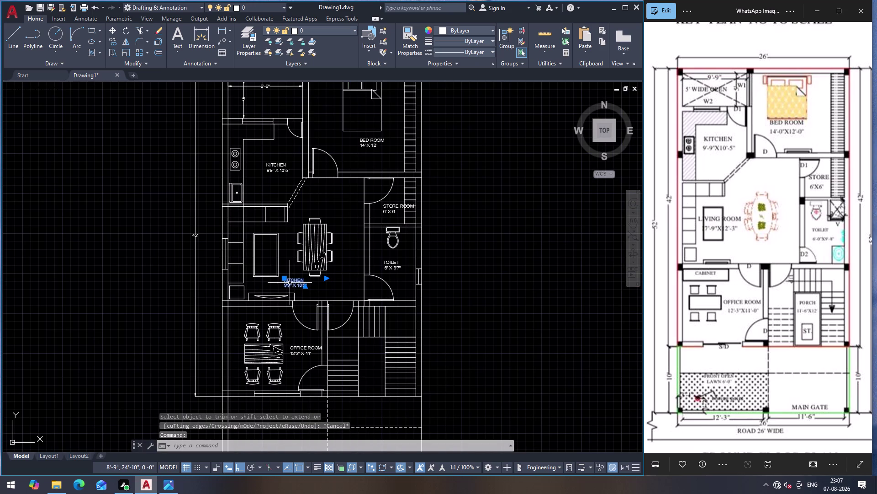
double_click(293, 284)
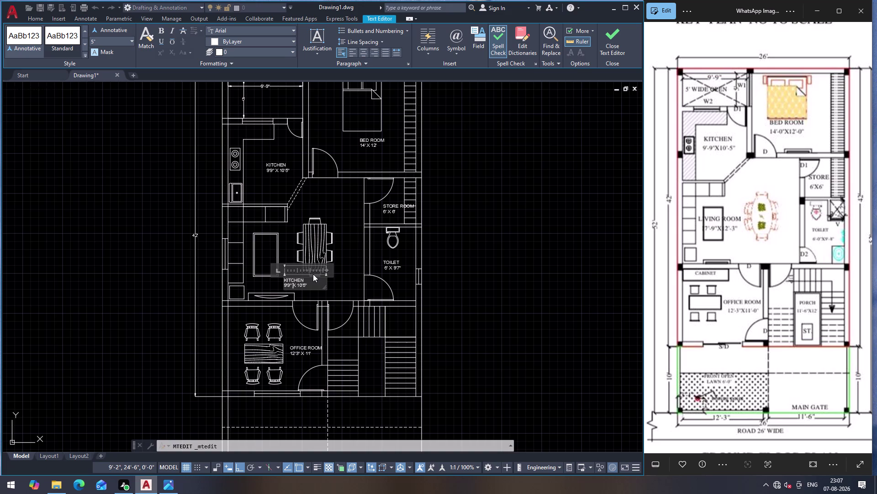
Replace the central label's KITCHEN text with LIVING ROOM.
key(Up)
key(Right)
key(Right)
key(Right)
key(BackSpace)
key(BackSpace)
key(BackSpace)
key(BackSpace)
key(BackSpace)
key(BackSpace)
key(BackSpace)
text(LIVIN)
text(G)
key(space)
text(ROOM)
Delete the leftover kitchen size text from the living room label.
key(Down)
key(BackSpace)
key(BackSpace)
key(BackSpace)
key(BackSpace)
key(BackSpace)
key(BackSpace)
key(BackSpace)
key(BackSpace)
key(BackSpace)
key(BackSpace)
key(BackSpace)
key(BackSpace)
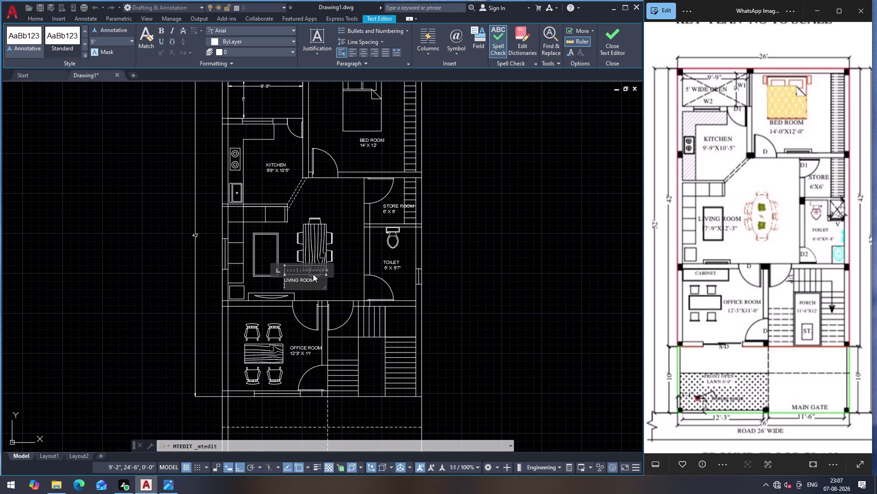